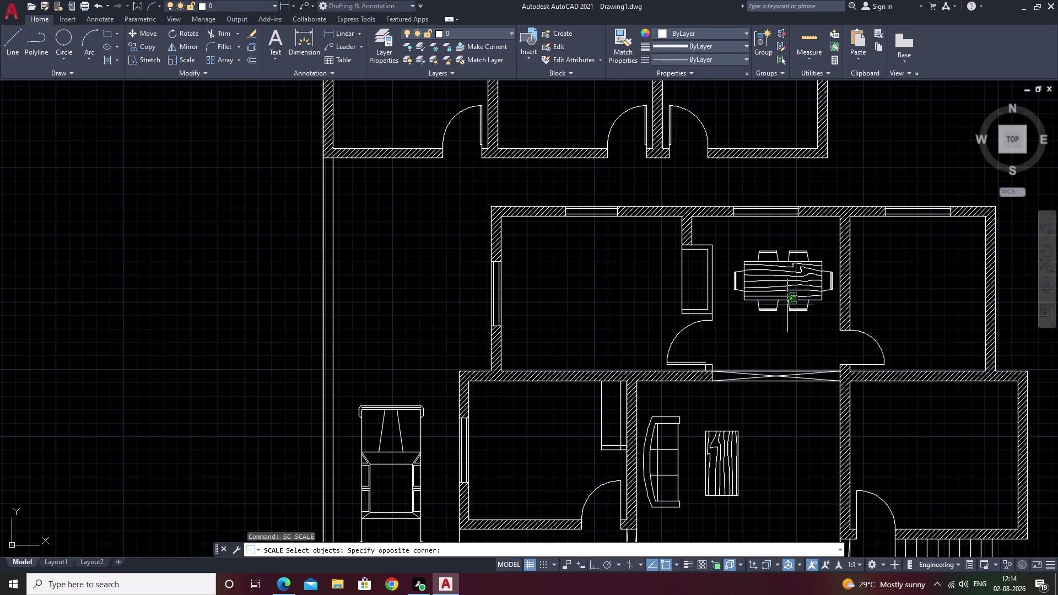
Scale the dining table with its chairs down to a smaller size from a base point.
click(784, 288)
right_click(798, 303)
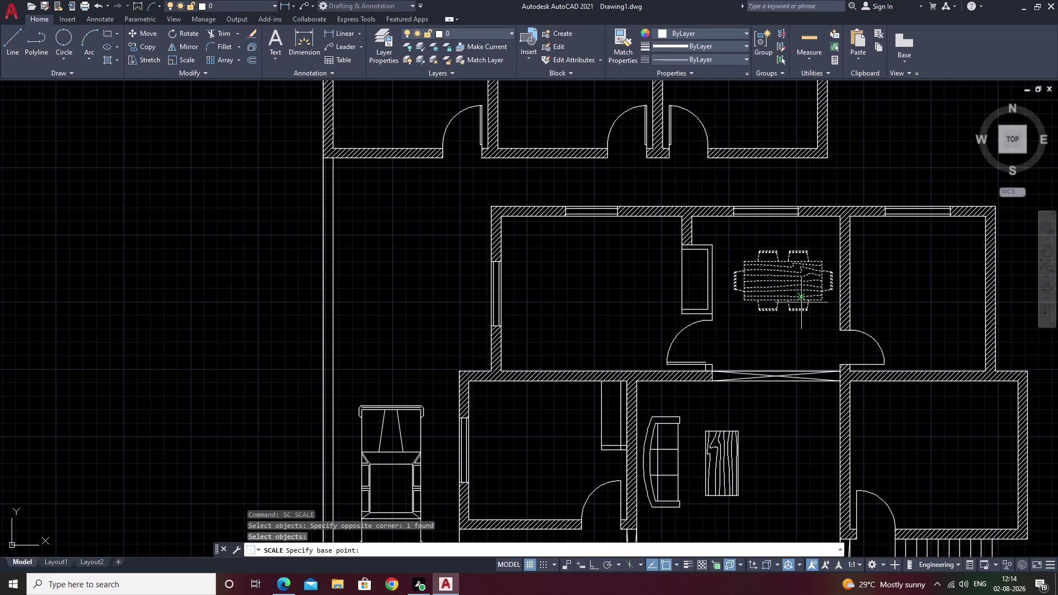
click(810, 310)
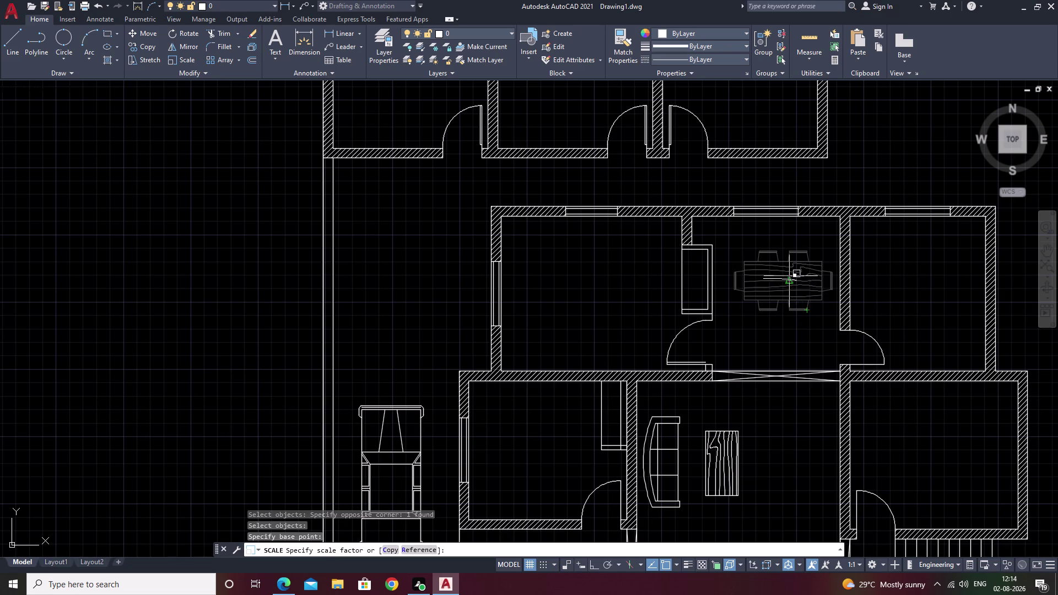
key(Escape)
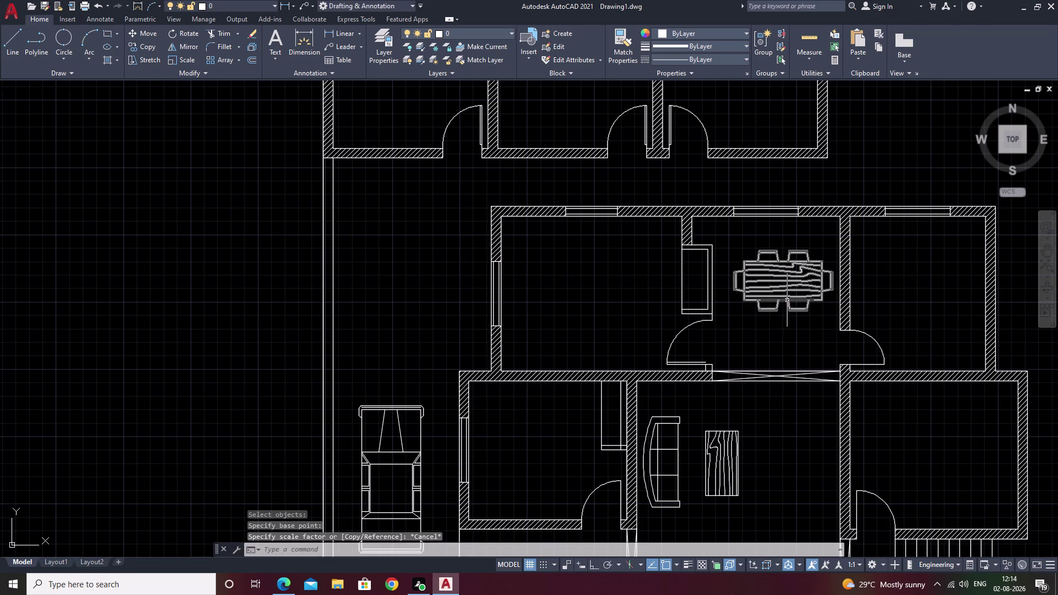
scroll(up, 3)
drag(842, 218, 764, 300)
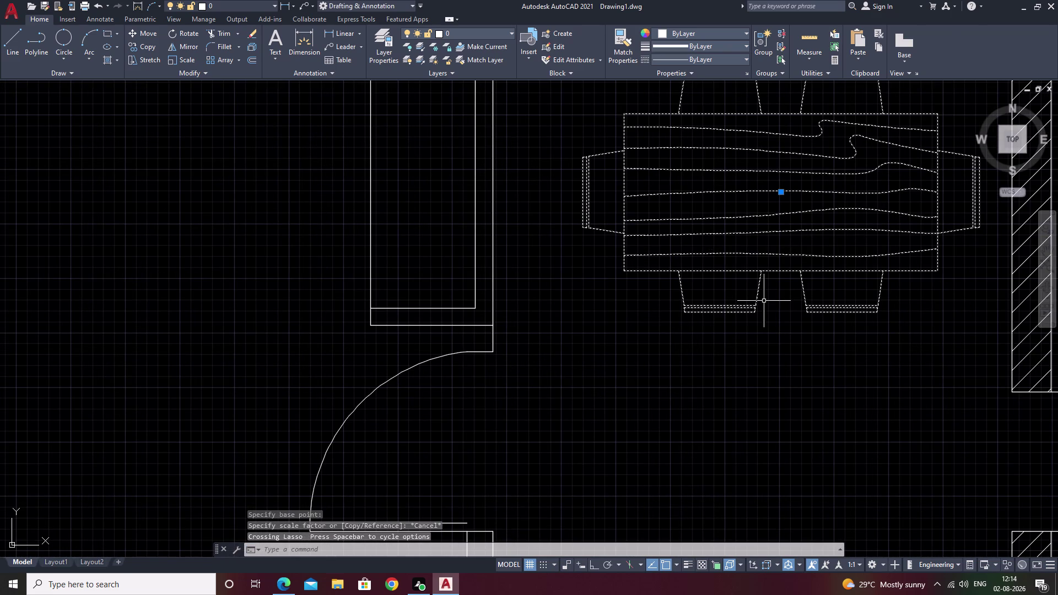
text(sc)
key(space)
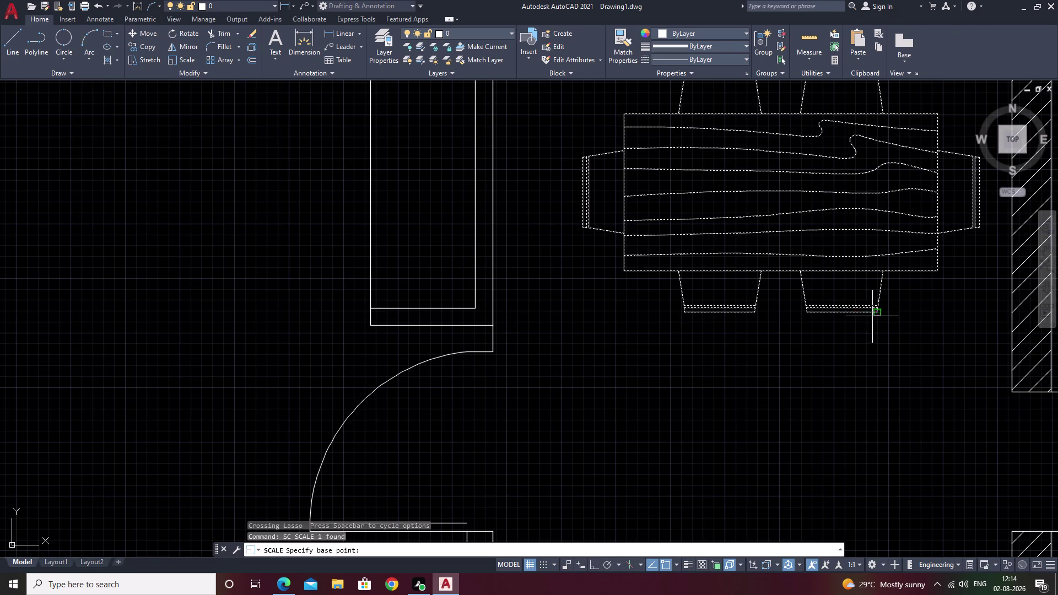
click(877, 314)
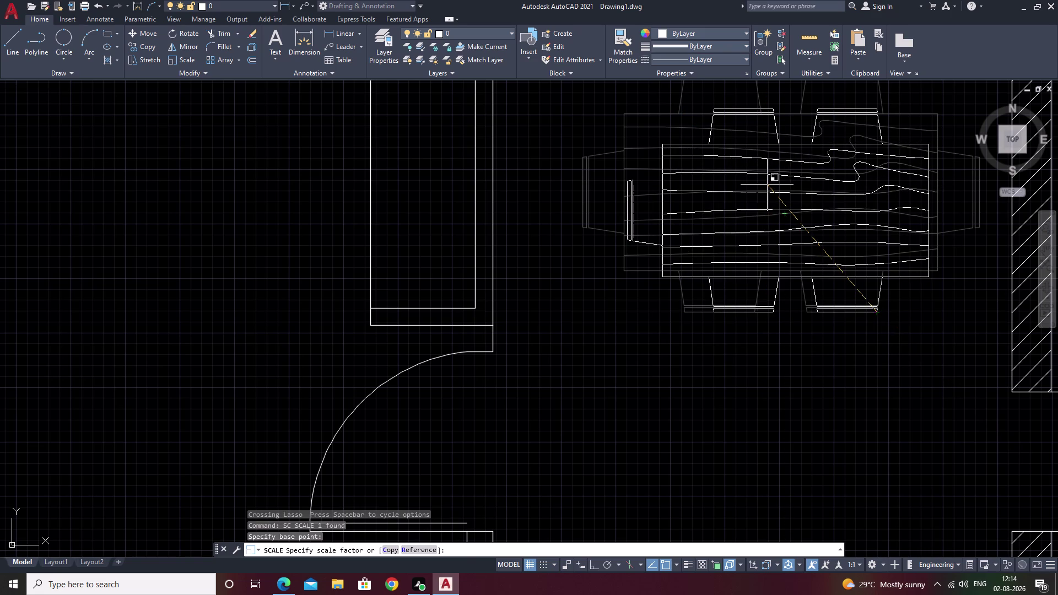
click(767, 185)
Move the resized dining table upward to a new spot in the room.
middle_drag(780, 218, 724, 344)
drag(811, 224, 733, 244)
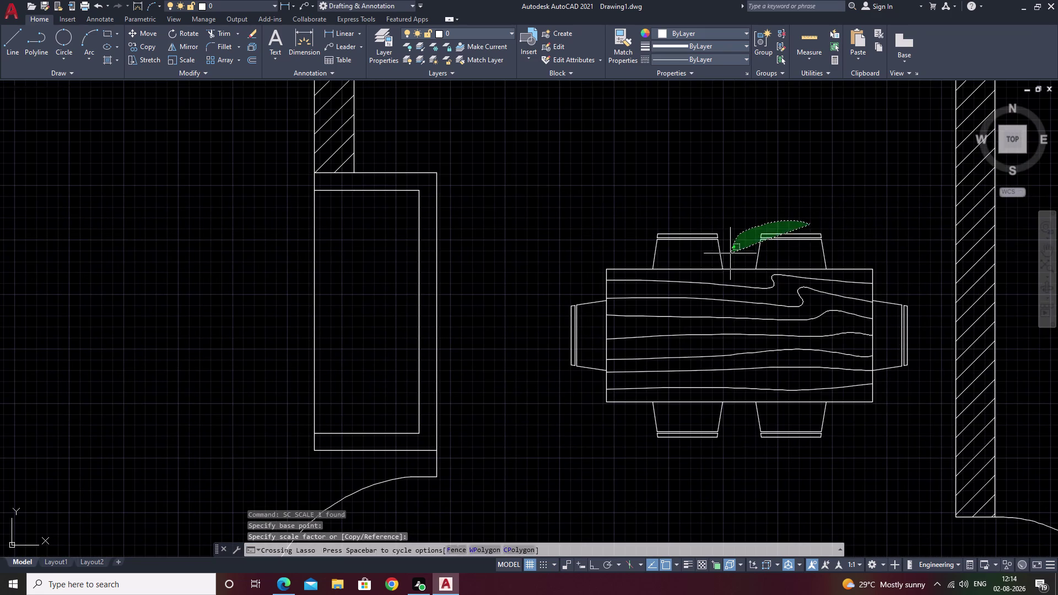
drag(734, 243, 724, 406)
click(726, 408)
text(m)
key(space)
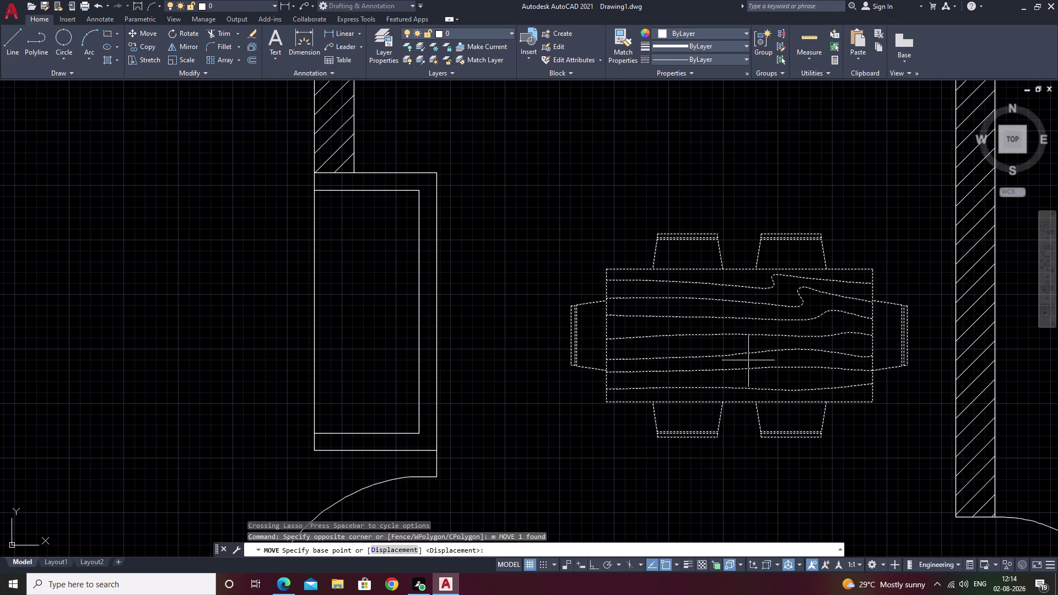
click(739, 344)
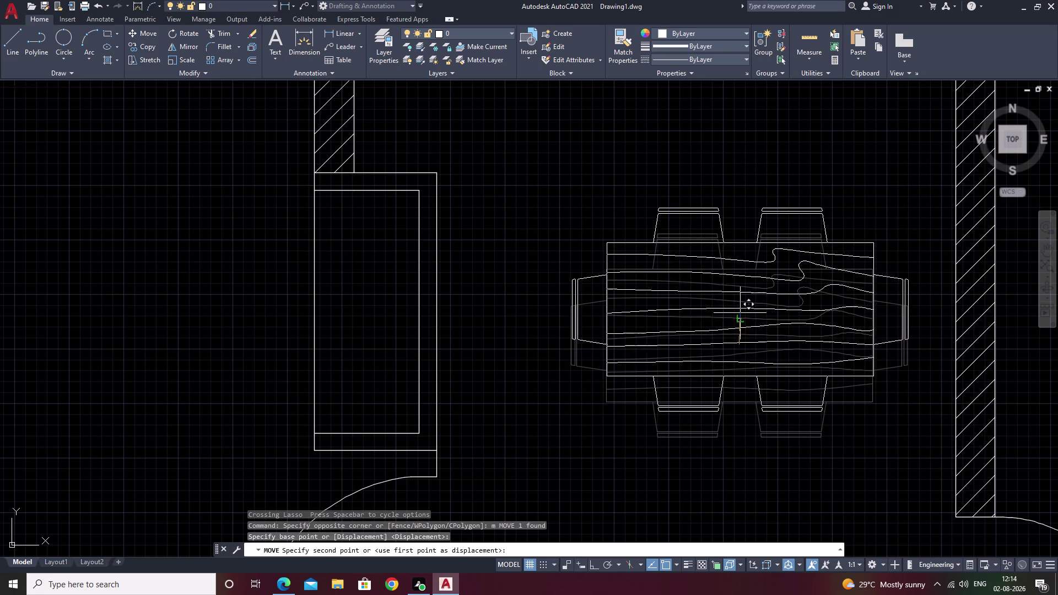
click(741, 305)
Shift the dining table slightly left to its final position in the room.
scroll(down, 3)
middle_drag(794, 427, 794, 425)
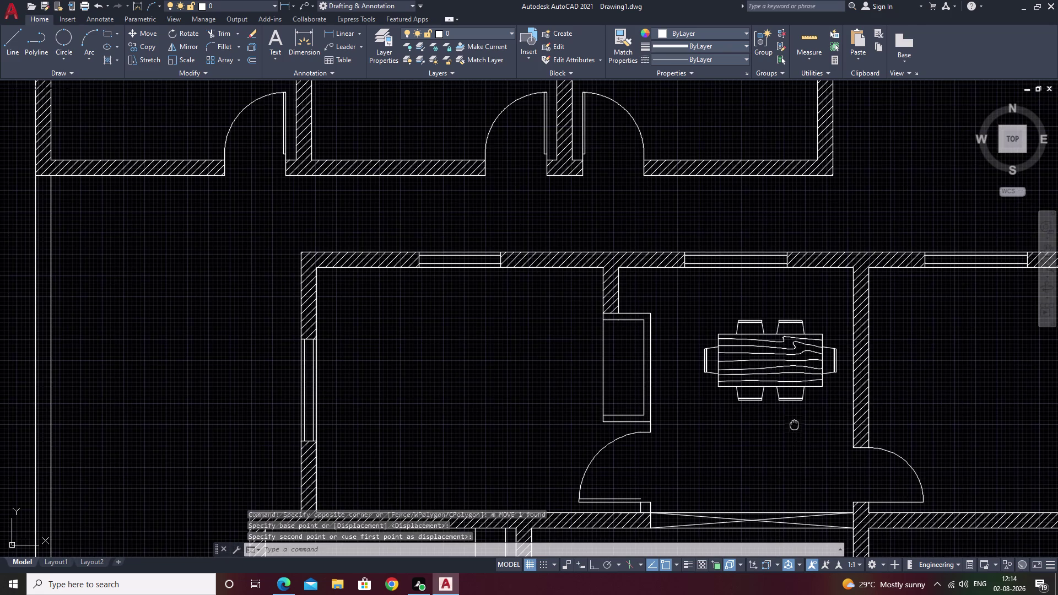
middle_drag(794, 425, 668, 404)
click(675, 336)
key(Escape)
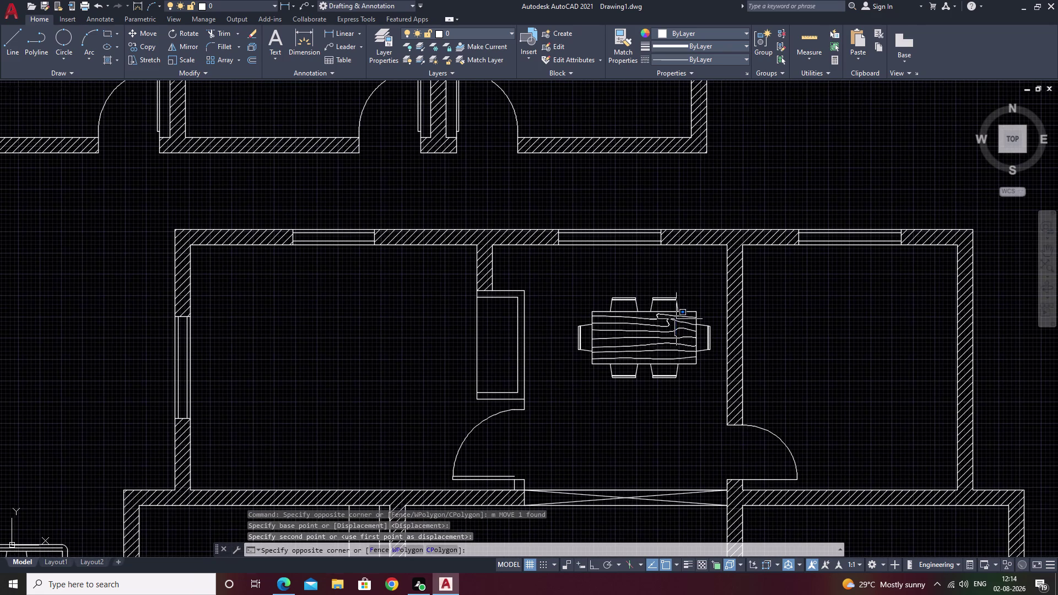
drag(687, 296, 654, 368)
key(m)
key(space)
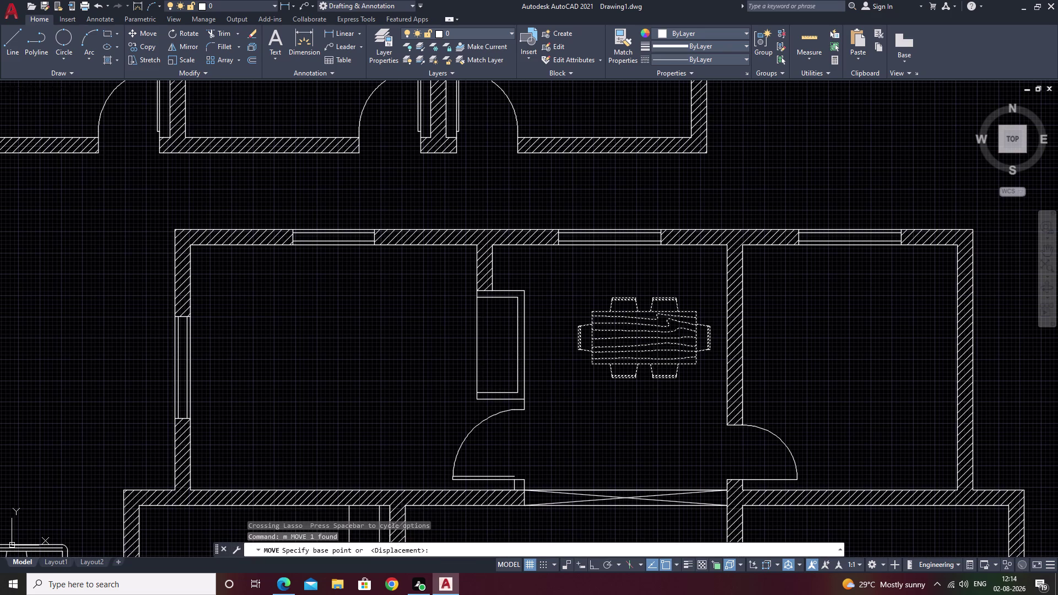
click(660, 337)
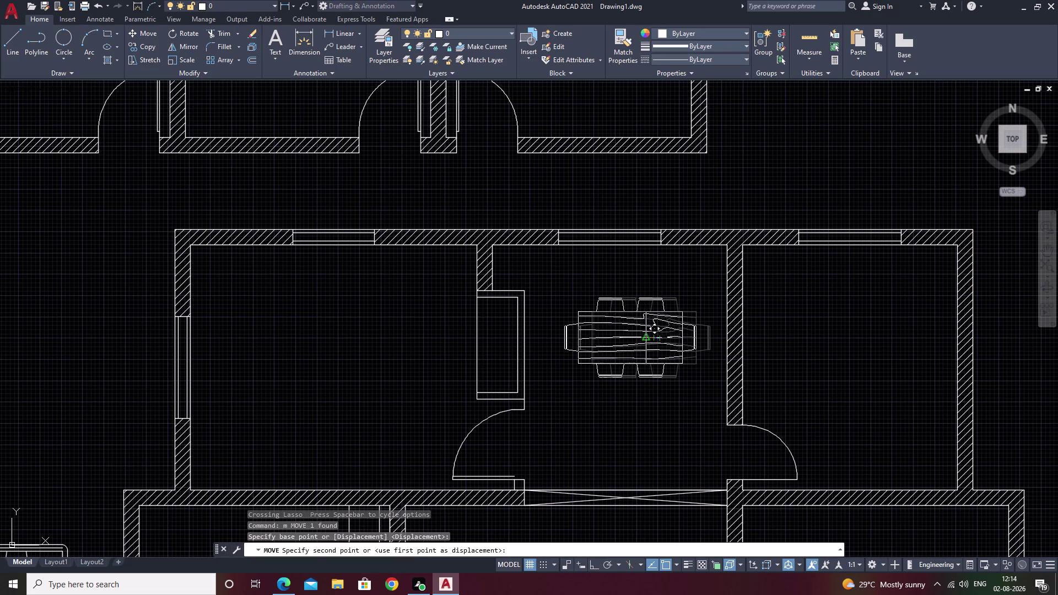
click(653, 336)
middle_drag(685, 427, 690, 416)
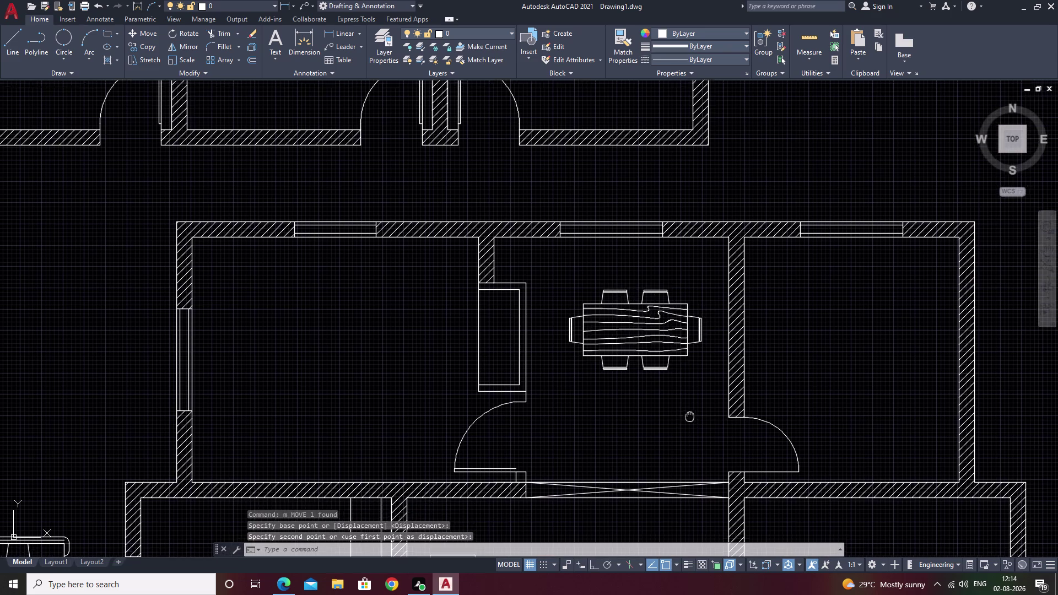
middle_drag(689, 417, 699, 408)
scroll(down, 3)
middle_drag(634, 407, 724, 405)
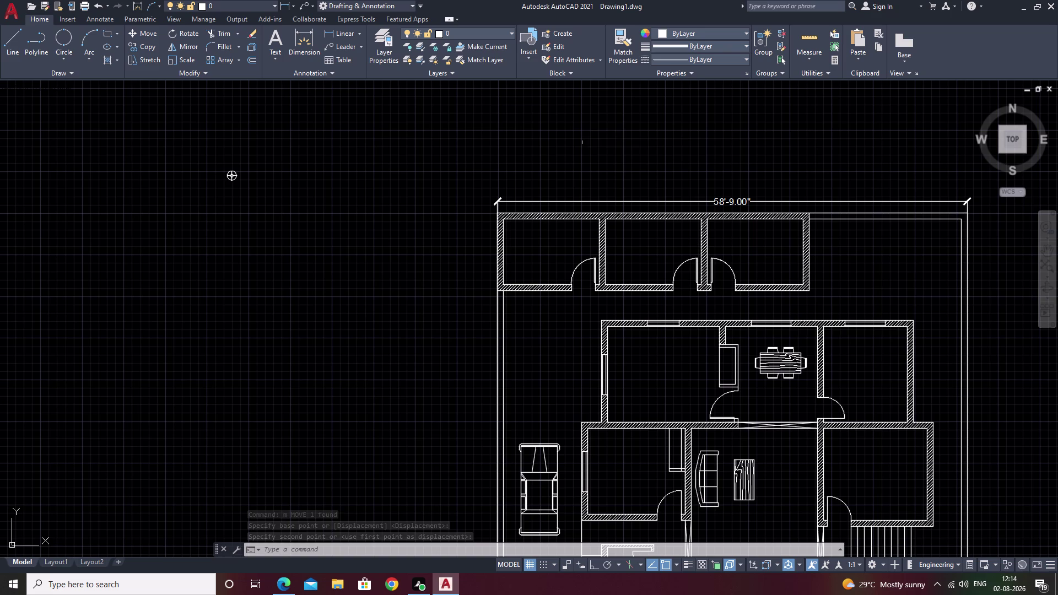
Select the bed drawing beside the plan and begin moving it, then cancel.
middle_drag(839, 295, 619, 169)
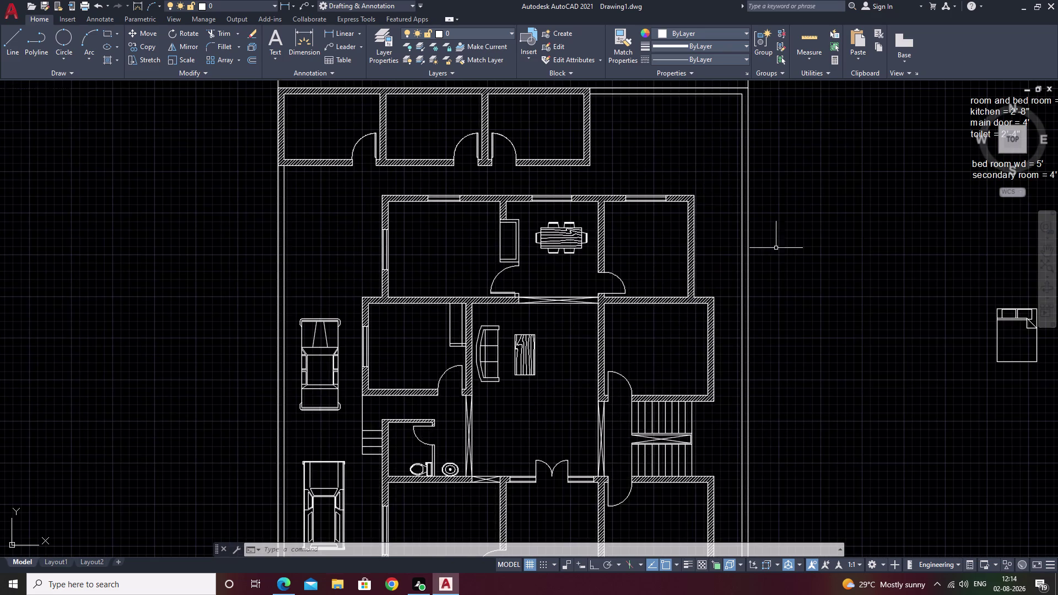
middle_drag(774, 248, 589, 228)
scroll(up, 3)
scroll(down, 3)
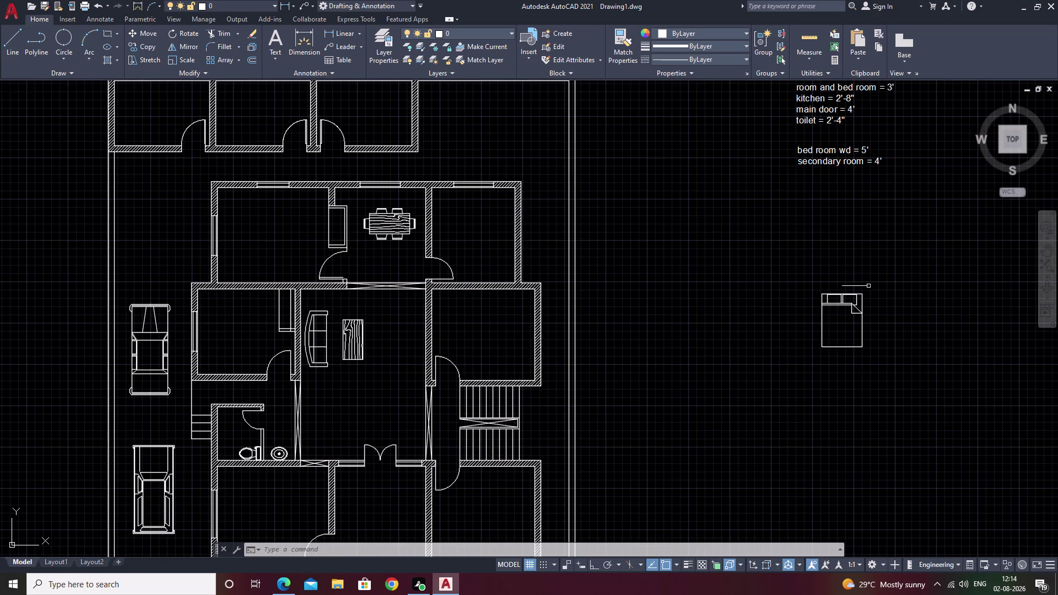
drag(860, 277, 886, 375)
text(m)
key(space)
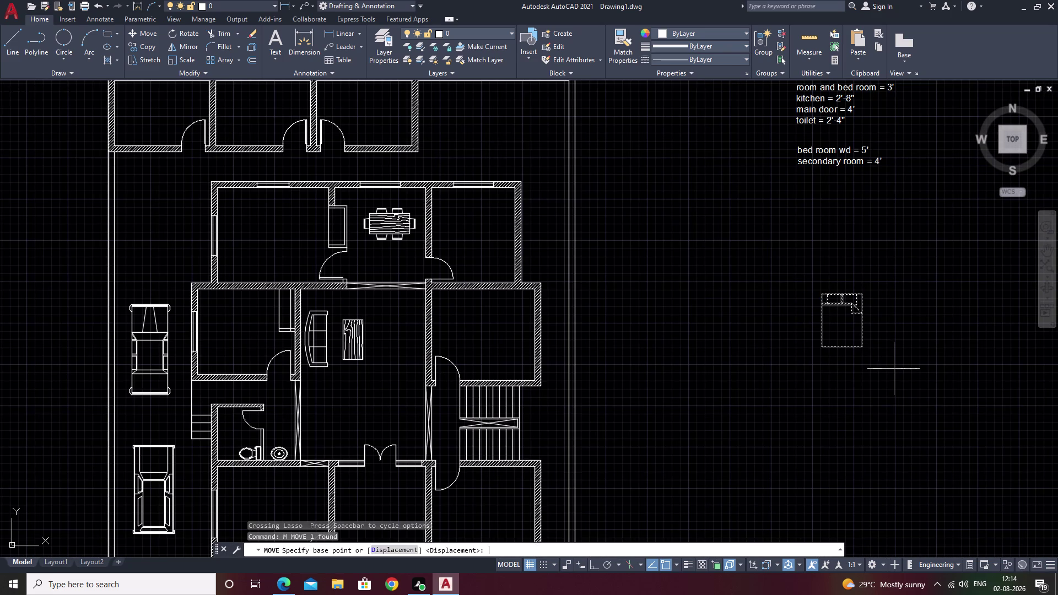
drag(856, 303, 850, 303)
scroll(down, 3)
middle_drag(739, 325, 649, 307)
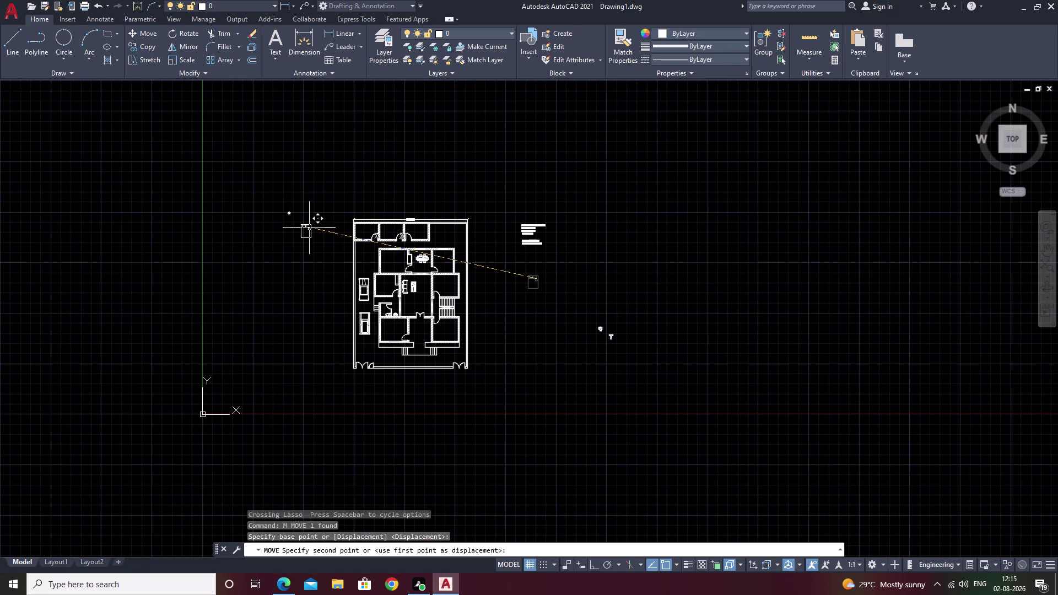
click(301, 214)
key(Escape)
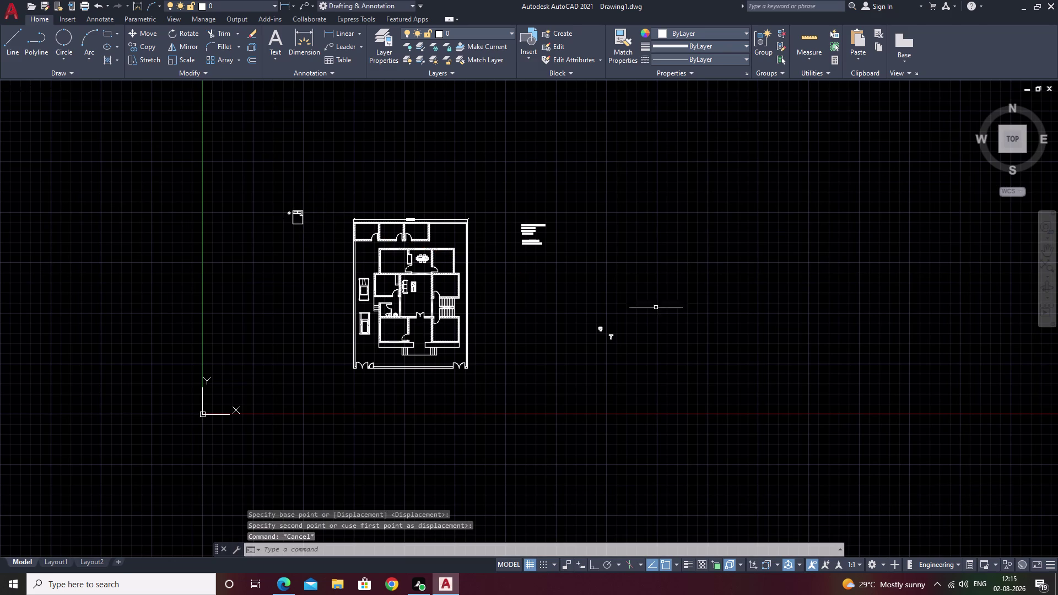
Window-select the two small symbols right of the plan and erase them.
scroll(up, 3)
scroll(up, 3)
scroll(down, 3)
drag(628, 249, 549, 273)
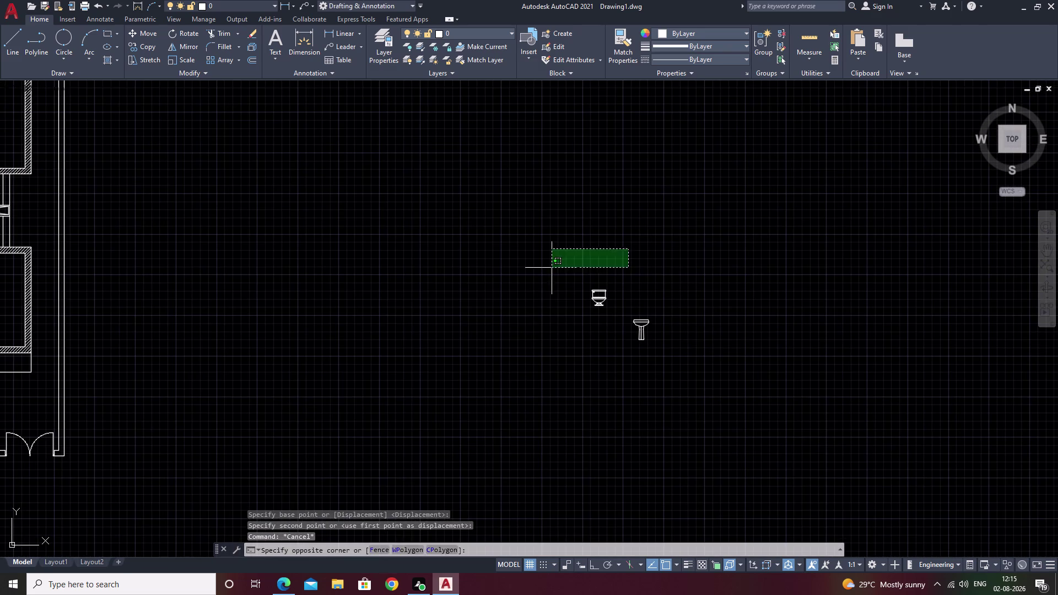
drag(549, 273, 590, 381)
drag(645, 270, 545, 376)
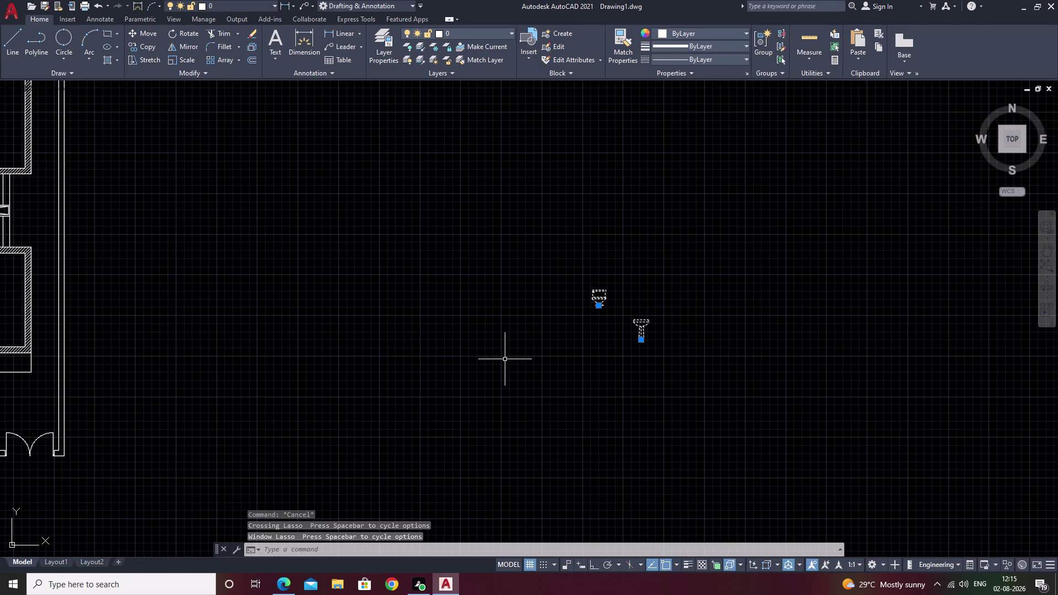
text(e)
key(space)
scroll(down, 3)
middle_drag(414, 350, 762, 350)
scroll(up, 3)
scroll(up, 3)
middle_drag(549, 290, 549, 251)
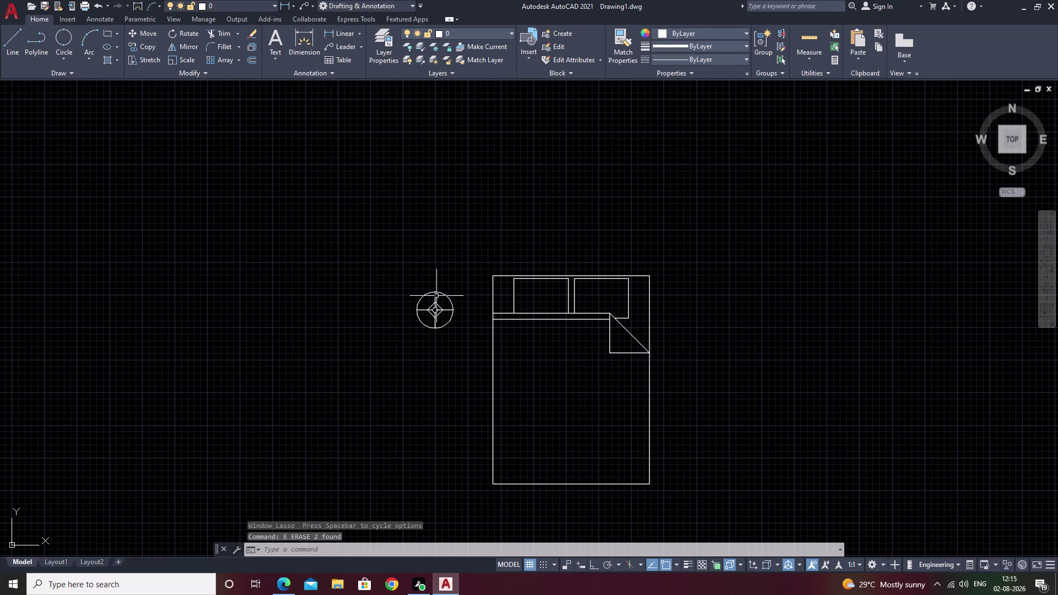
click(435, 309)
key(space)
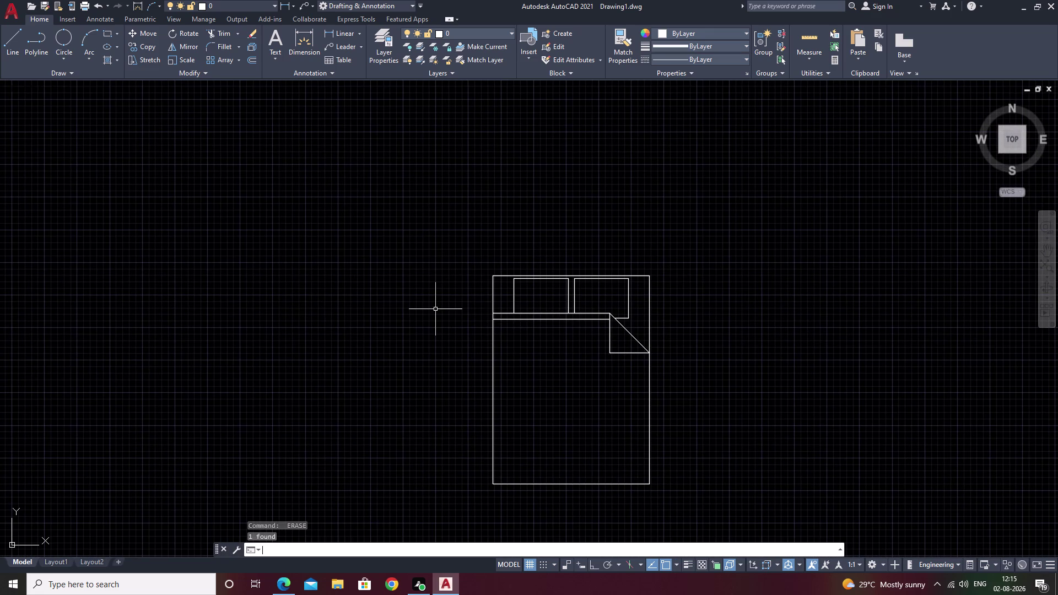
key(ctrl+z)
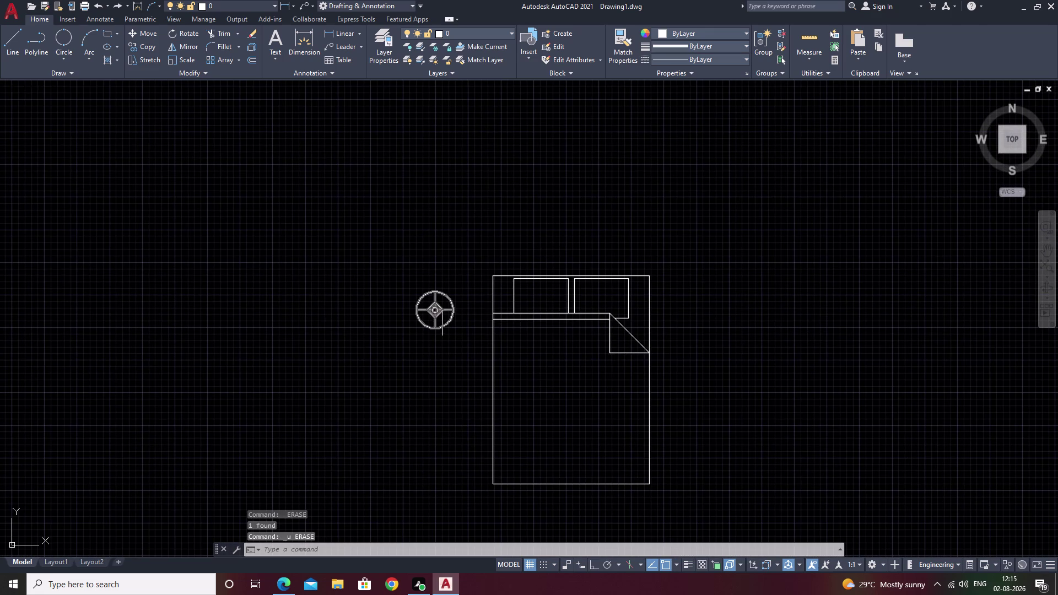
click(438, 310)
key(m)
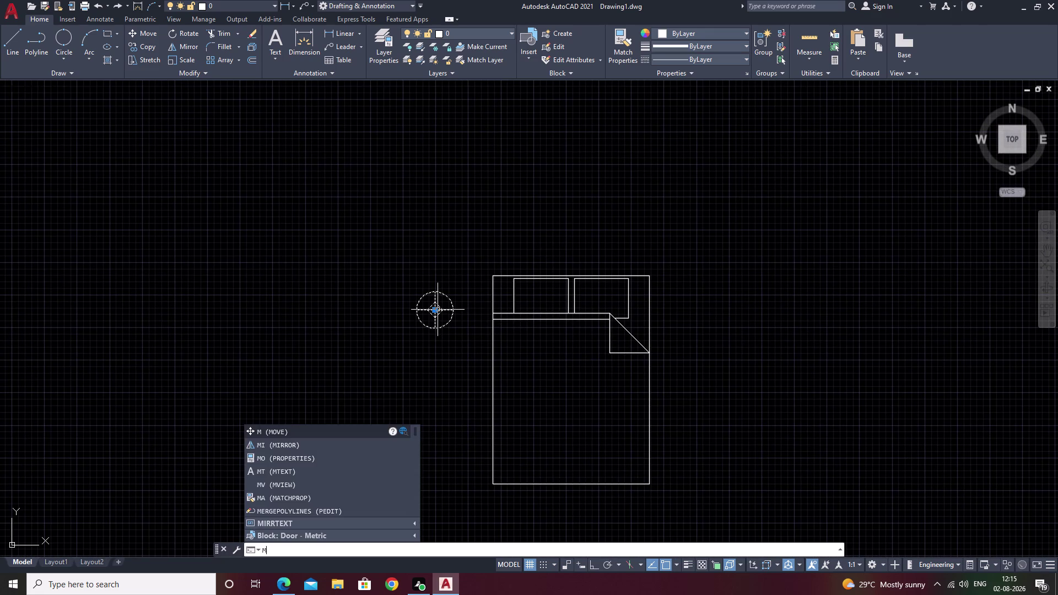
key(space)
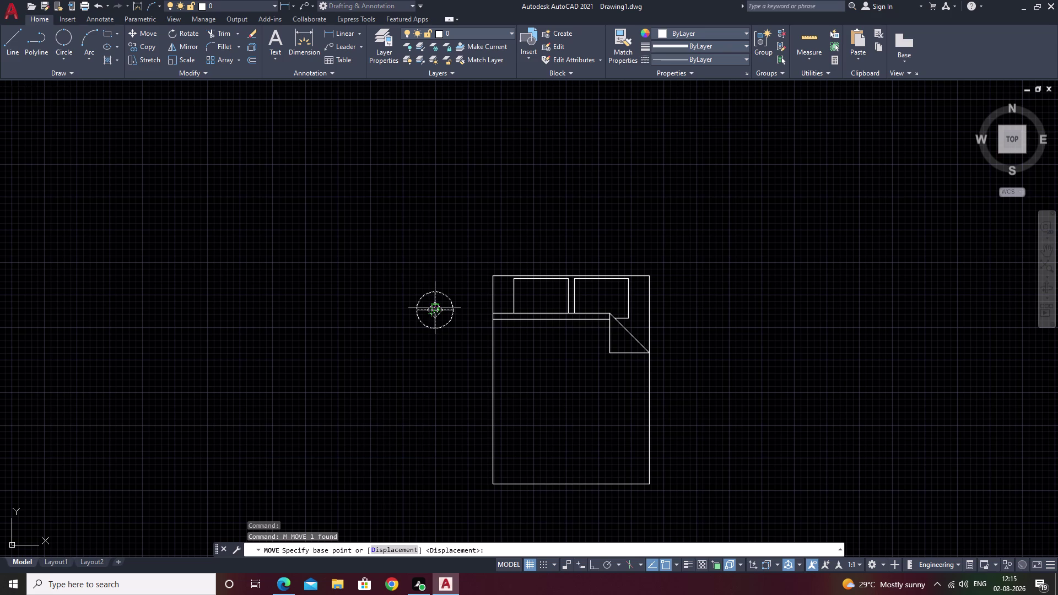
click(435, 307)
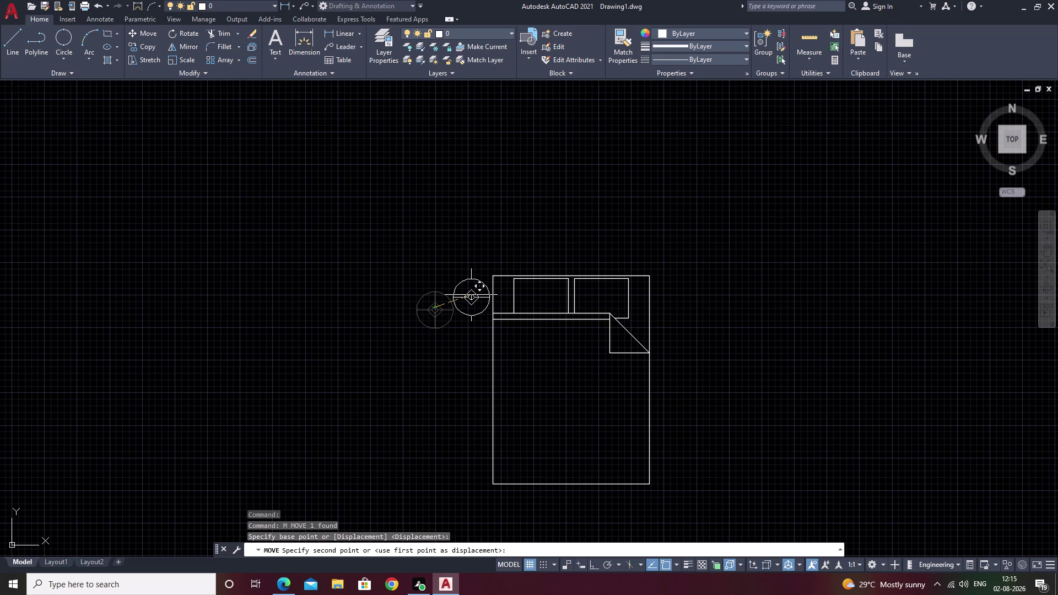
key(grave)
key(Escape)
key(Escape)
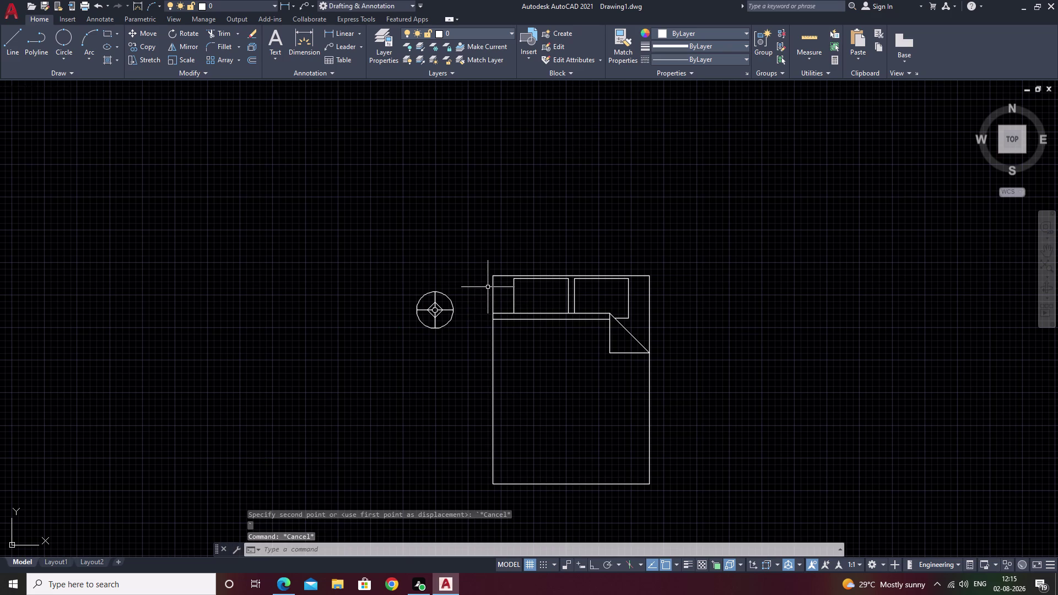
text(l)
Draw horizontal lines extending the house's top and bottom walls left past the circle.
key(space)
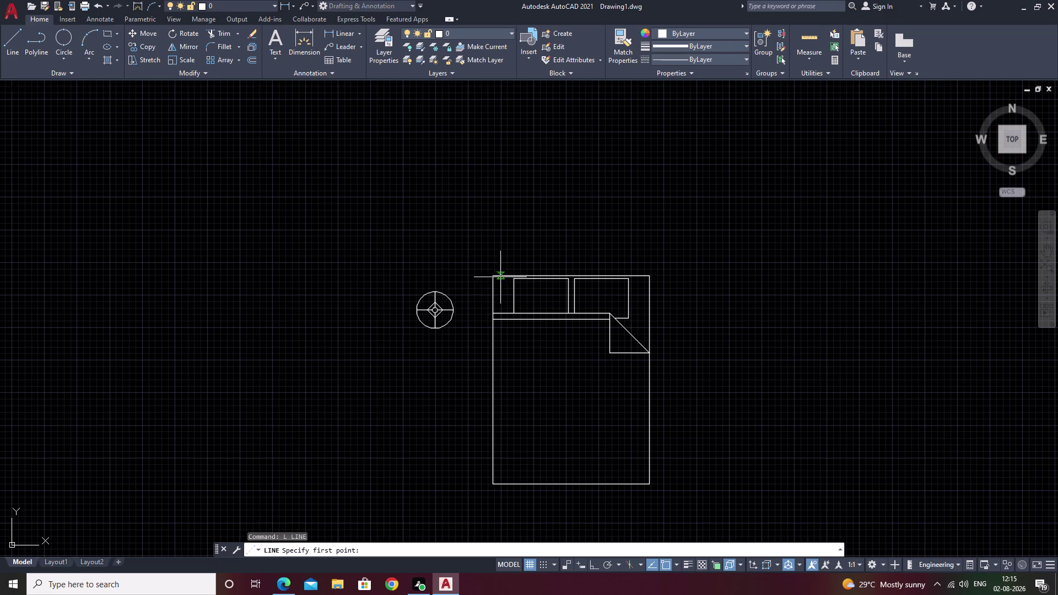
scroll(up, 3)
click(464, 277)
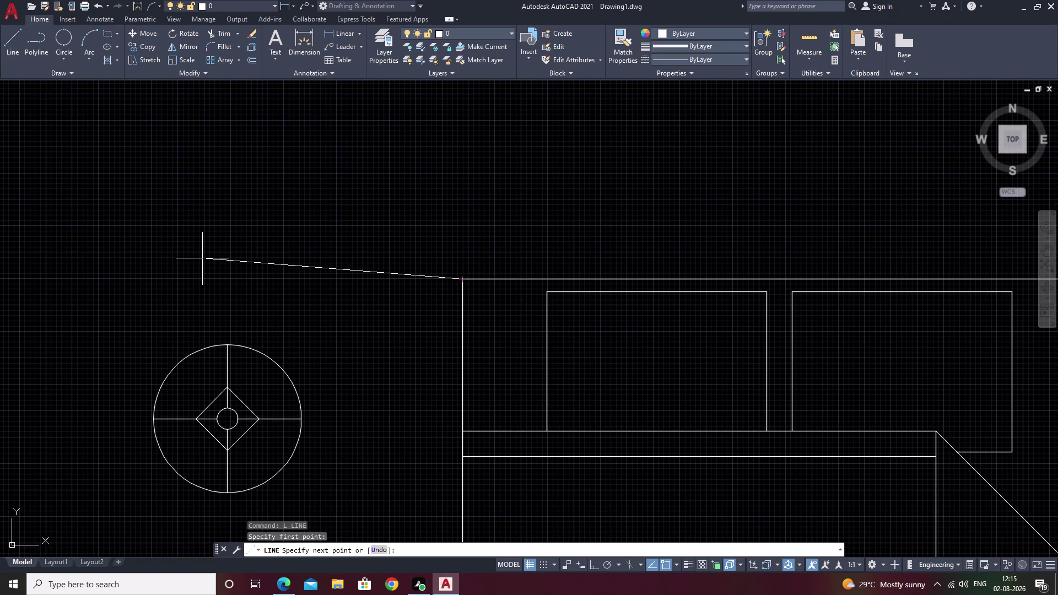
key(F8)
click(114, 241)
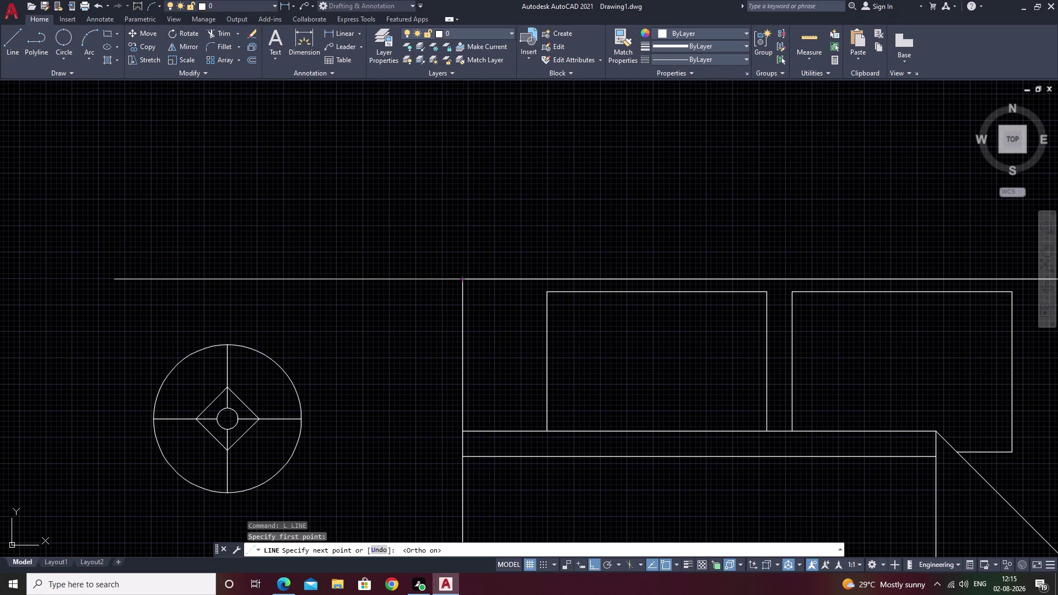
key(Escape)
text(l)
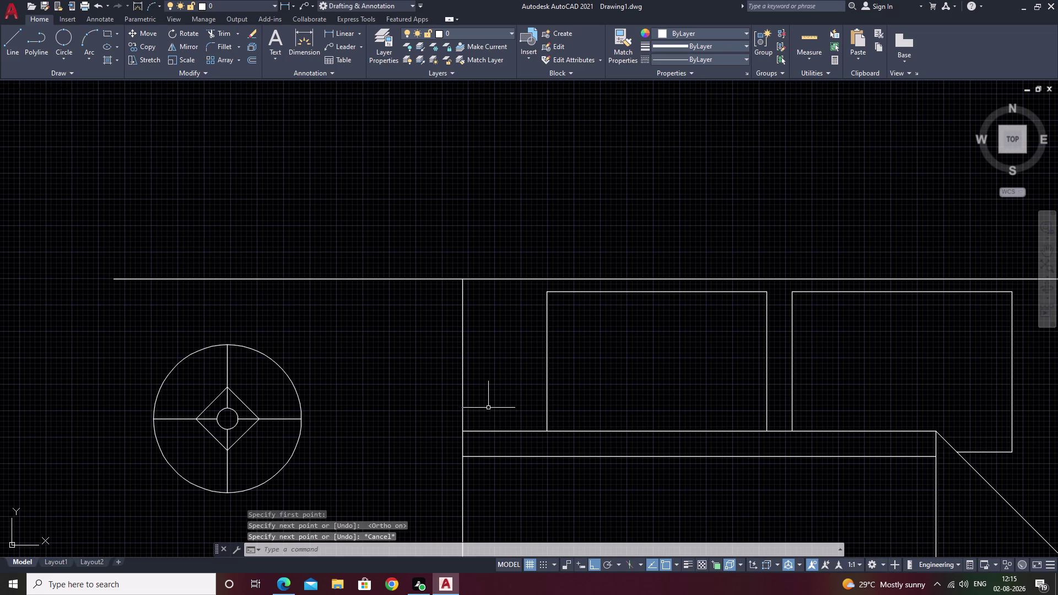
key(space)
click(464, 436)
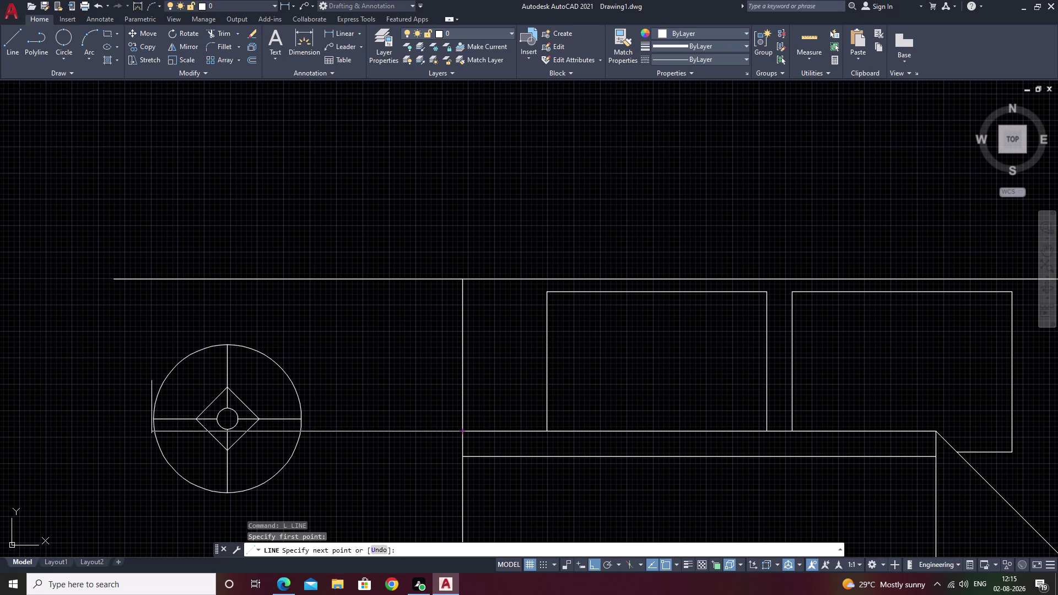
click(48, 406)
key(Escape)
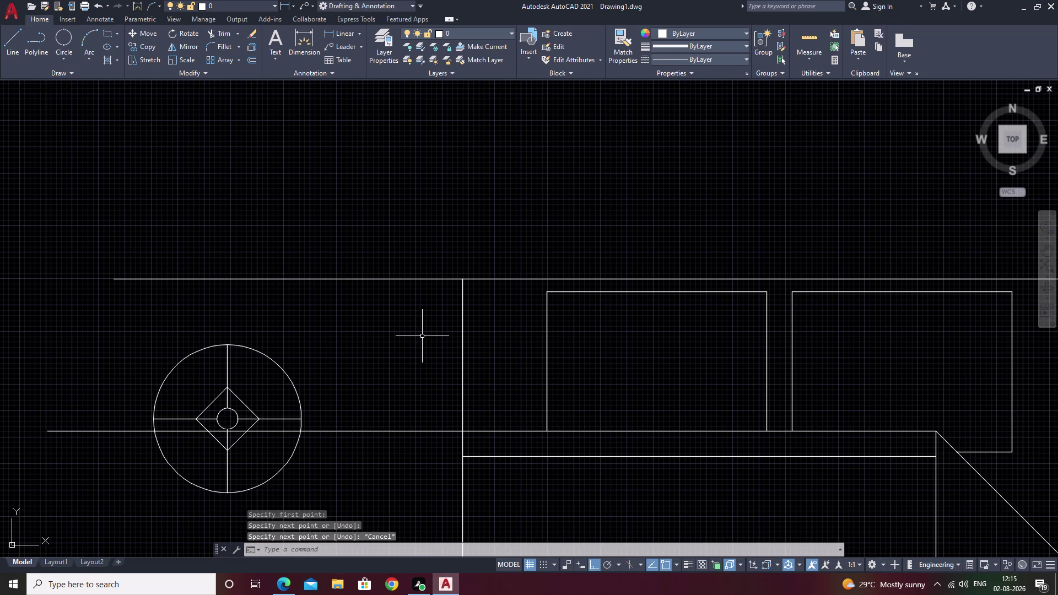
Attempt a 2' offset of a wall line, then cancel it.
text(o)
key(space)
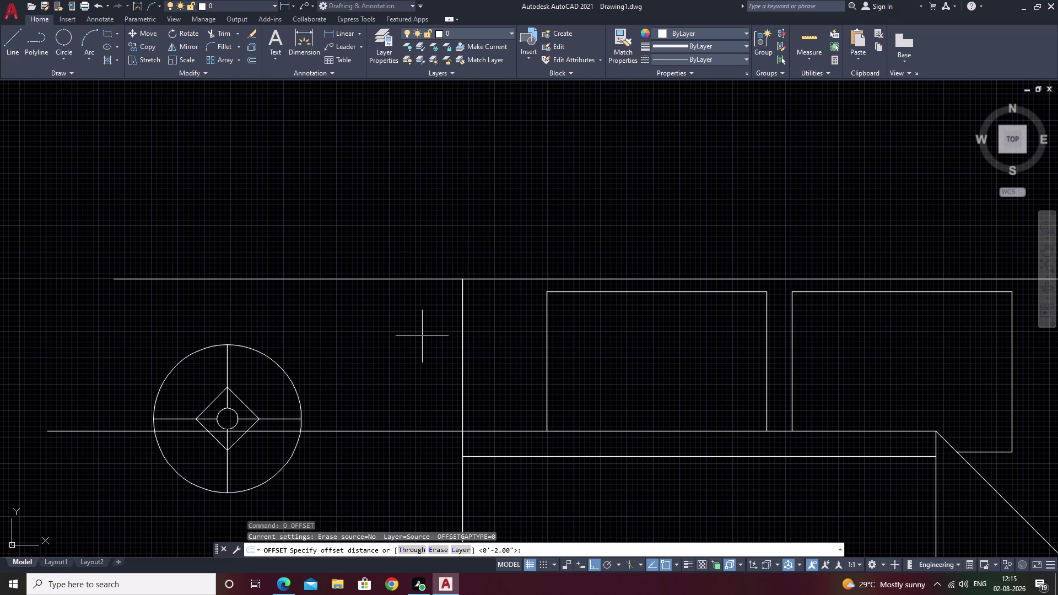
key(2)
text(')
key(space)
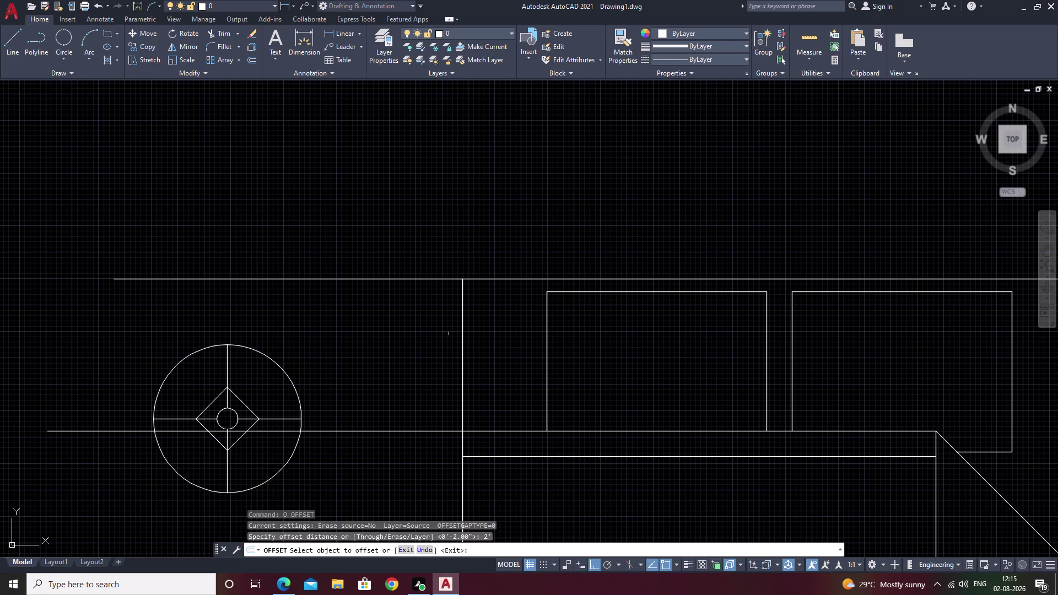
click(462, 330)
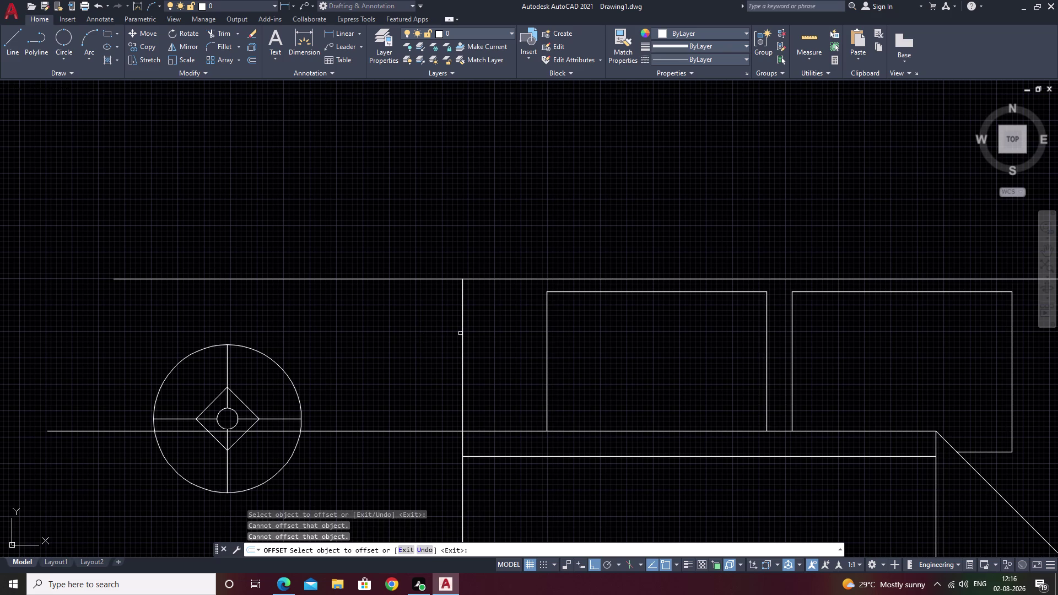
click(461, 333)
key(Escape)
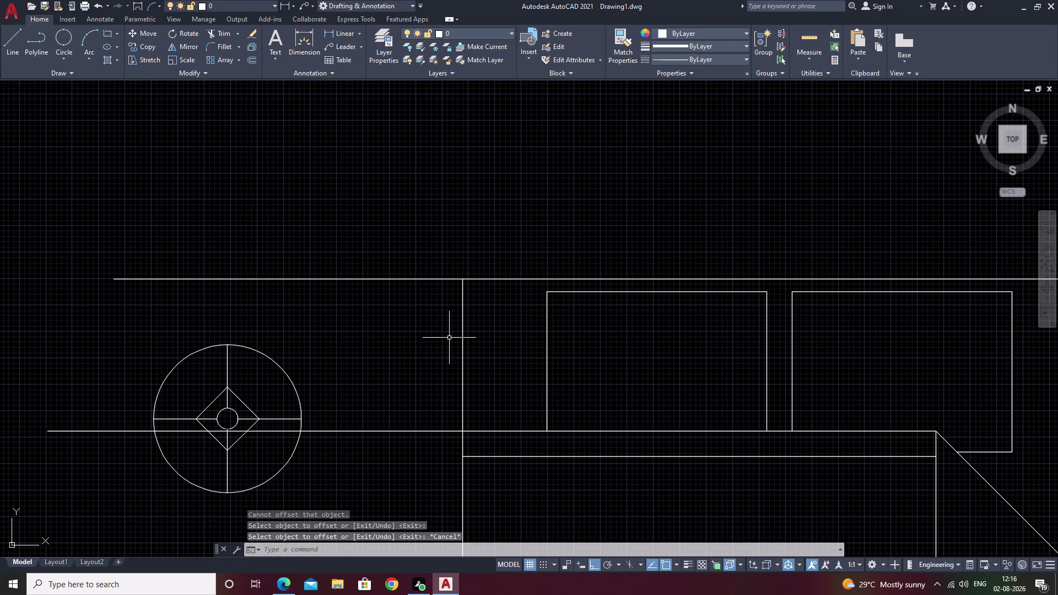
Draw a vertical line along the house's left wall.
text(l)
key(space)
click(462, 428)
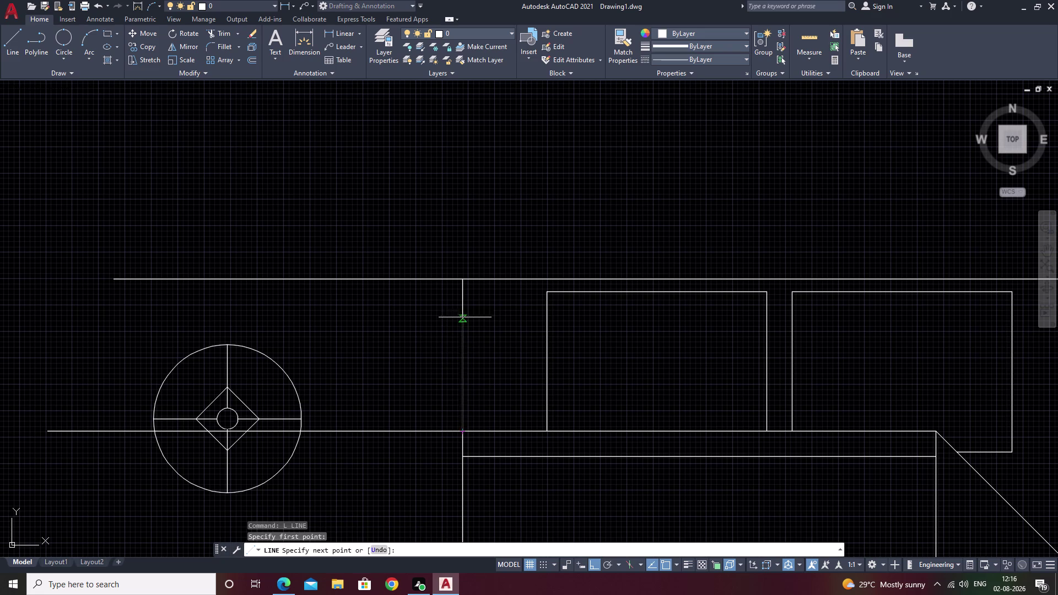
click(462, 280)
key(Escape)
Offset the left wall 2', undo it, and retry with a 1' distance.
key(p)
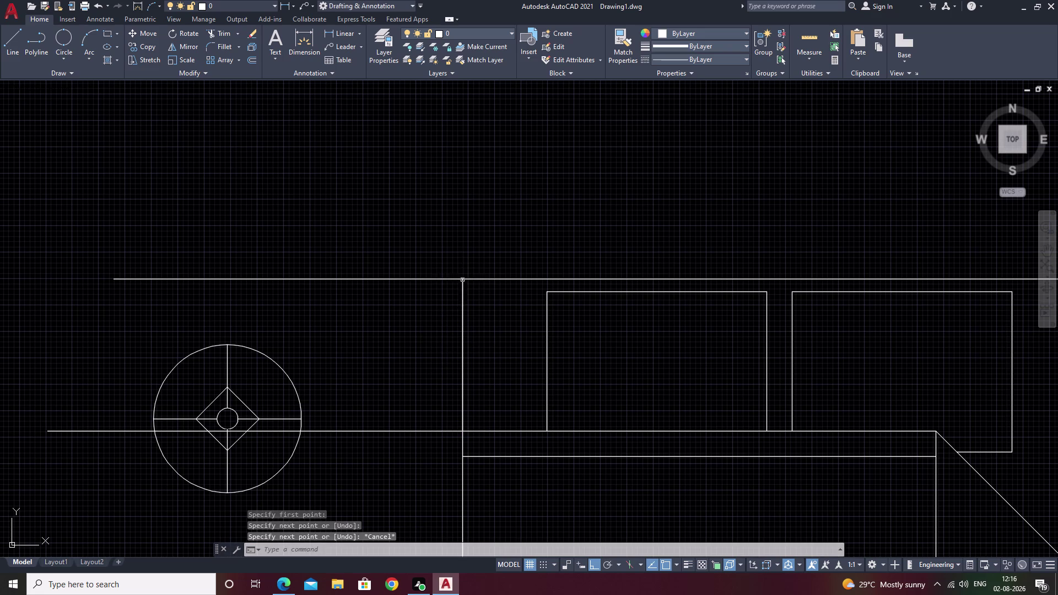
key(BackSpace)
text(o)
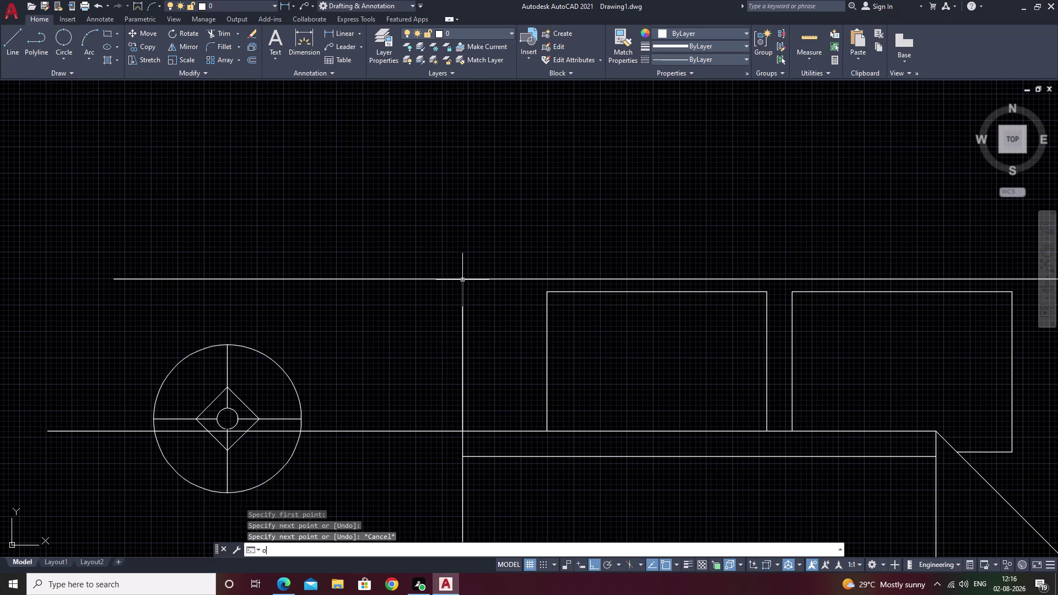
key(space)
text(2)
text(')
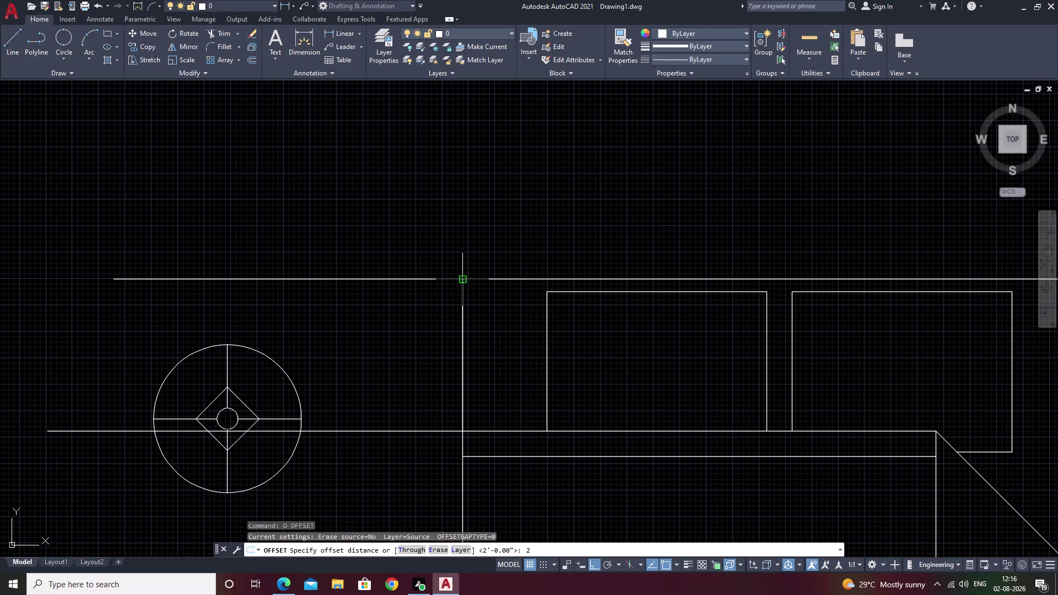
key(space)
click(461, 307)
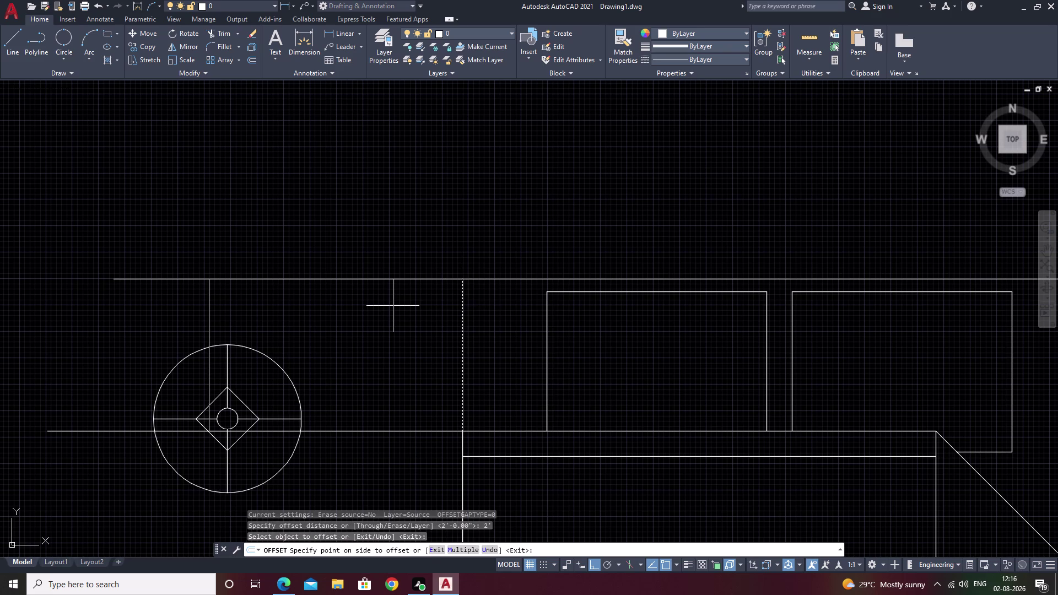
key(ctrl+z)
text(1')
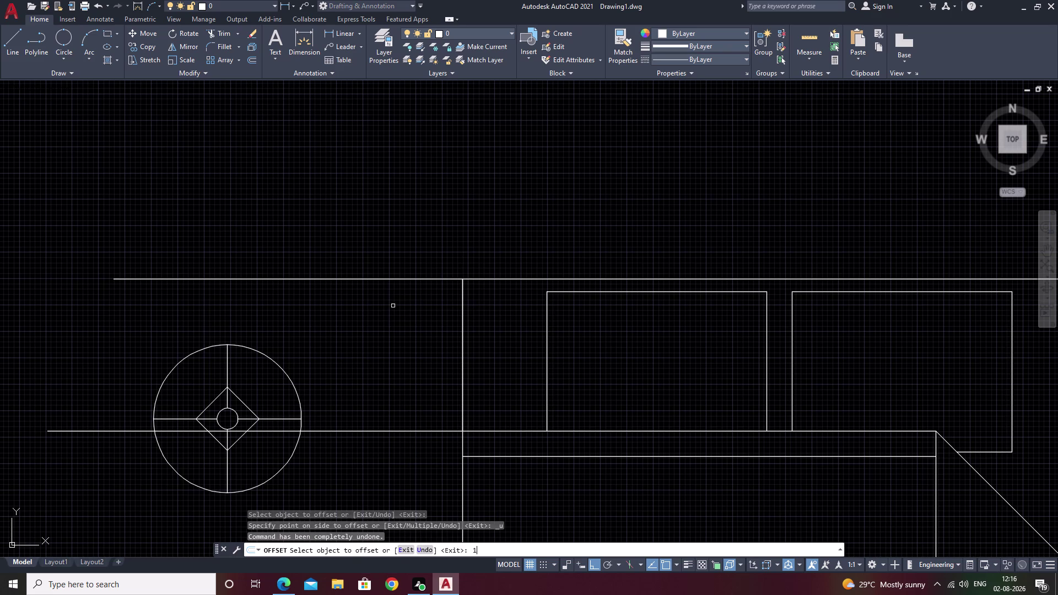
key(space)
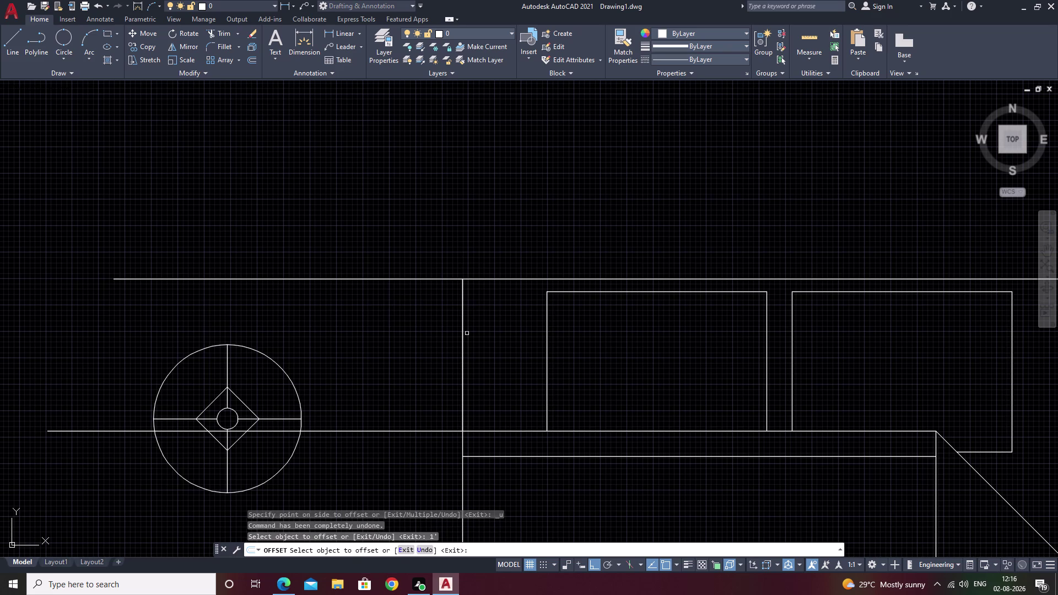
click(462, 334)
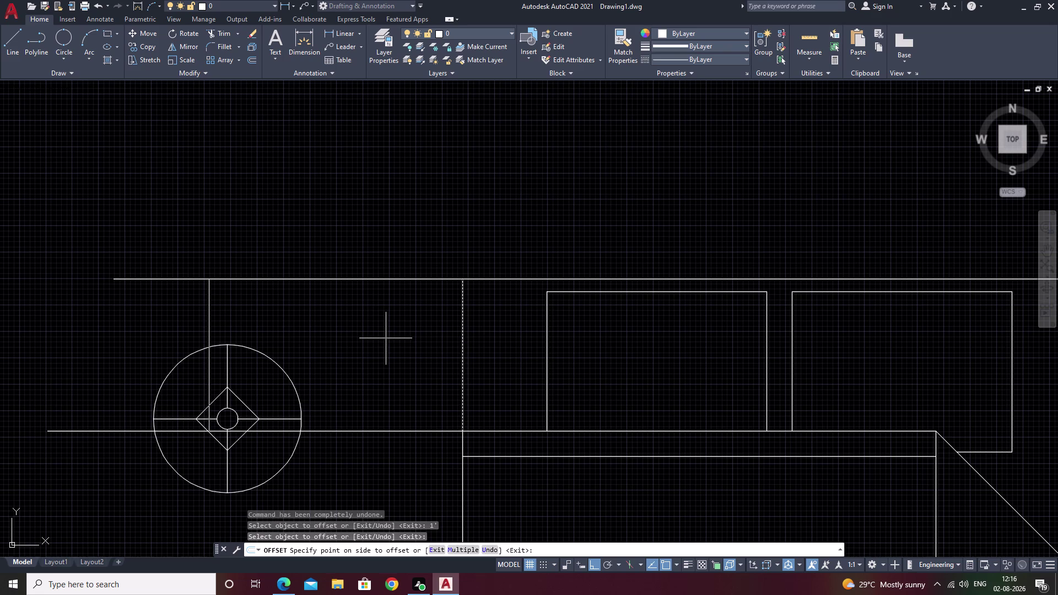
key(Escape)
Offset the left wall by 1', placing the copy to its left.
key(space)
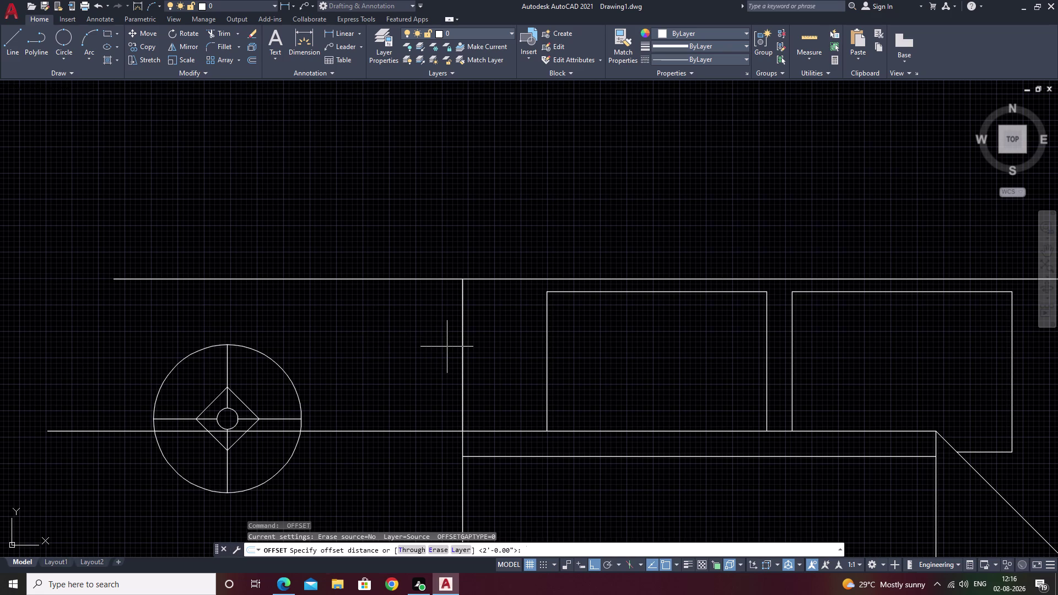
text(1')
key(space)
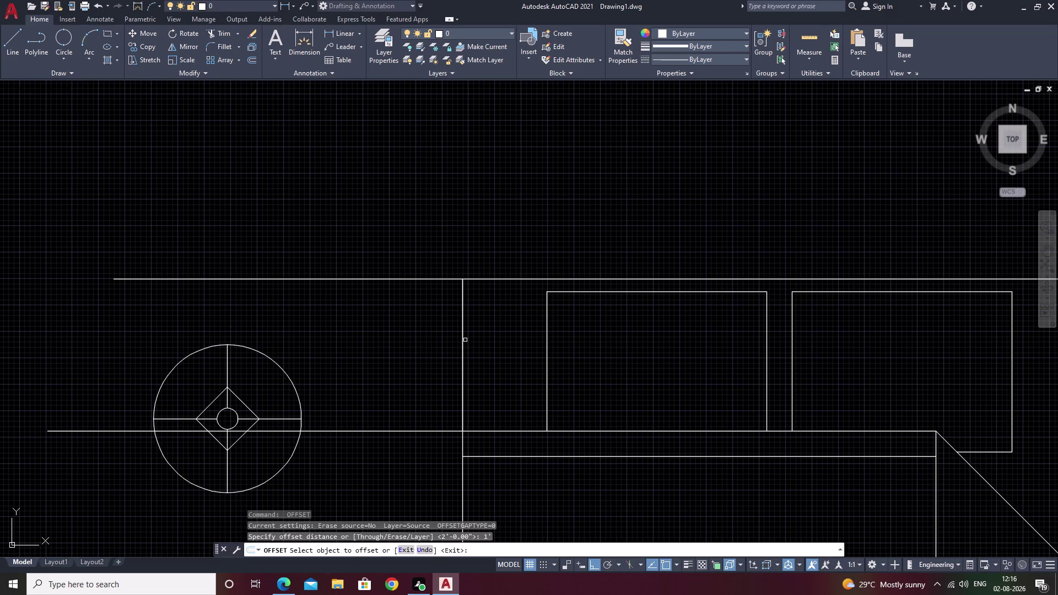
click(464, 331)
right_click(464, 331)
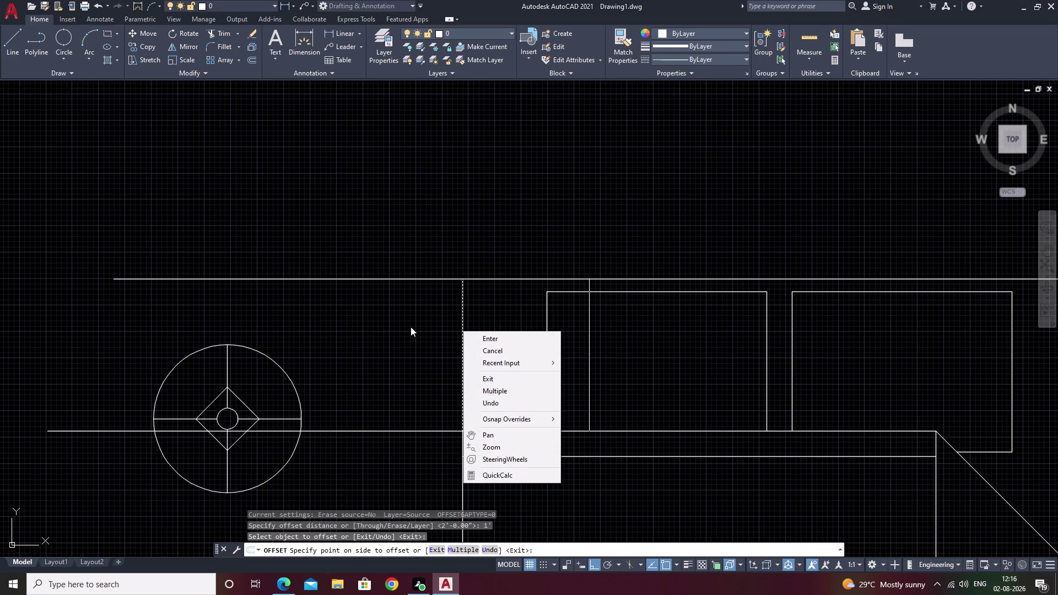
click(469, 313)
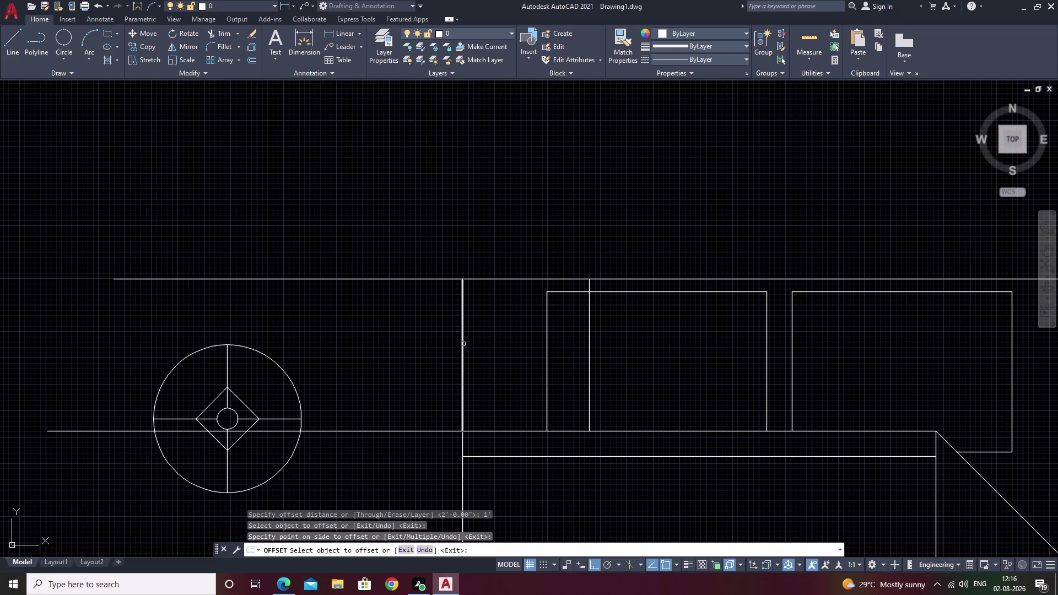
click(462, 345)
click(403, 345)
click(403, 346)
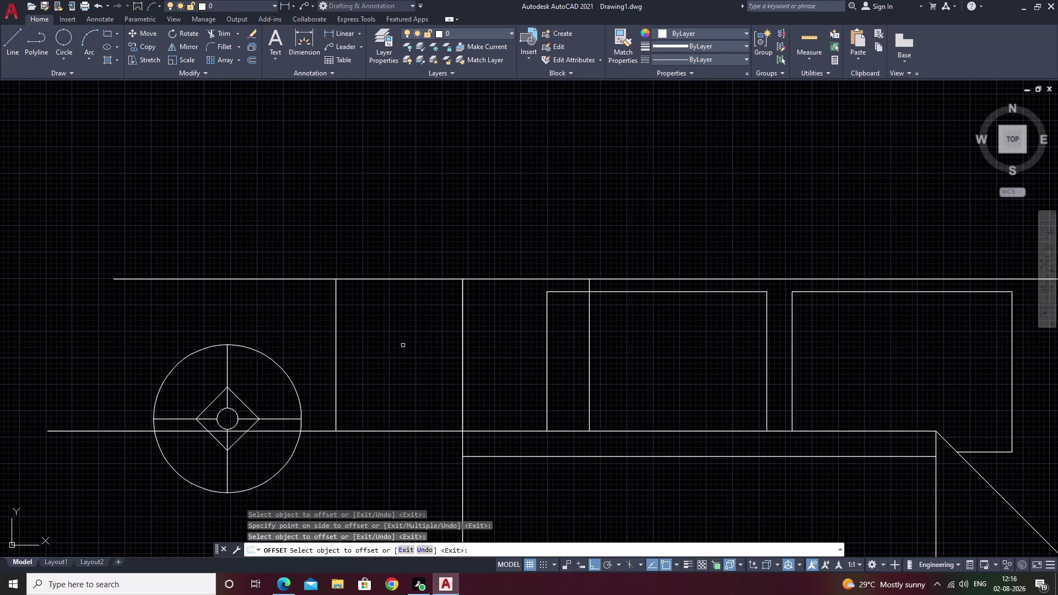
key(Escape)
Erase the stray vertical line inside the room.
click(587, 351)
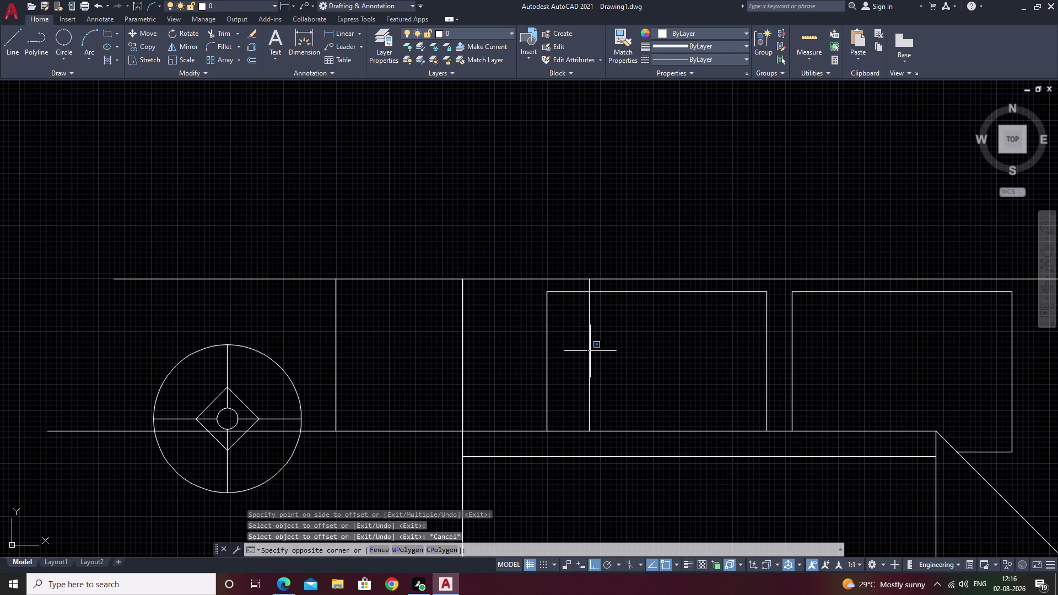
click(590, 351)
click(591, 344)
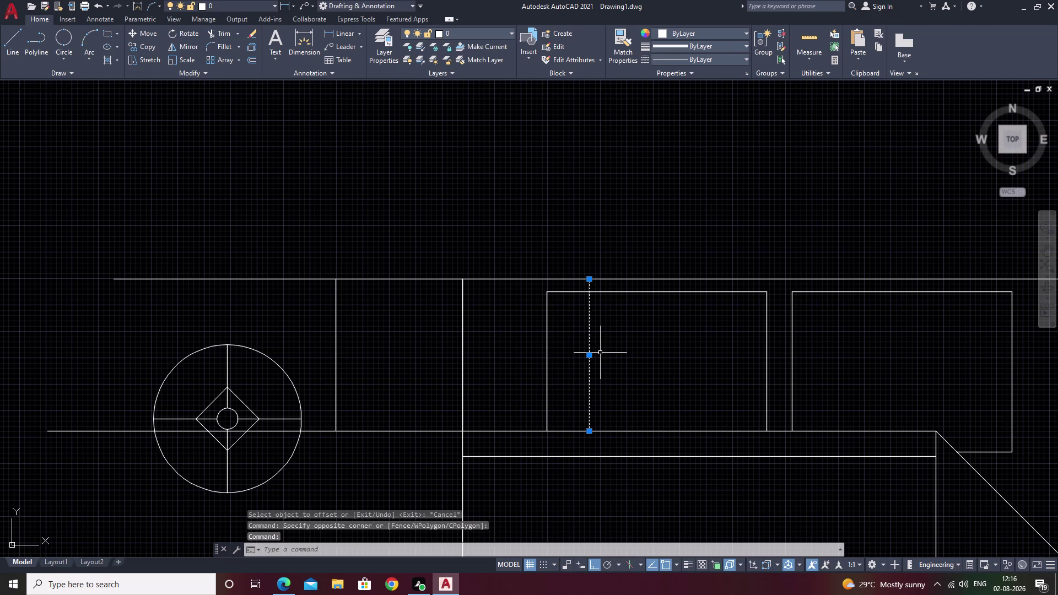
text(ee)
key(space)
text(e)
key(space)
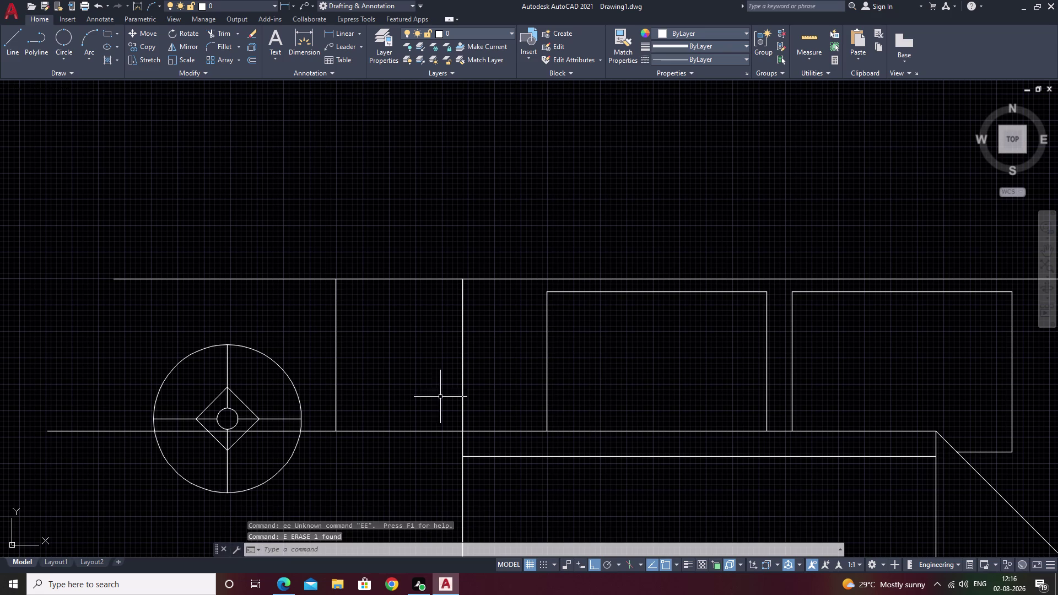
Trim the overshooting top and bottom wall lines near the circle with fence drags.
text(tr)
key(space)
drag(345, 475, 297, 466)
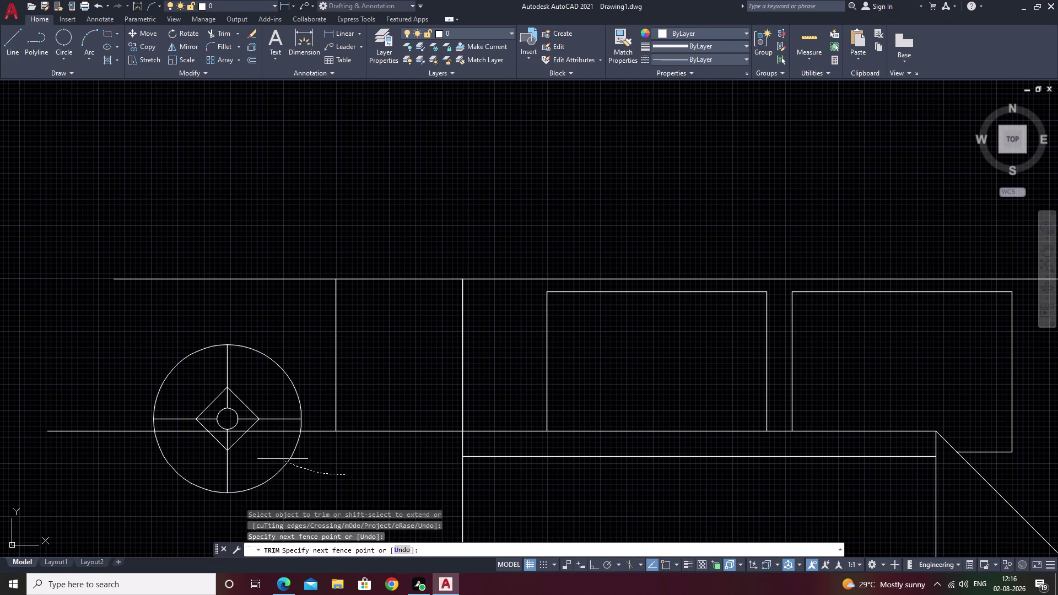
drag(297, 467, 283, 391)
drag(318, 247, 251, 348)
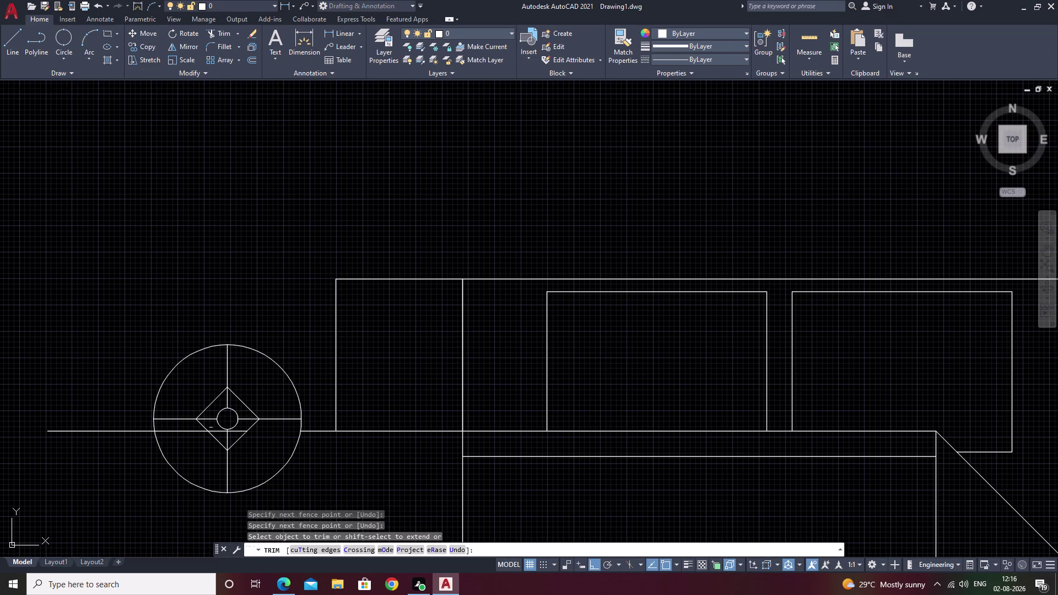
drag(316, 459, 322, 381)
scroll(up, 3)
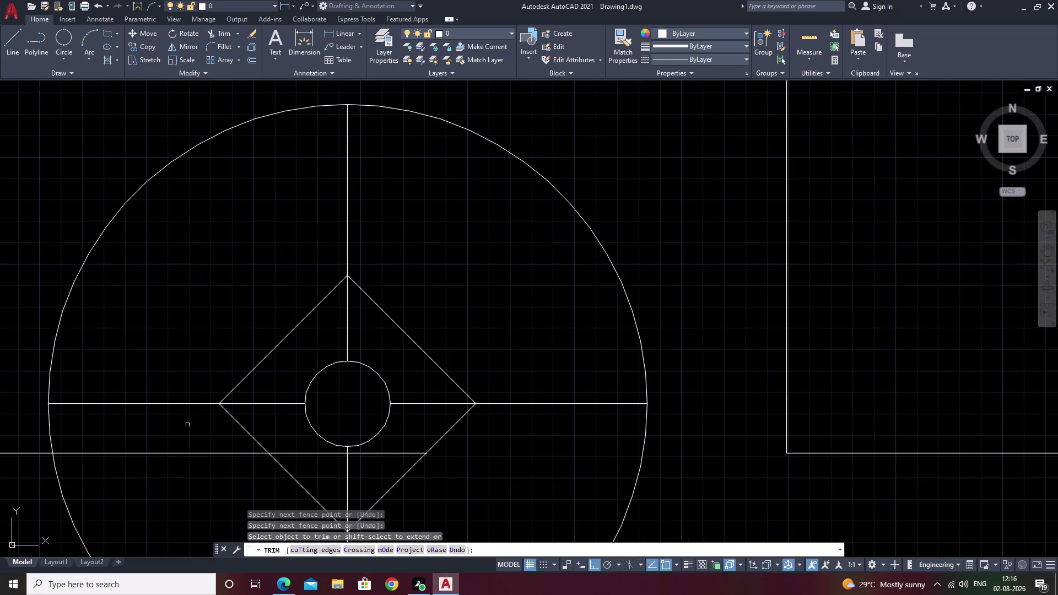
key(Escape)
Erase the leftover line crossing the circle and recenter the house in view.
click(336, 454)
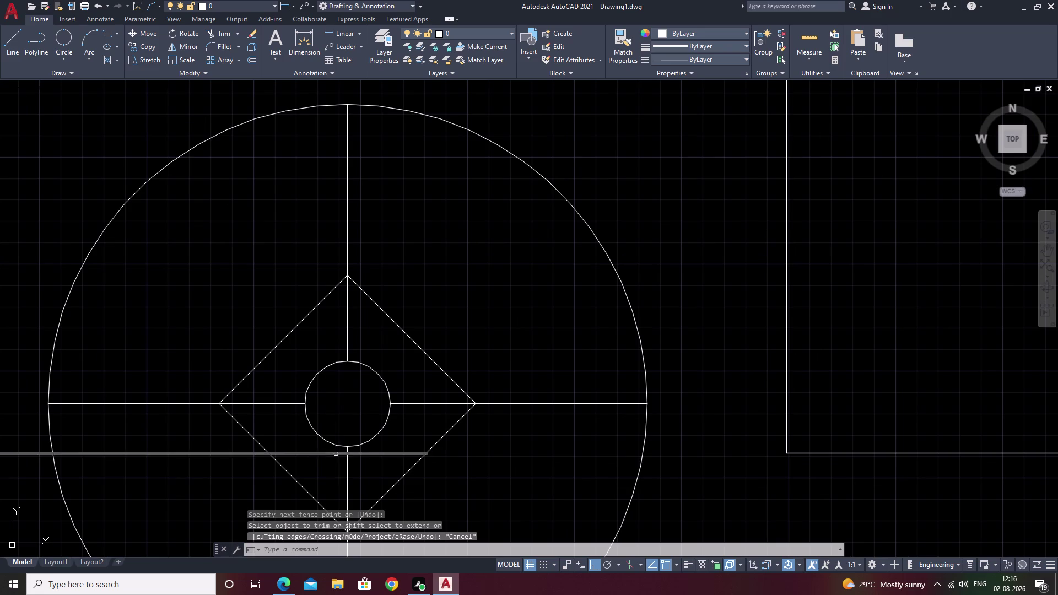
text(e)
key(space)
scroll(down, 3)
middle_drag(411, 480, 312, 481)
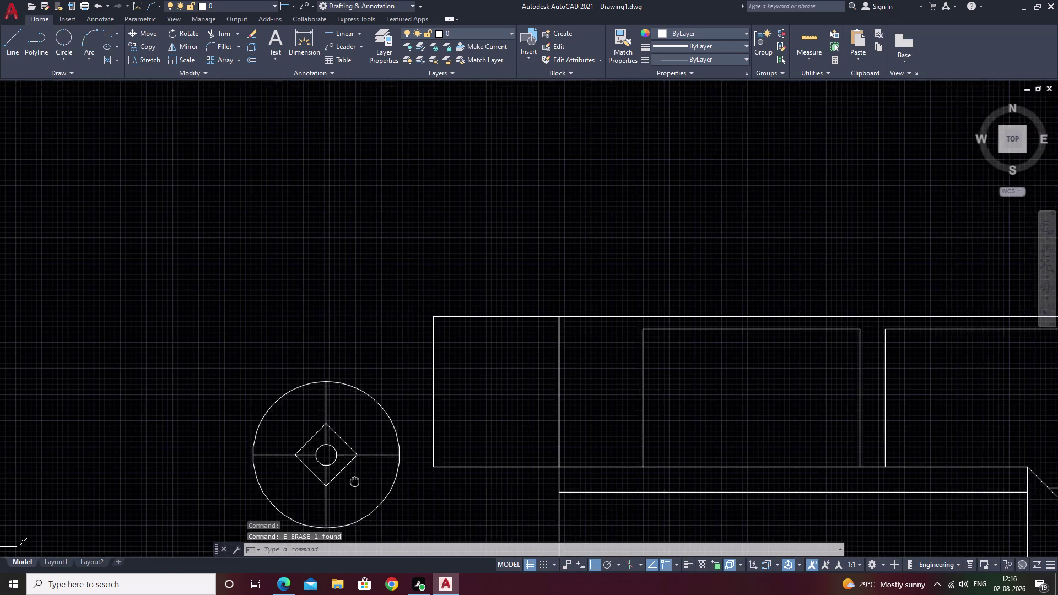
middle_drag(312, 482, 256, 475)
Move the lamp symbol, with Ortho off, into the left side-table square.
click(192, 450)
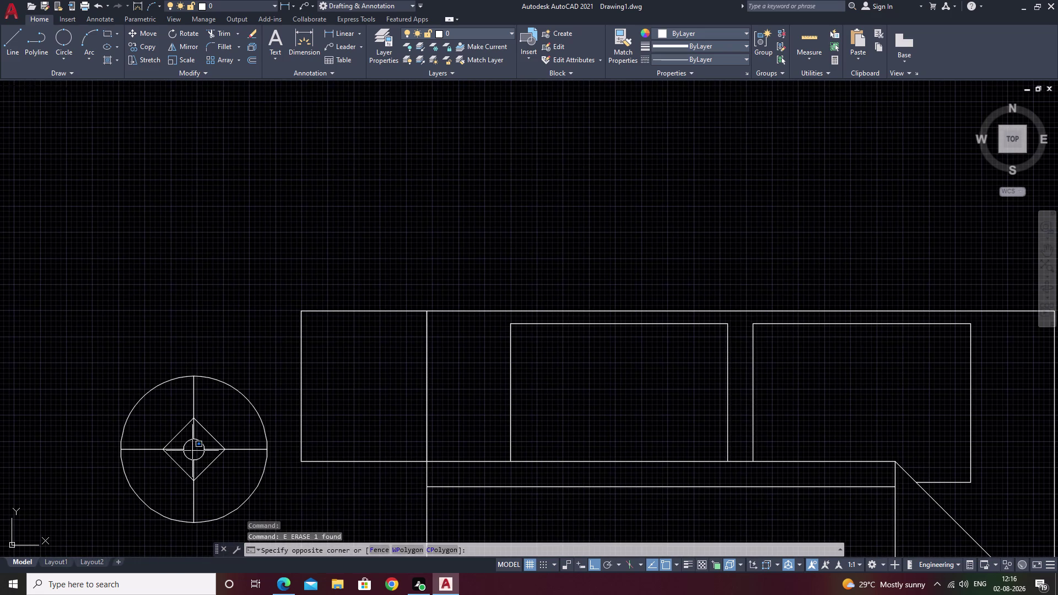
key(Escape)
drag(258, 344, 140, 500)
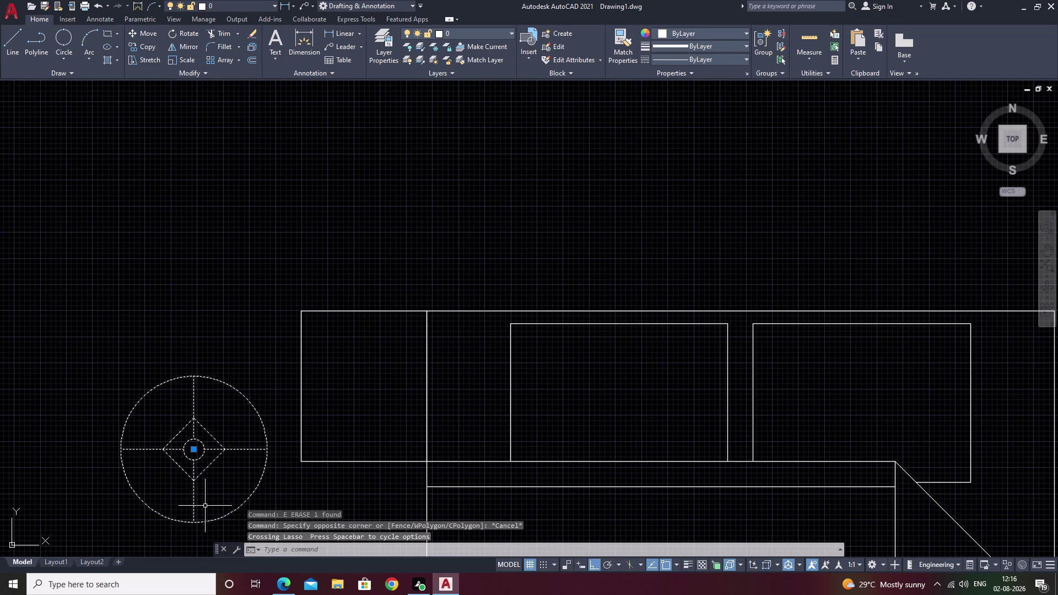
text(m)
key(space)
click(194, 453)
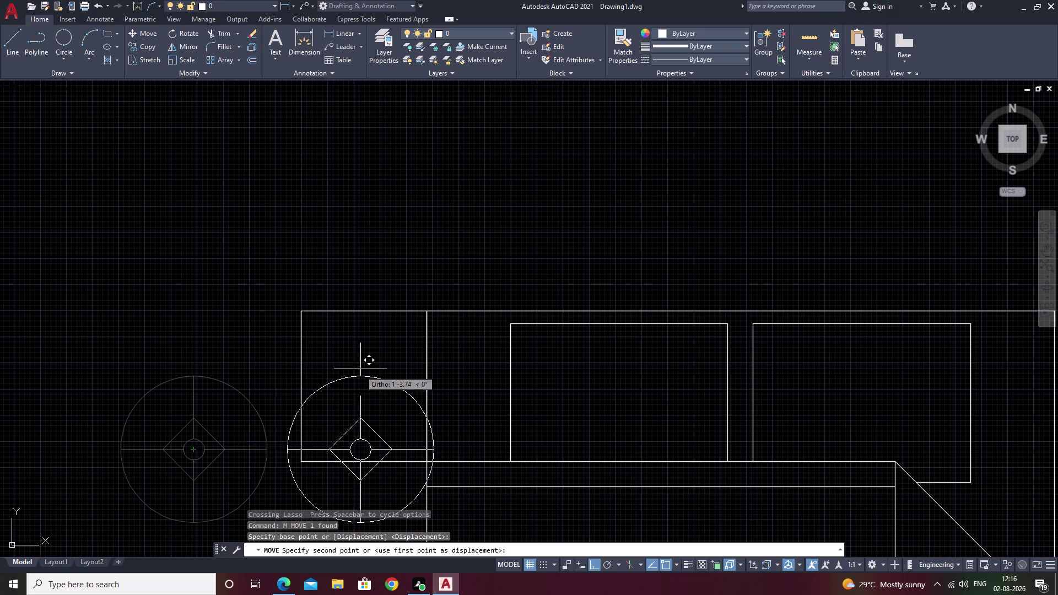
key(F8)
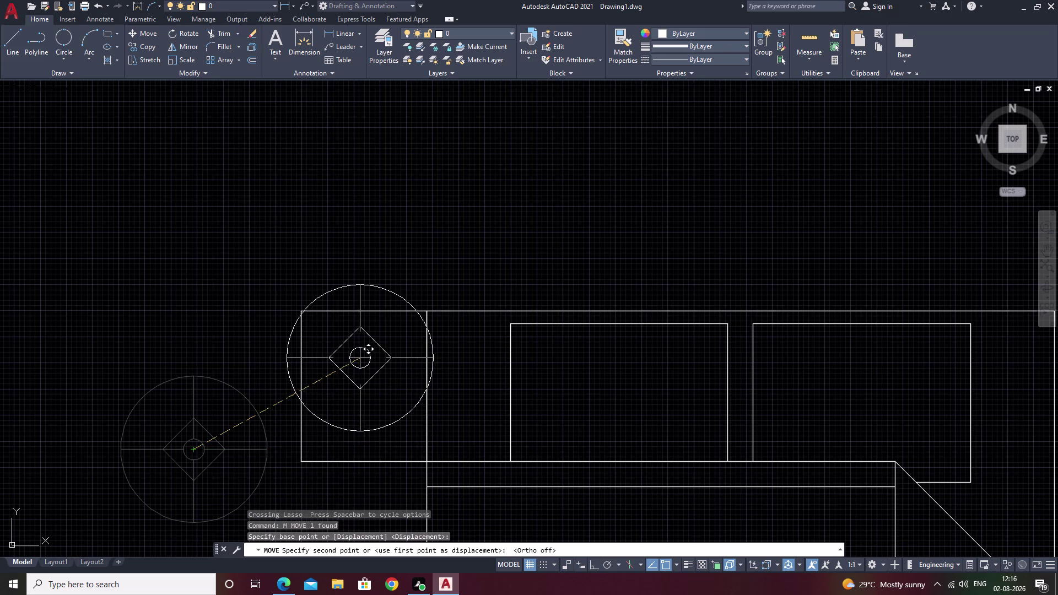
click(364, 384)
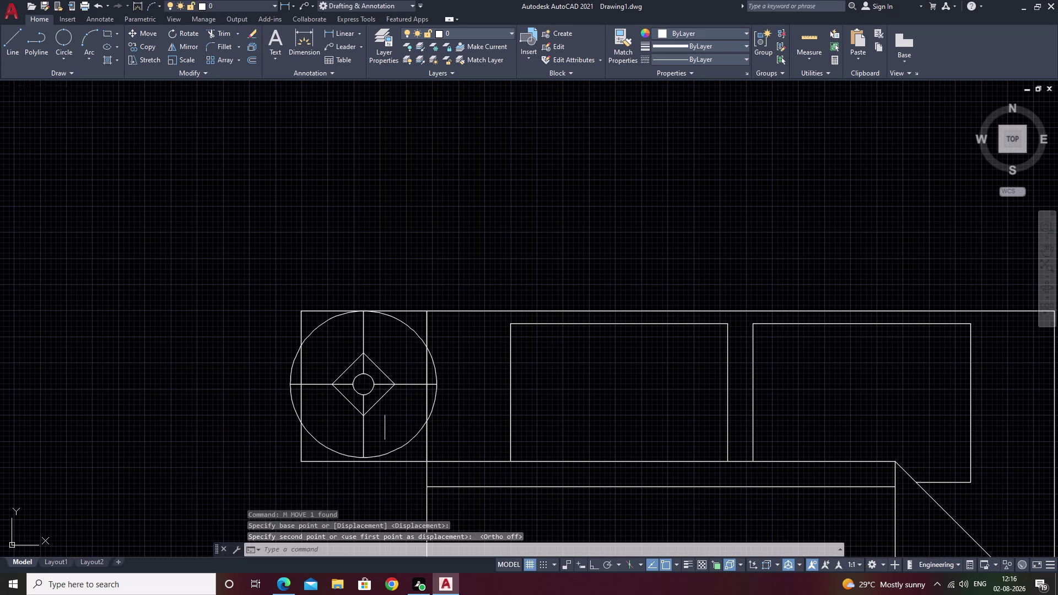
Scale the lamp down about its centre so it fits inside the square.
click(331, 451)
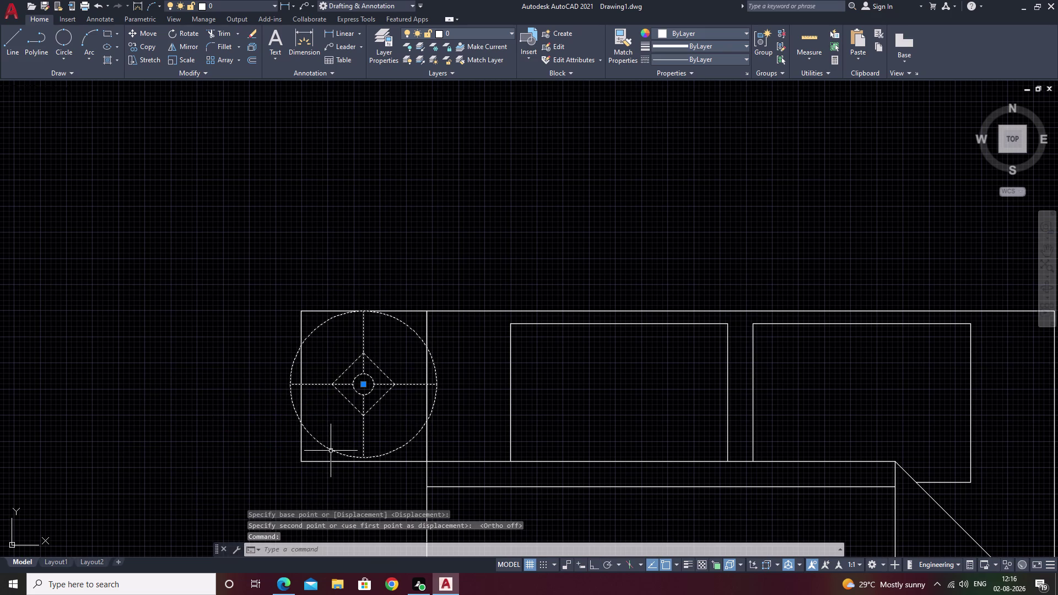
text(sc)
key(space)
click(365, 384)
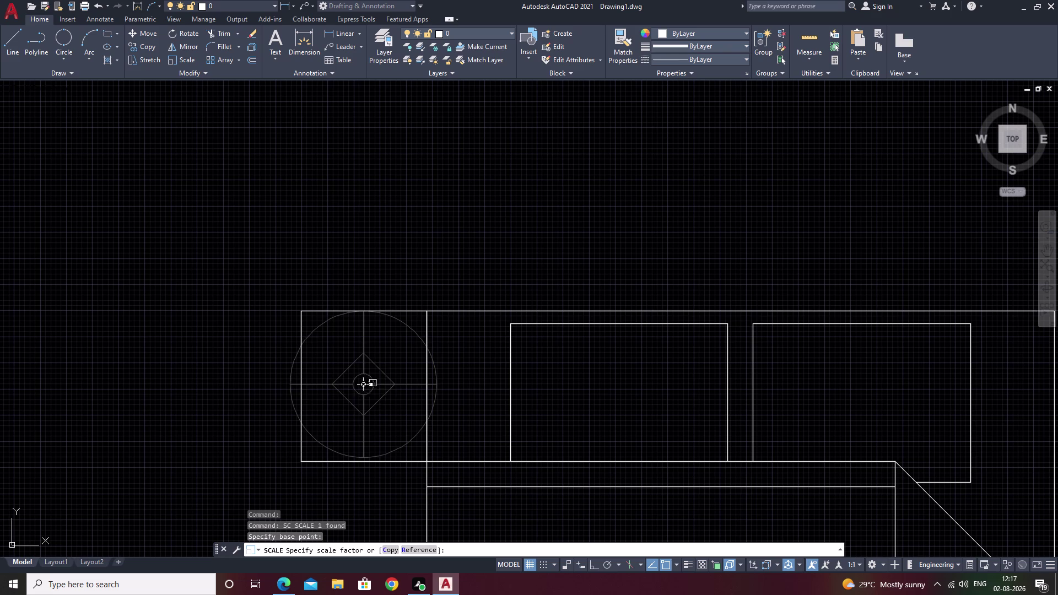
click(380, 427)
Frame the whole bed and select the left side table with its lamp.
middle_drag(569, 505, 449, 490)
scroll(down, 3)
scroll(down, 3)
middle_drag(644, 494, 529, 440)
key(Escape)
drag(371, 334, 353, 451)
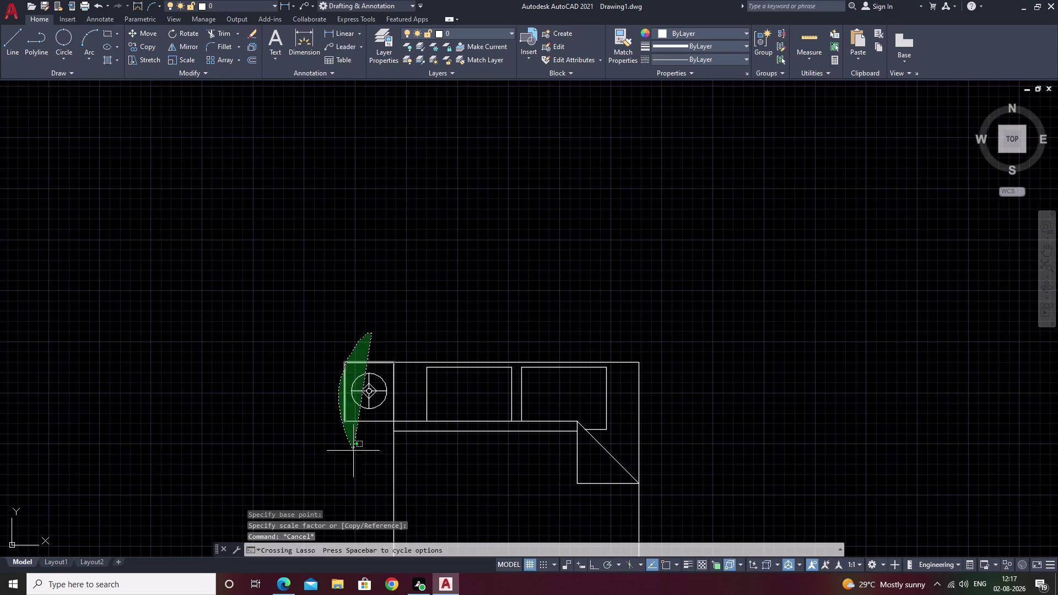
drag(353, 451, 354, 453)
Start a trial mirror of the left side table, then cancel it.
text(mi)
key(space)
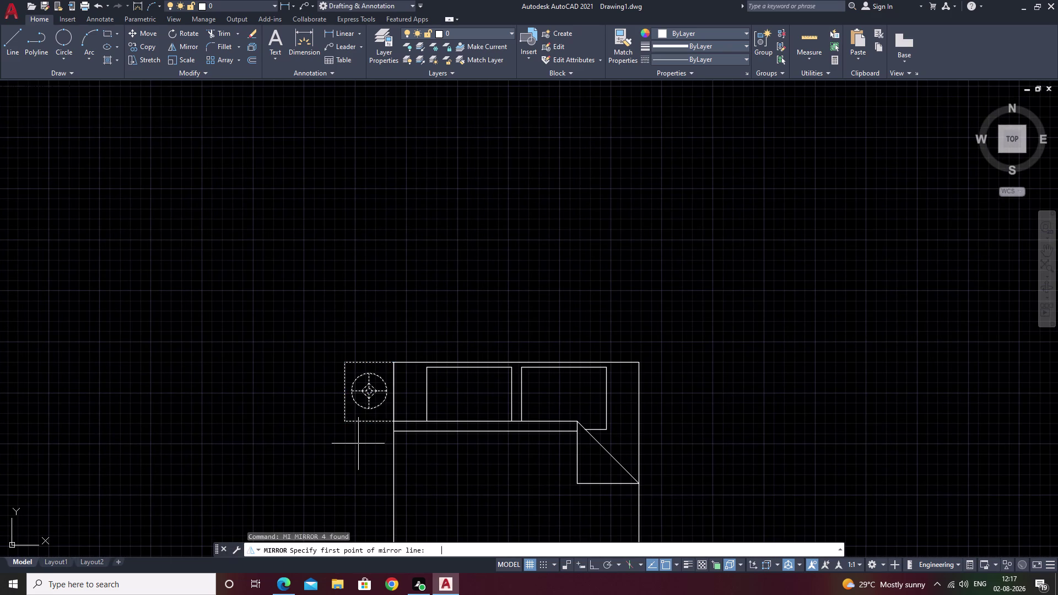
click(513, 397)
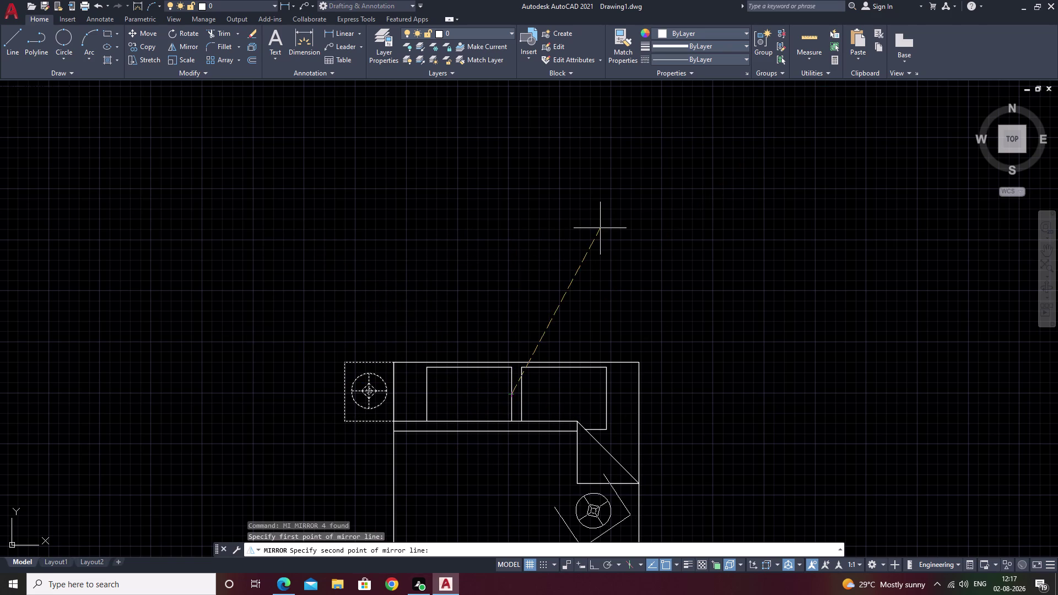
key(Escape)
scroll(up, 3)
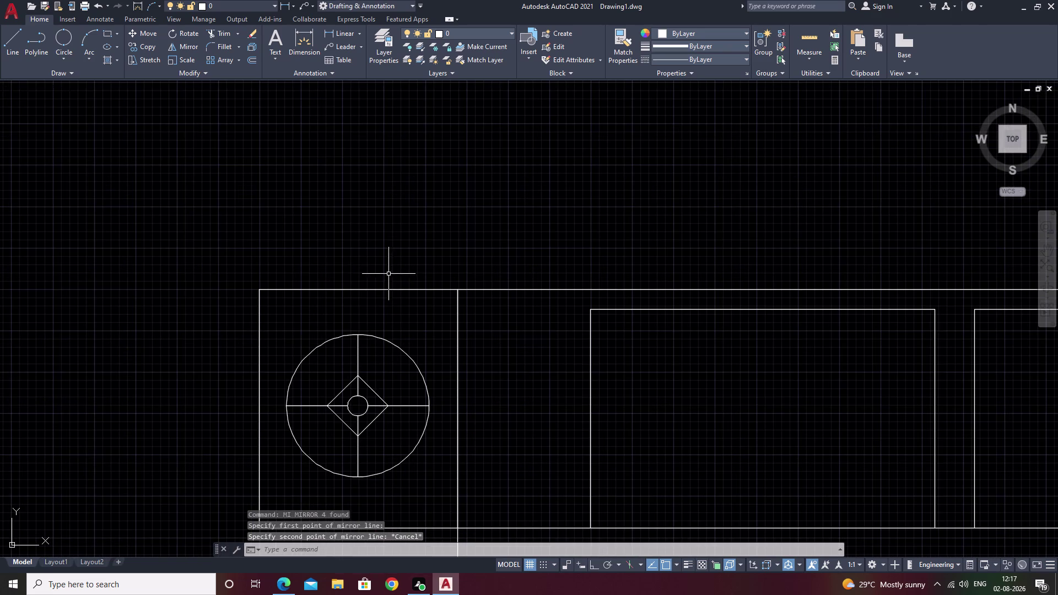
Copy the left side table and lamp to the headboard's right end.
drag(386, 273, 317, 495)
middle_drag(323, 483, 329, 392)
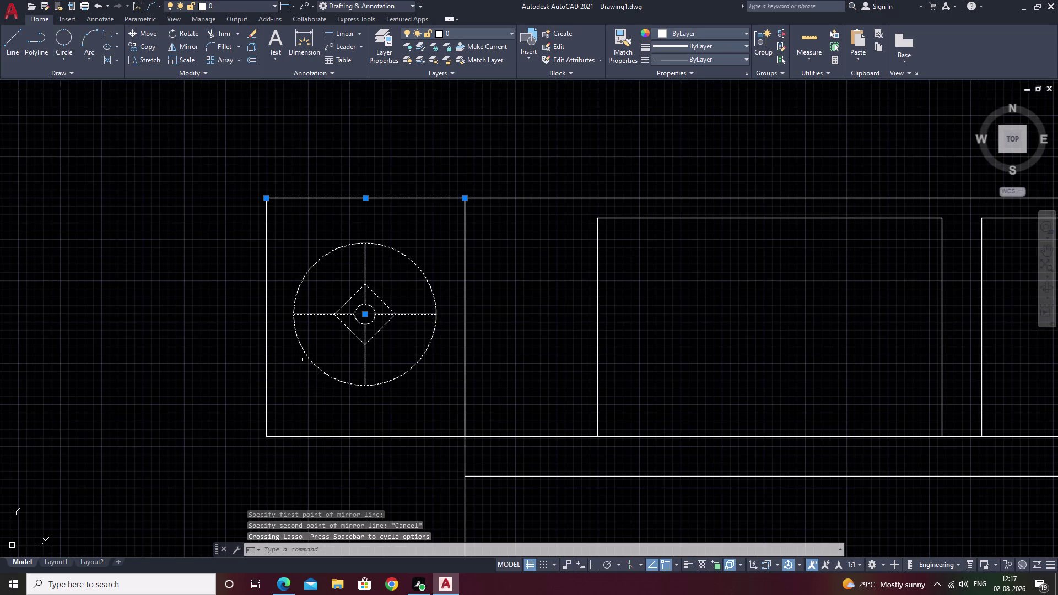
drag(302, 318, 224, 369)
drag(428, 409, 361, 460)
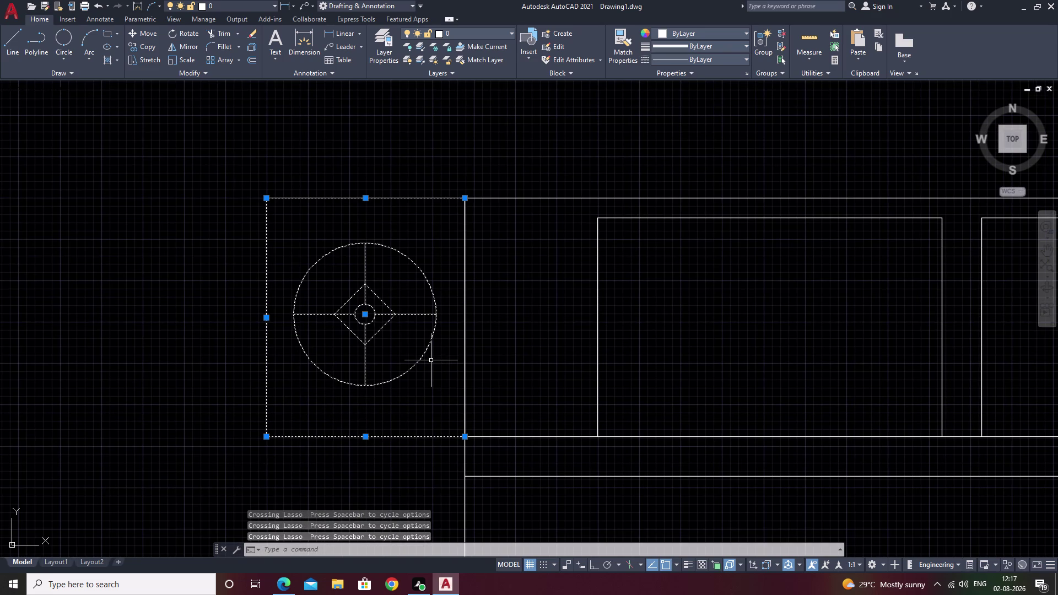
text(co)
key(space)
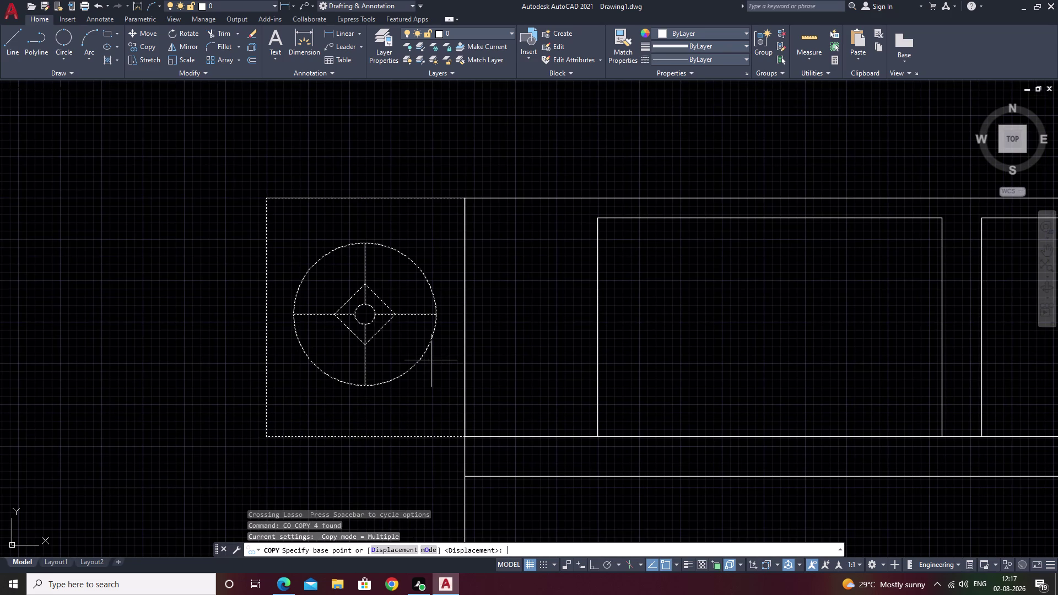
click(464, 437)
scroll(down, 3)
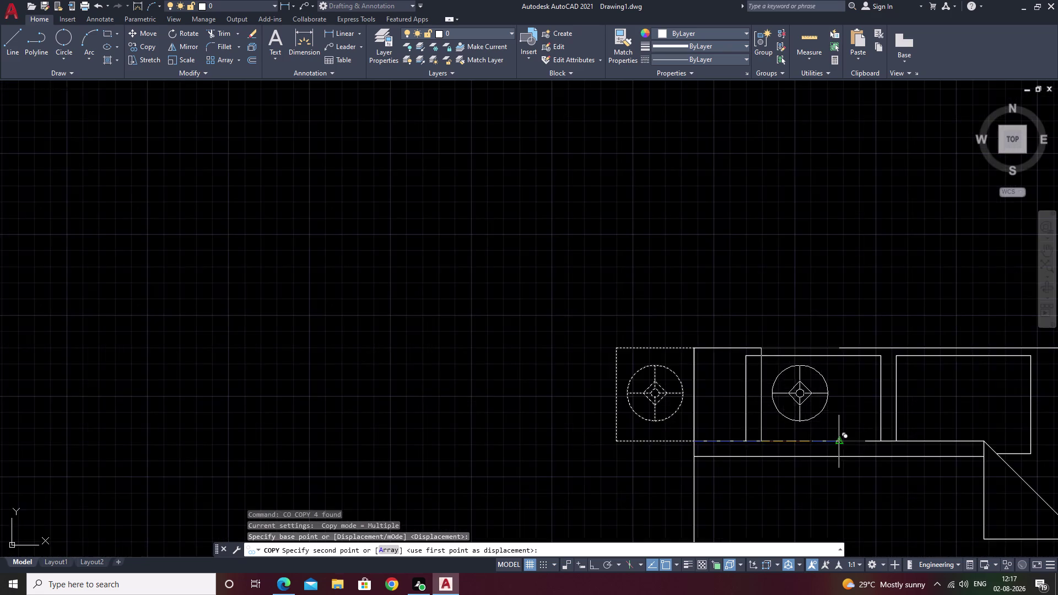
middle_drag(841, 444, 266, 396)
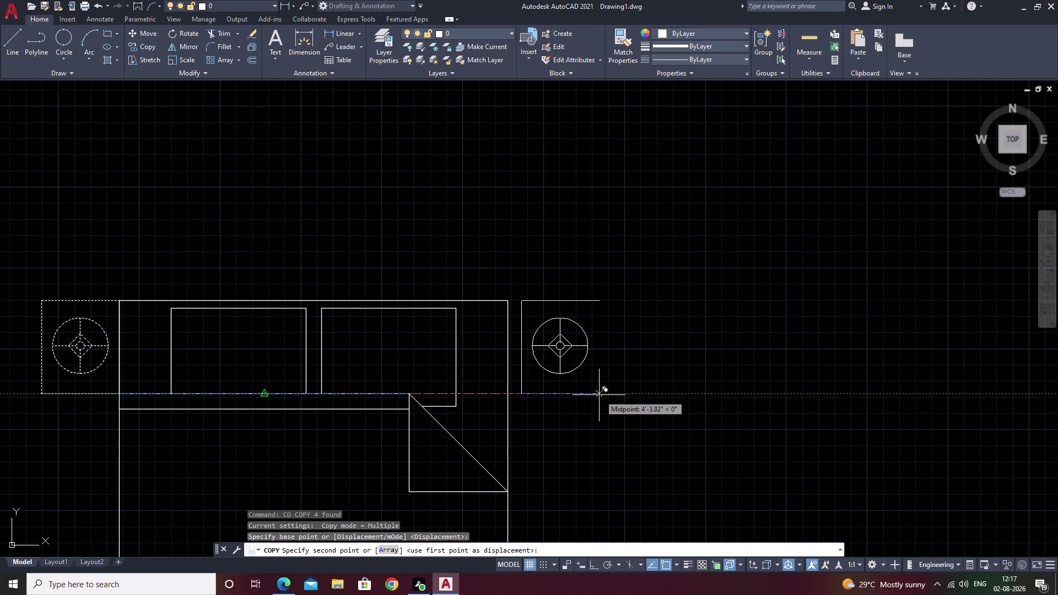
click(586, 395)
key(Escape)
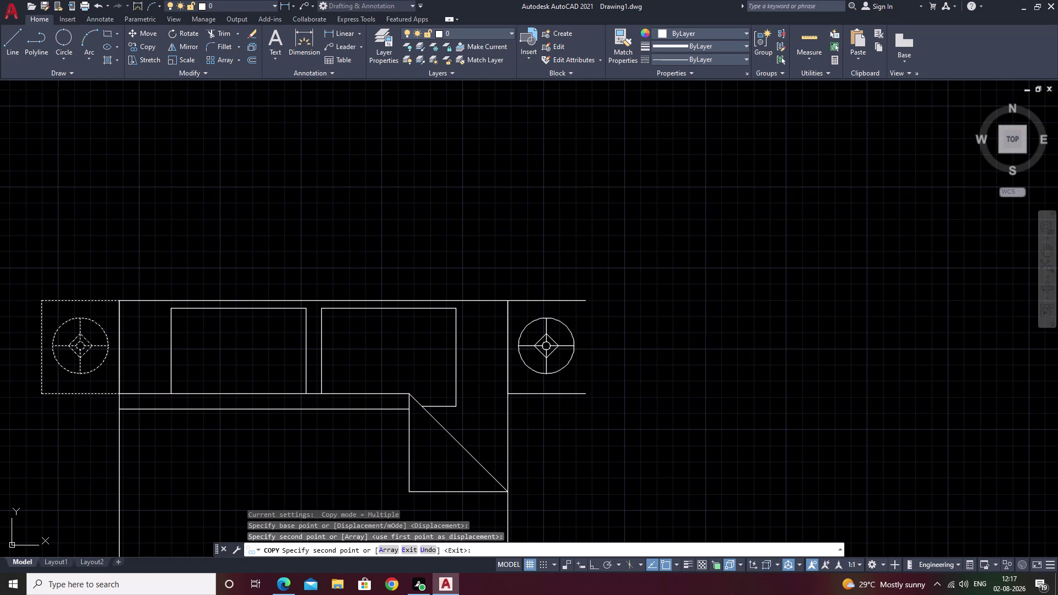
Select the copied table pieces, try mirroring them, then abandon the mirror.
drag(549, 266, 572, 434)
drag(589, 288, 563, 328)
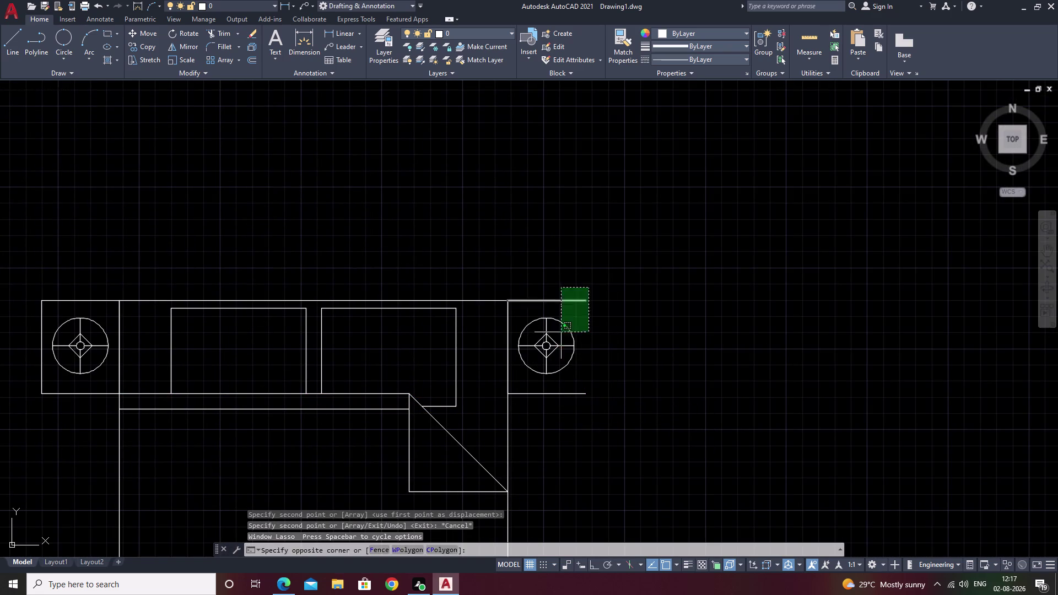
drag(564, 328, 558, 445)
text(mi)
key(space)
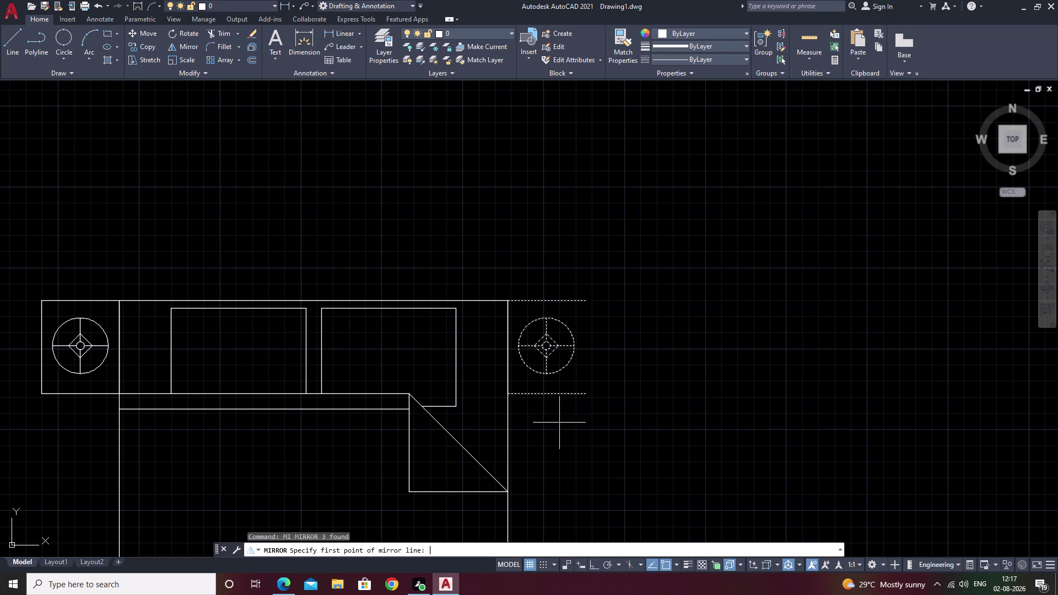
click(509, 393)
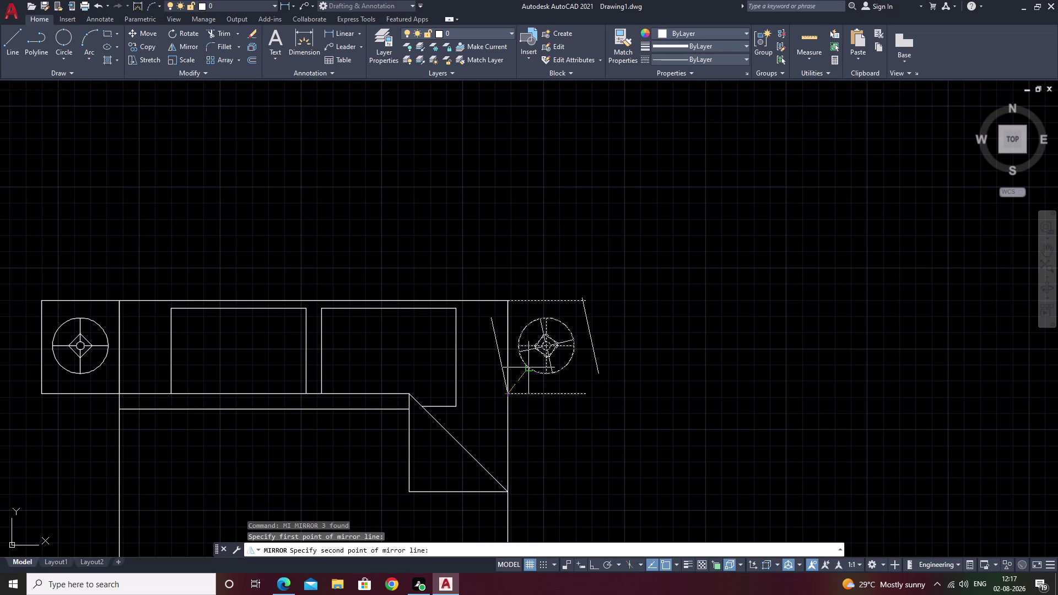
click(598, 397)
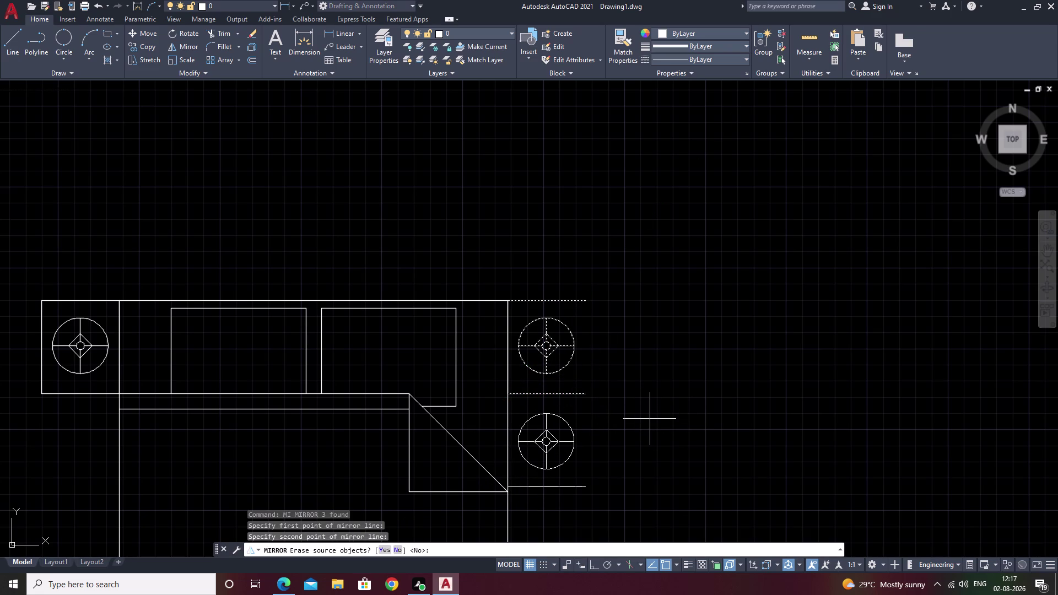
key(Escape)
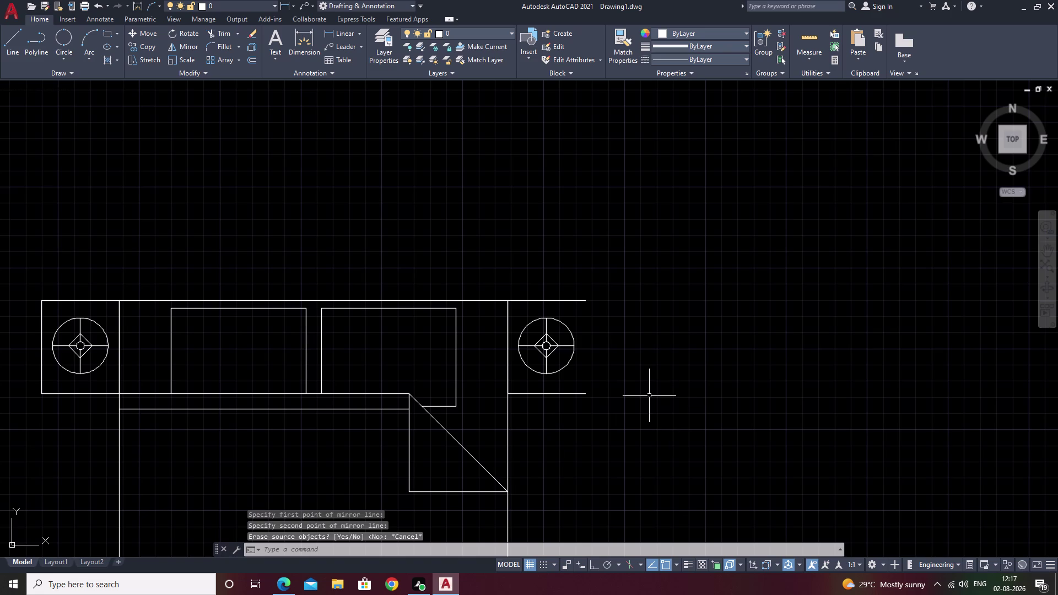
drag(609, 258, 563, 441)
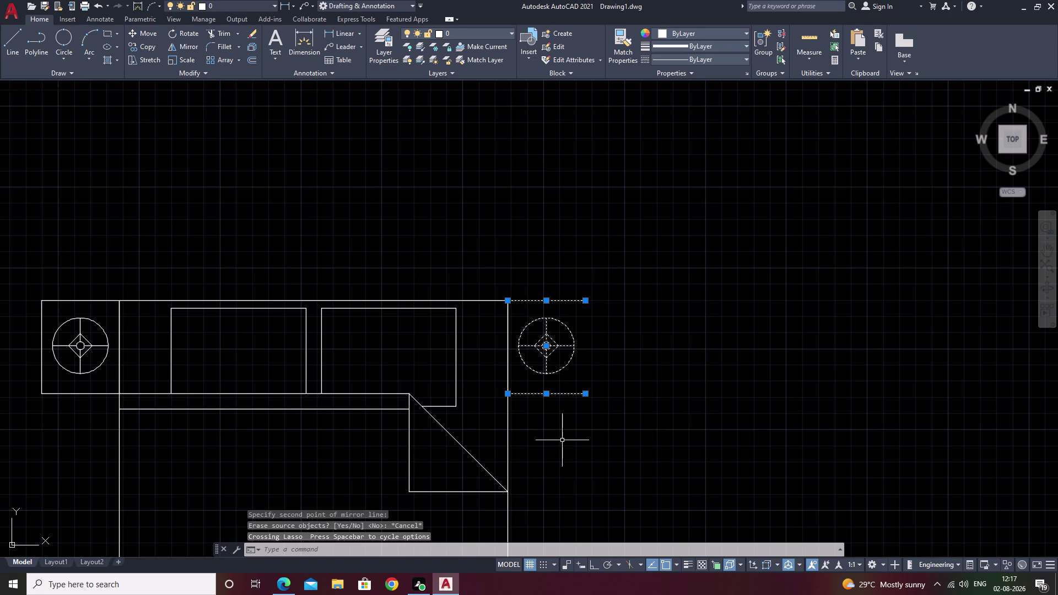
key(Escape)
Draw a vertical line closing the copied side table's right edge.
text(l)
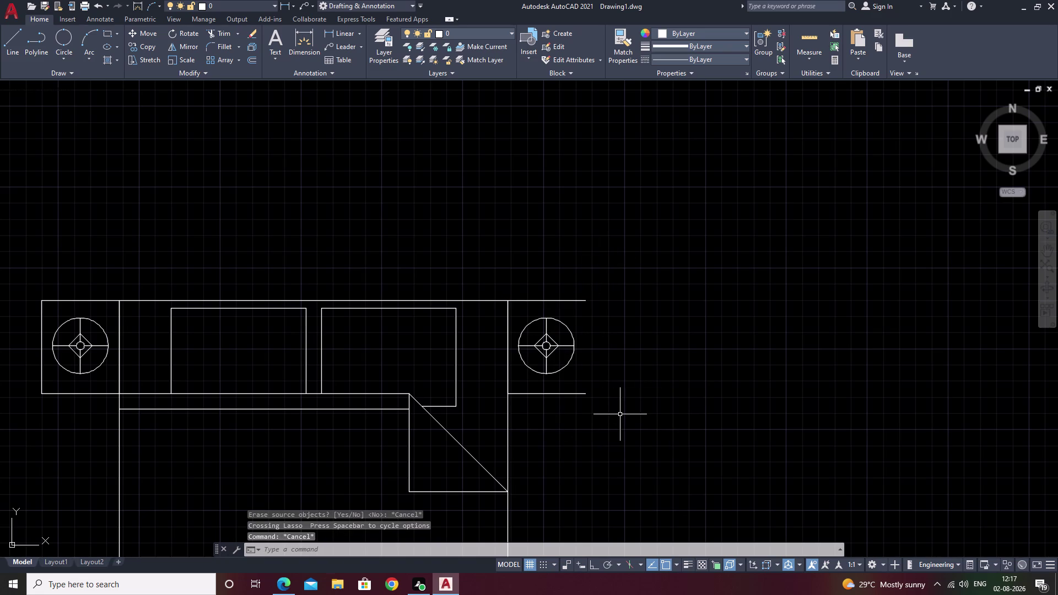
key(space)
click(587, 397)
click(586, 304)
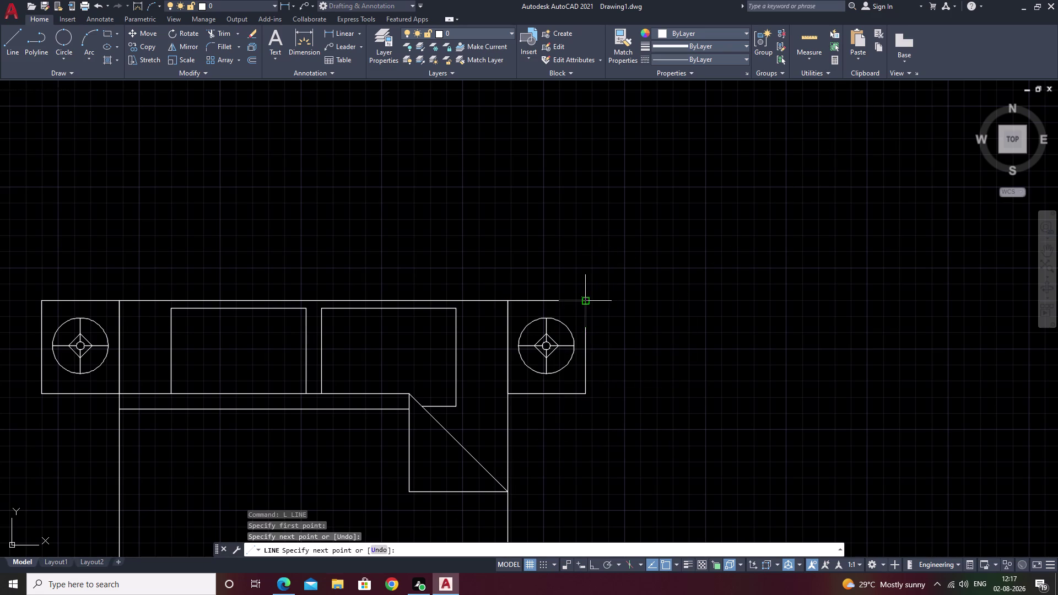
key(Escape)
Frame the bed and select it with both side tables.
scroll(down, 3)
middle_drag(647, 464, 665, 370)
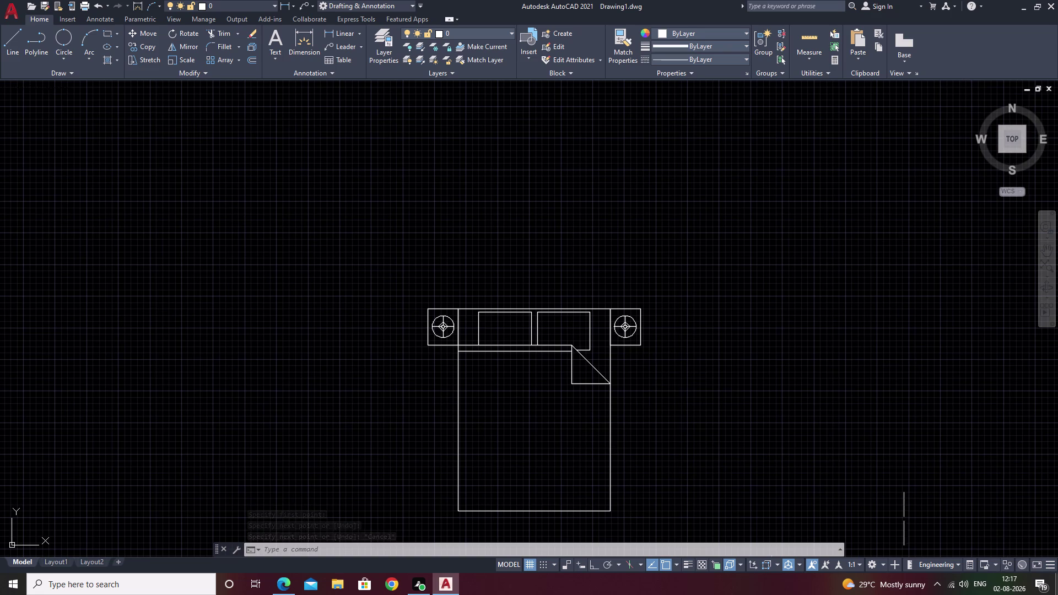
drag(694, 164, 589, 500)
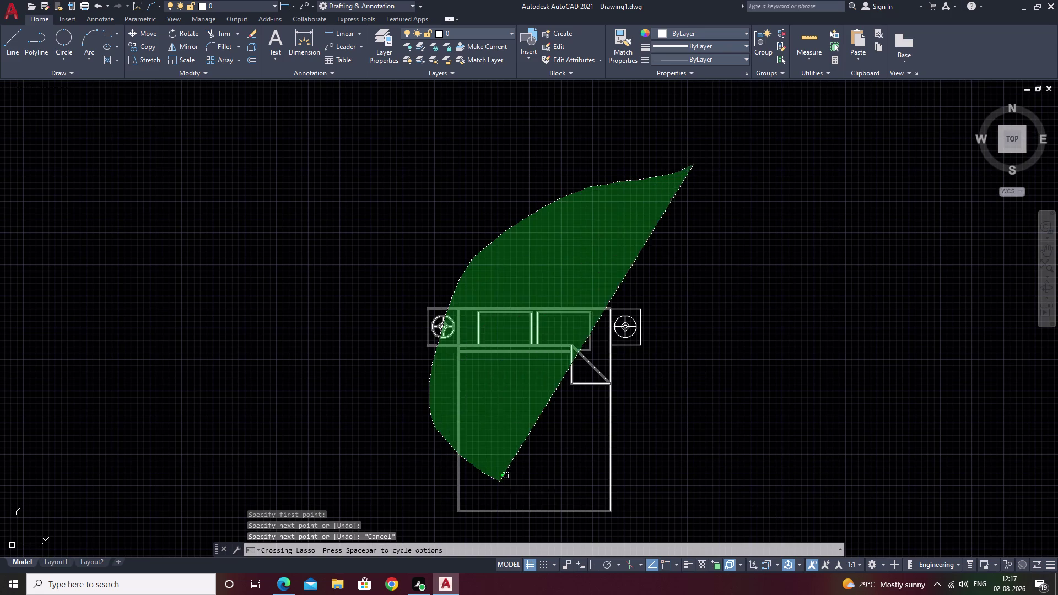
drag(589, 500, 702, 508)
Add the rest of the bed outline and group the bed with both side tables.
middle_drag(653, 478, 657, 425)
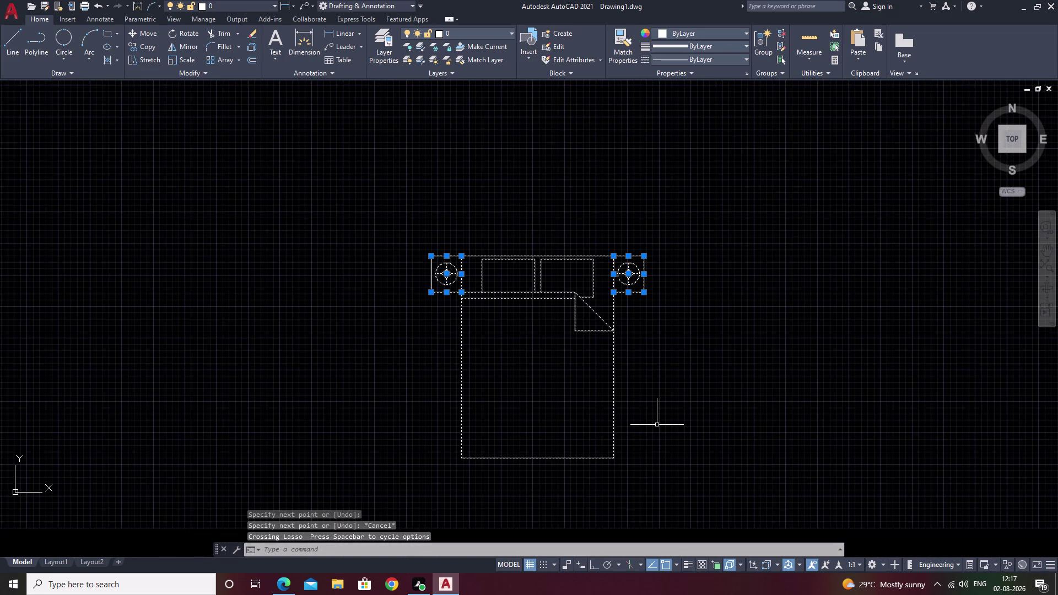
scroll(up, 3)
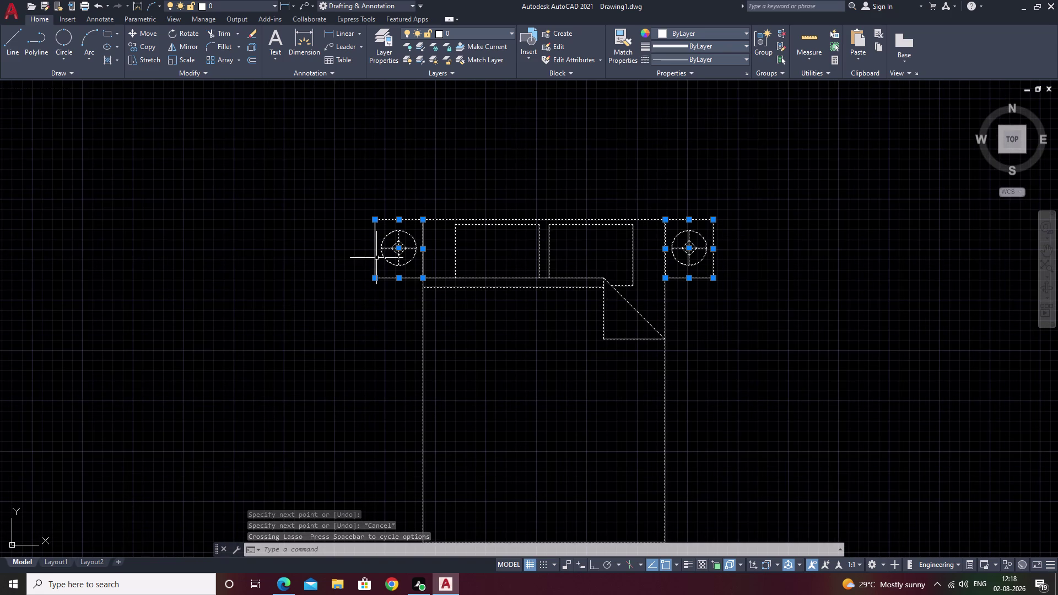
drag(412, 168, 369, 341)
middle_drag(739, 424, 738, 387)
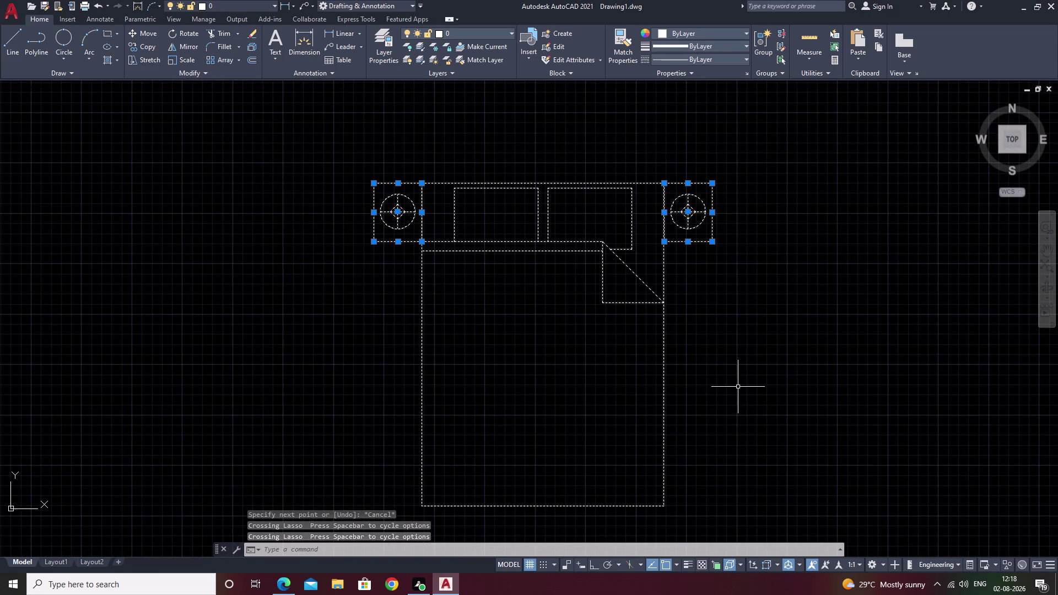
text(g)
key(space)
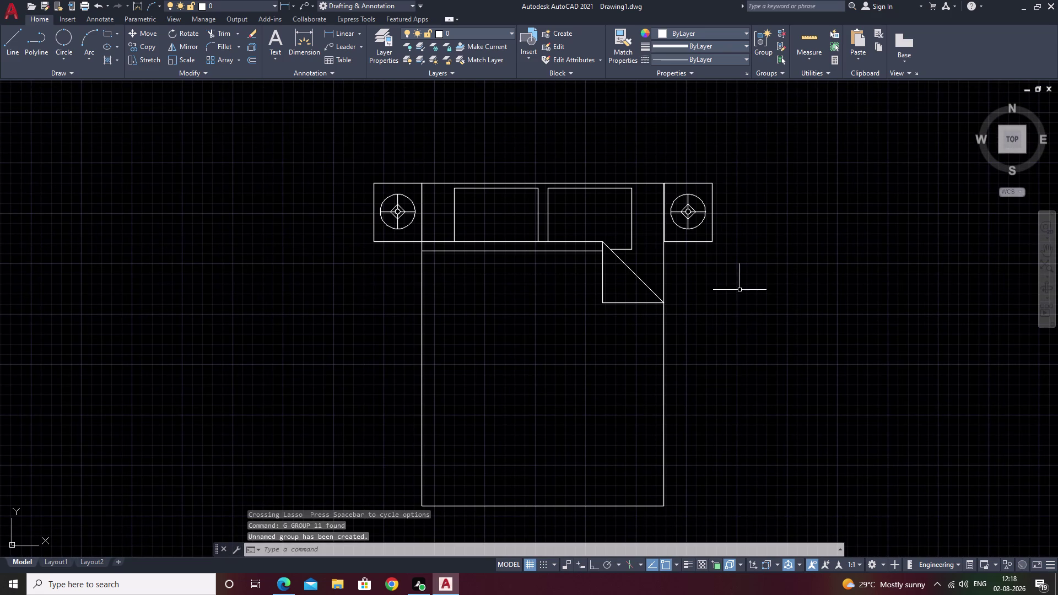
key(Escape)
Scale the grouped bed set down about its lower corner.
drag(766, 134, 677, 519)
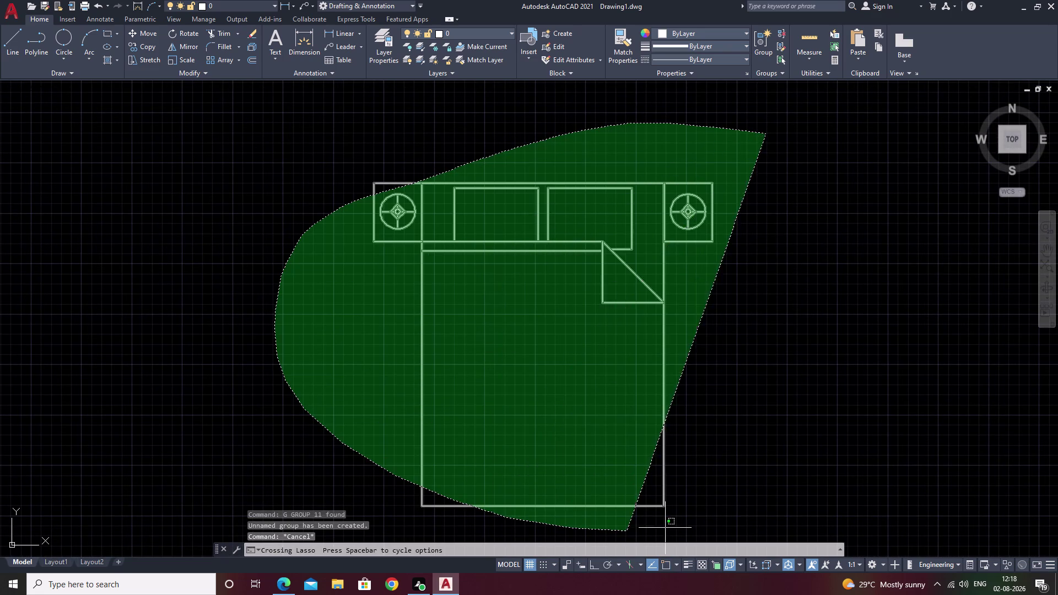
drag(678, 519, 758, 463)
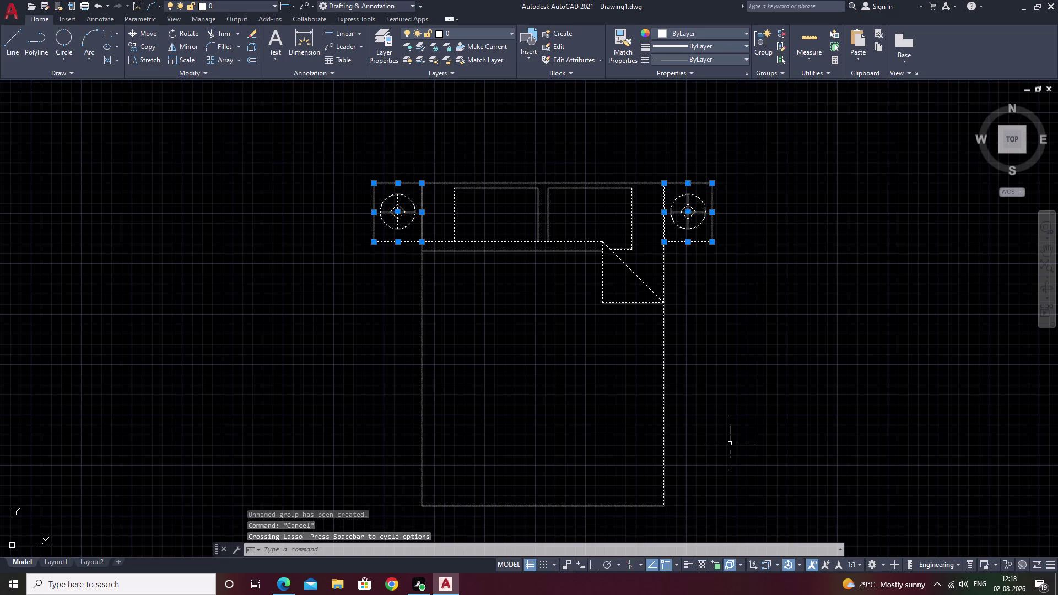
key(s)
text(c)
key(space)
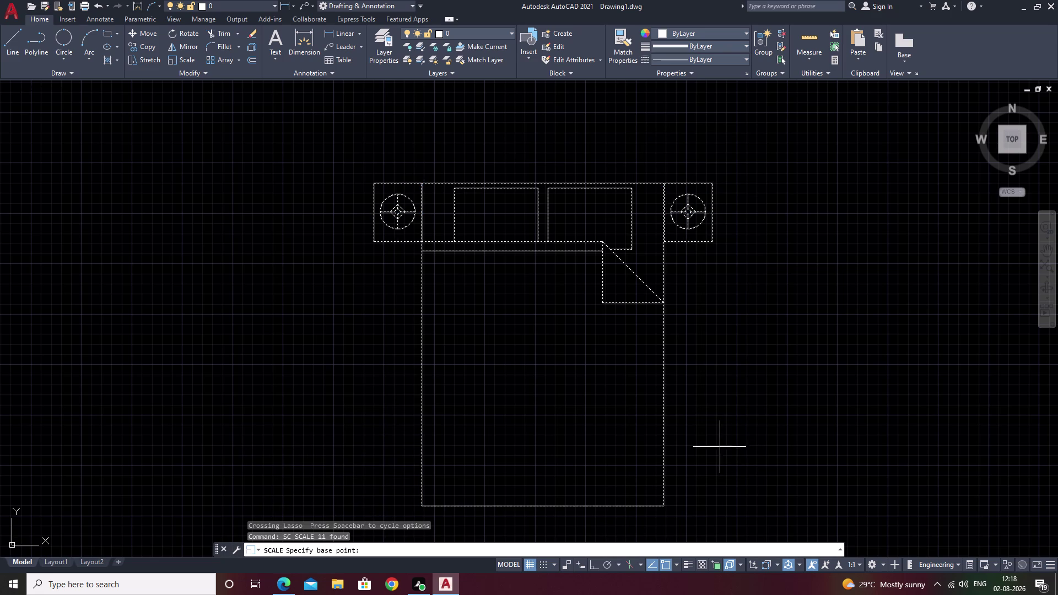
click(666, 504)
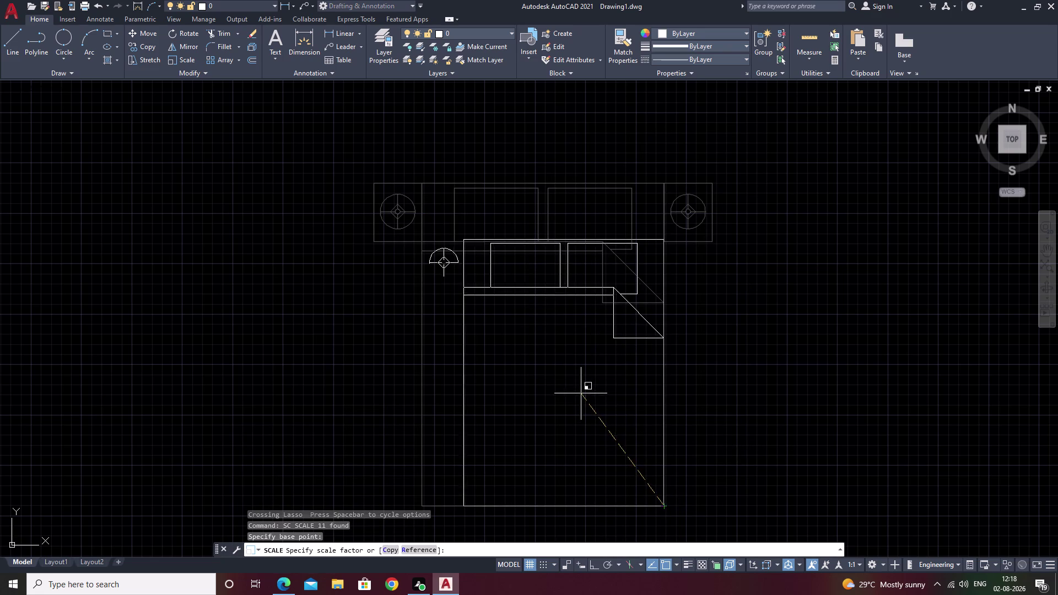
click(587, 399)
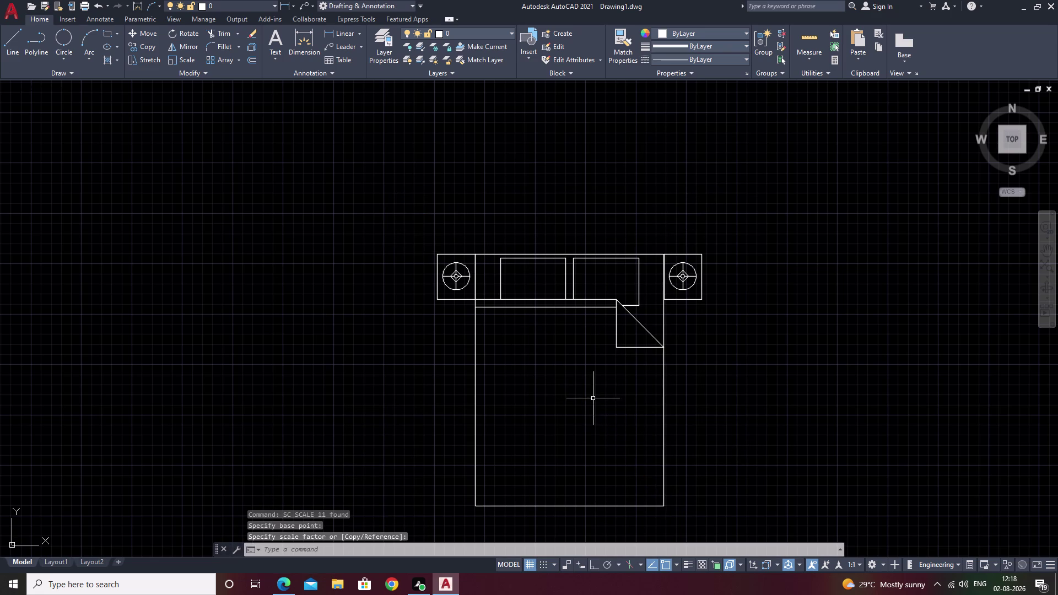
Reselect the resized bed set and start a copy with CO.
drag(749, 188, 714, 521)
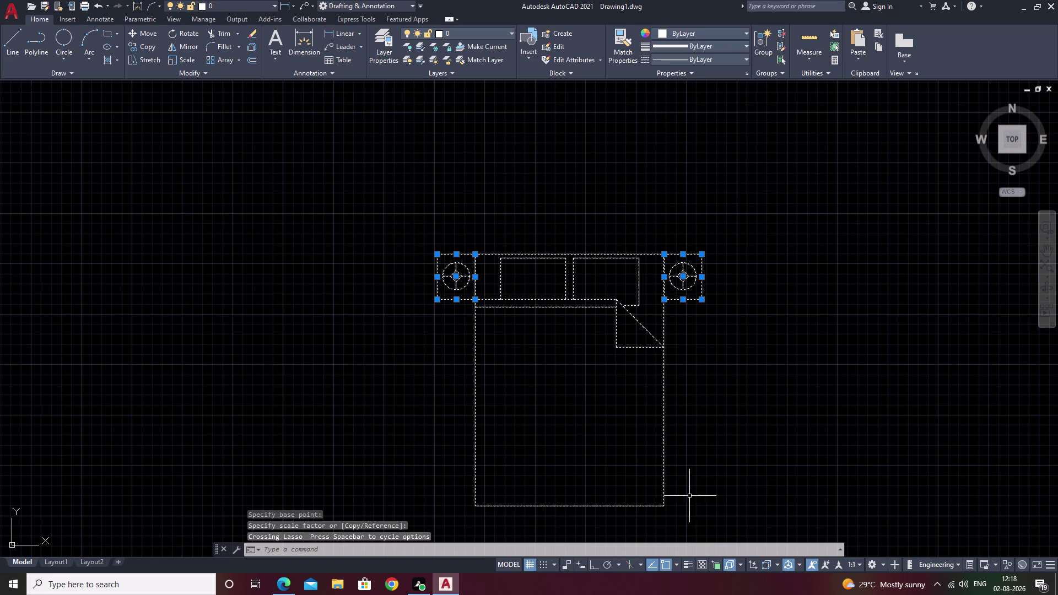
text(co)
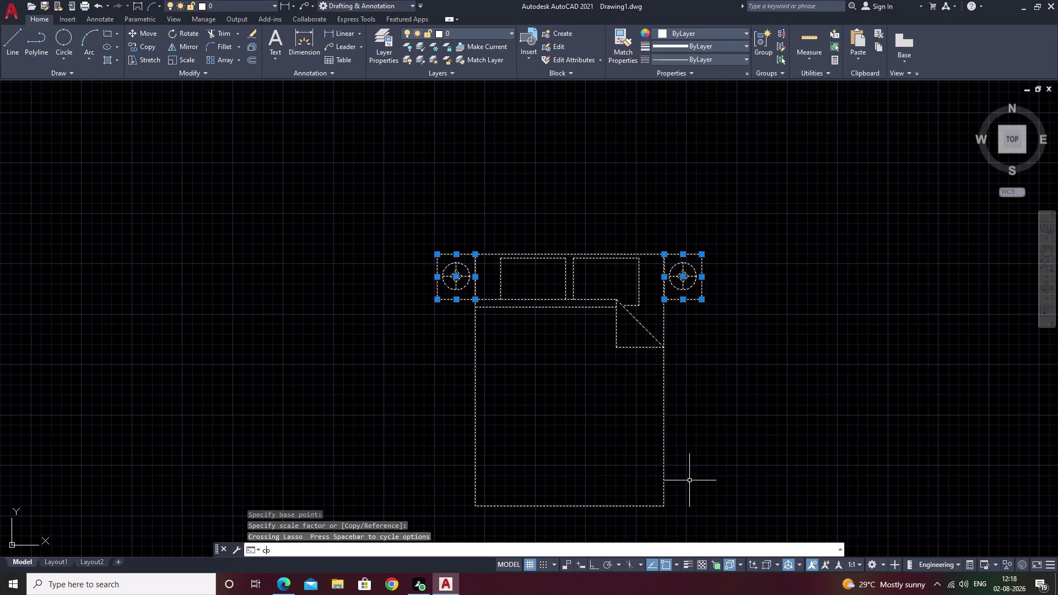
key(space)
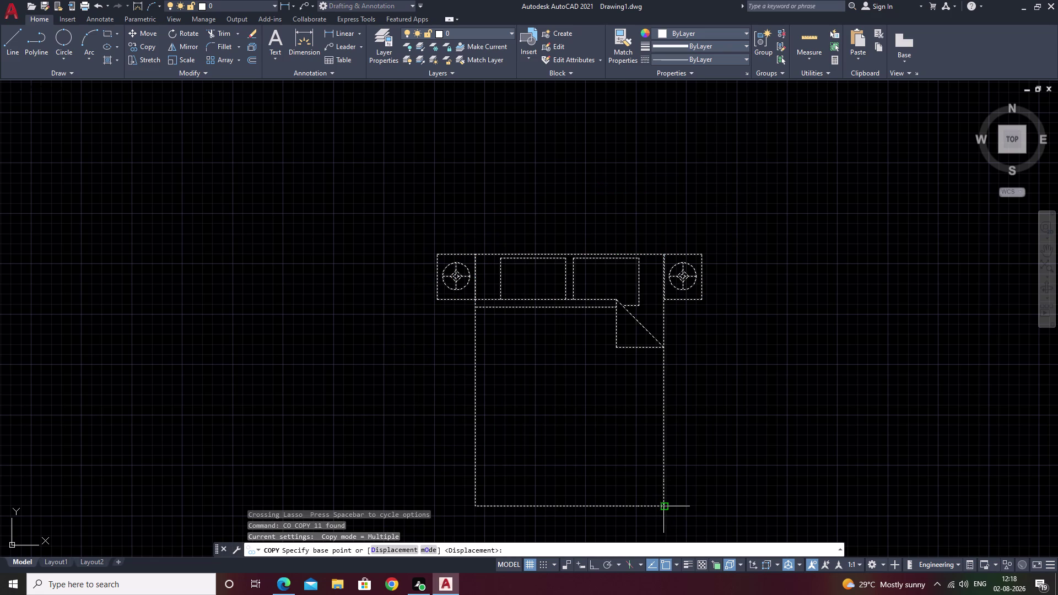
Copy the bed set from its lower corner into the upper bedroom.
click(665, 505)
scroll(down, 3)
middle_drag(889, 482, 414, 443)
scroll(down, 3)
middle_drag(606, 439, 588, 367)
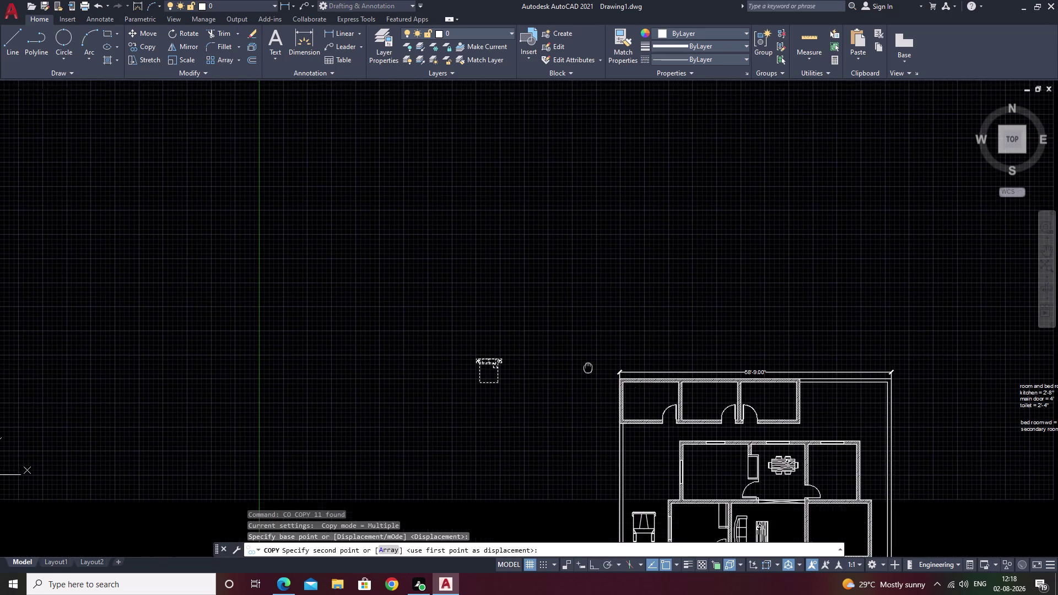
scroll(up, 3)
scroll(up, 3)
middle_drag(645, 441, 620, 333)
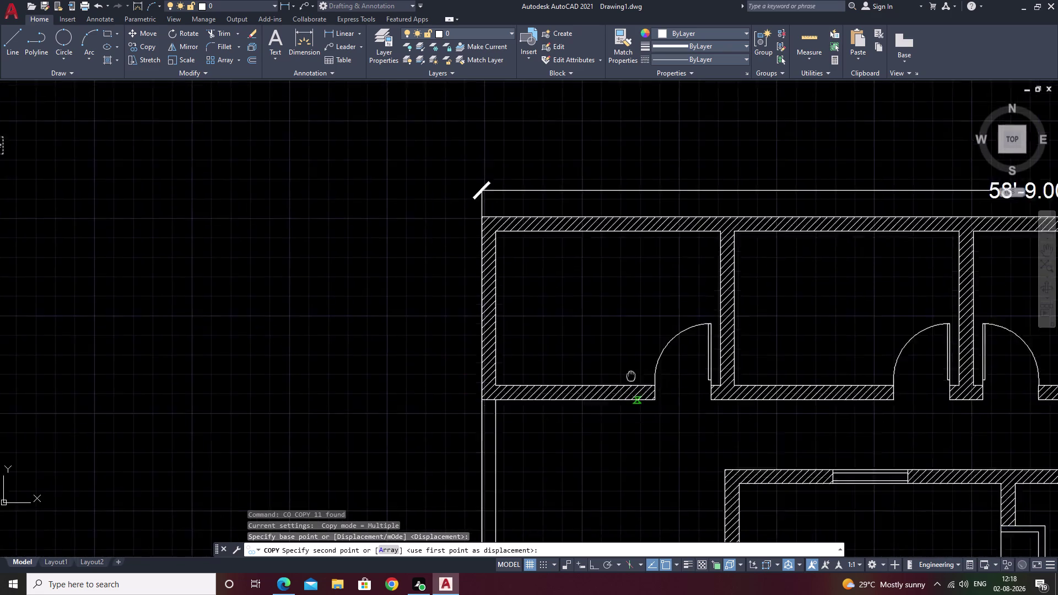
middle_drag(620, 333, 605, 264)
scroll(up, 3)
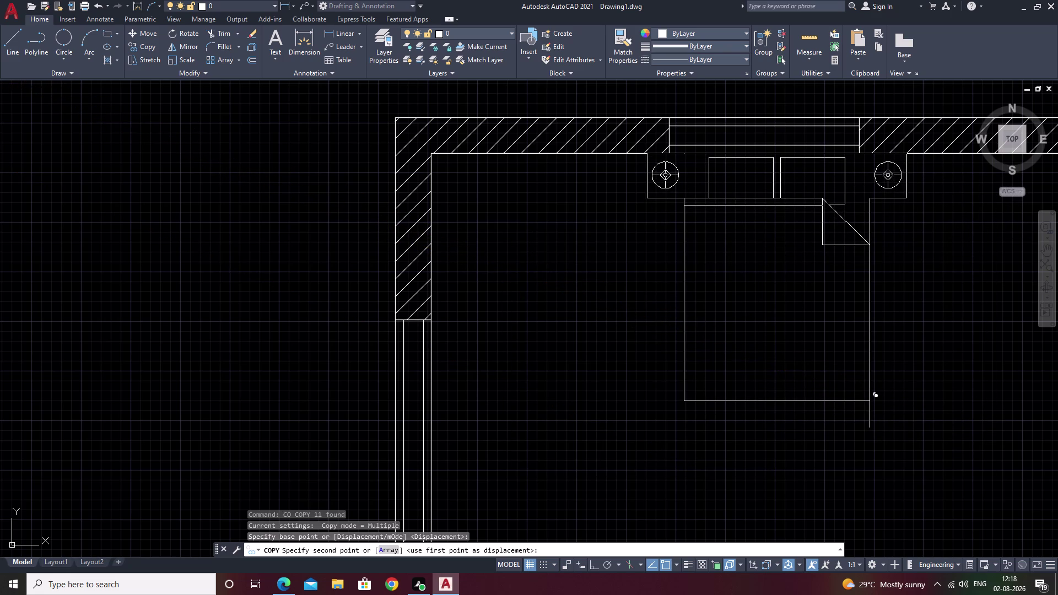
click(869, 402)
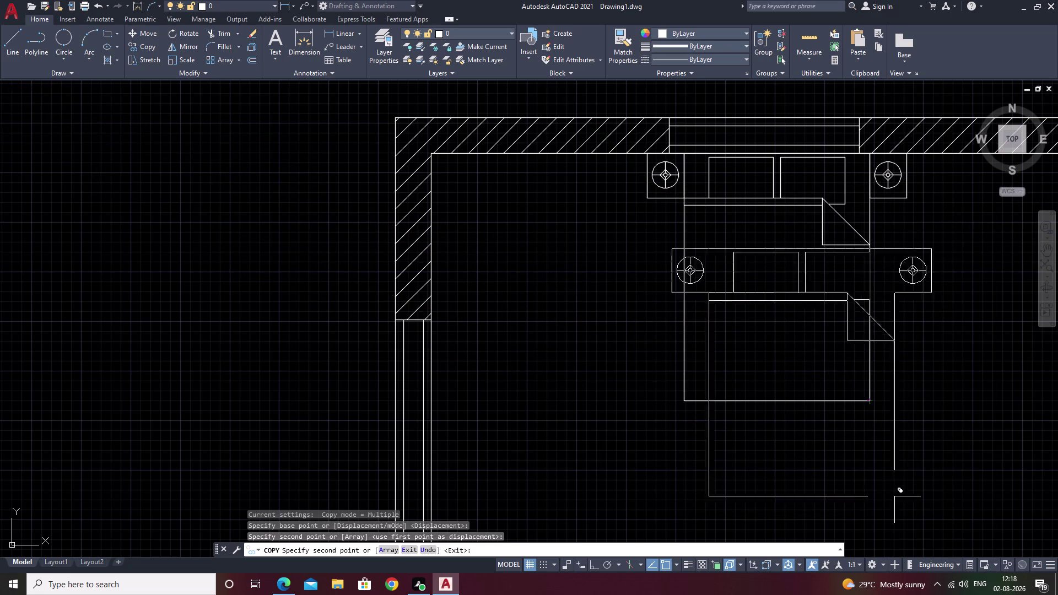
Place a second bed copy in the lower bedroom and end the copy.
middle_drag(963, 470, 473, 515)
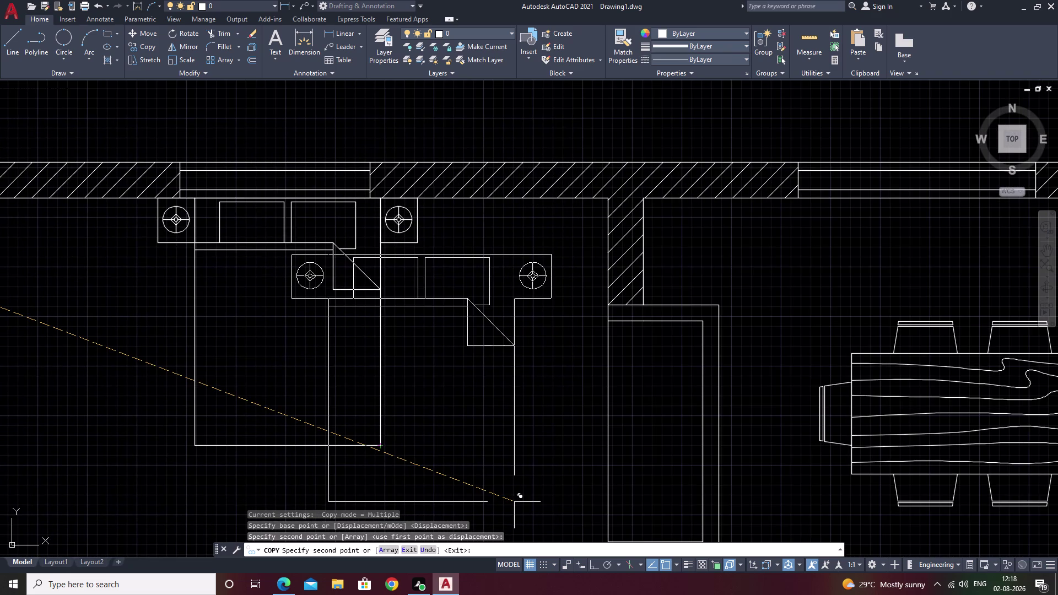
middle_drag(343, 523, 501, 416)
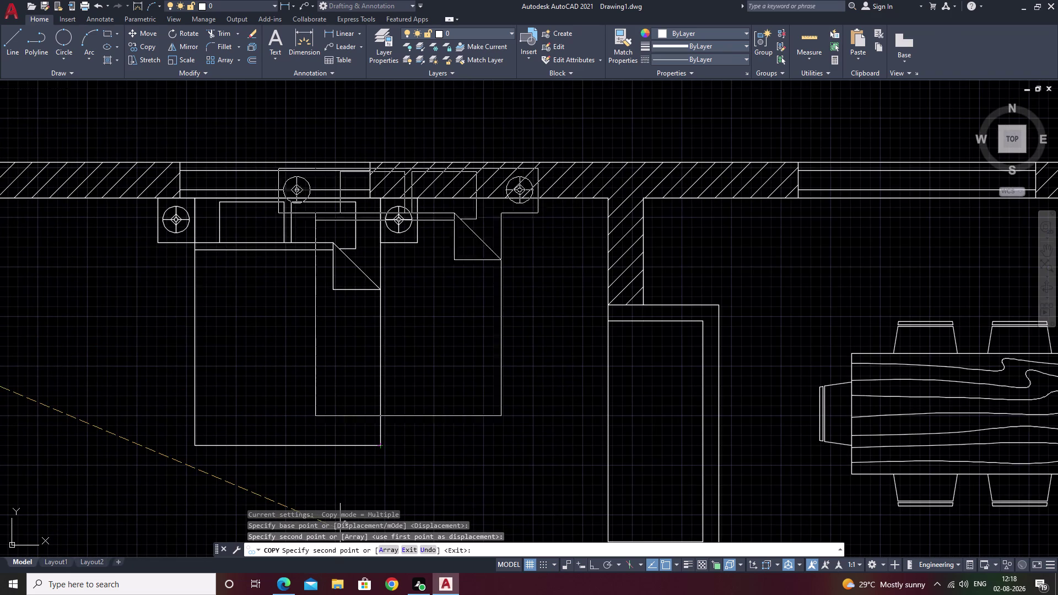
middle_drag(501, 416, 564, 394)
scroll(down, 3)
middle_drag(444, 456, 670, 338)
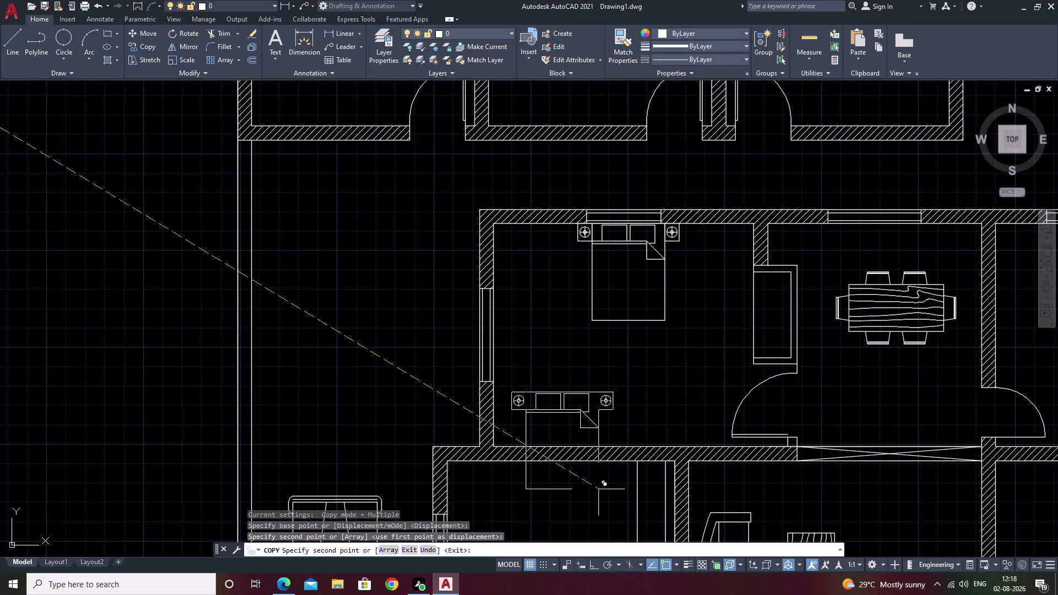
middle_drag(598, 489, 619, 401)
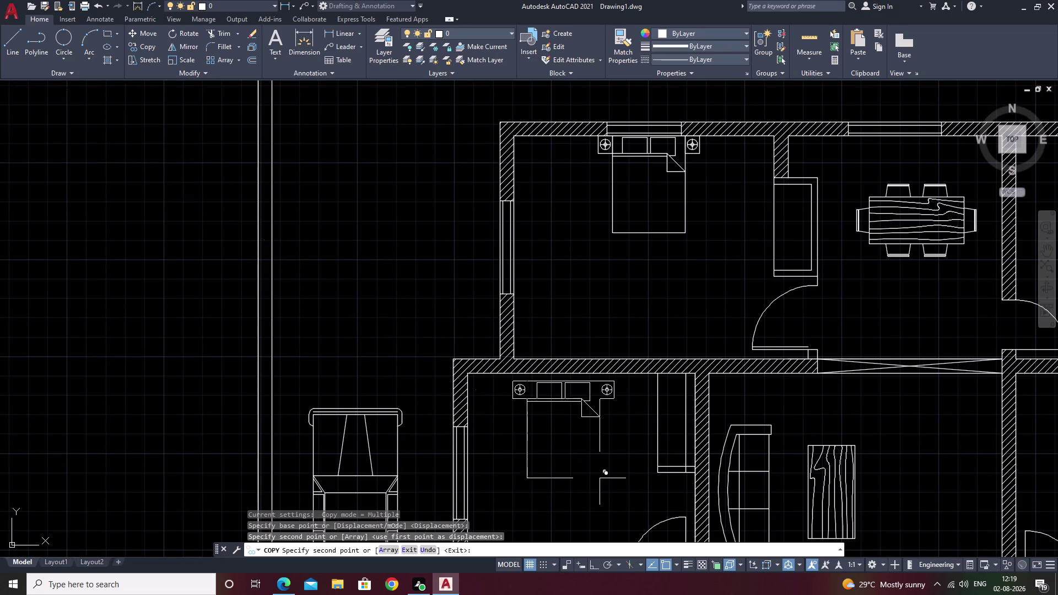
scroll(up, 3)
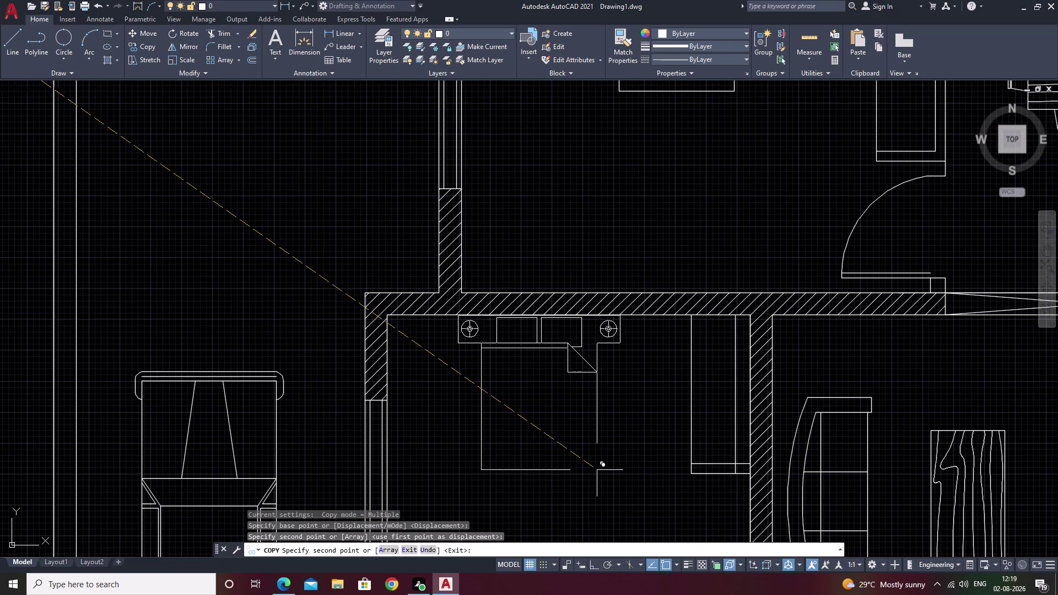
click(597, 470)
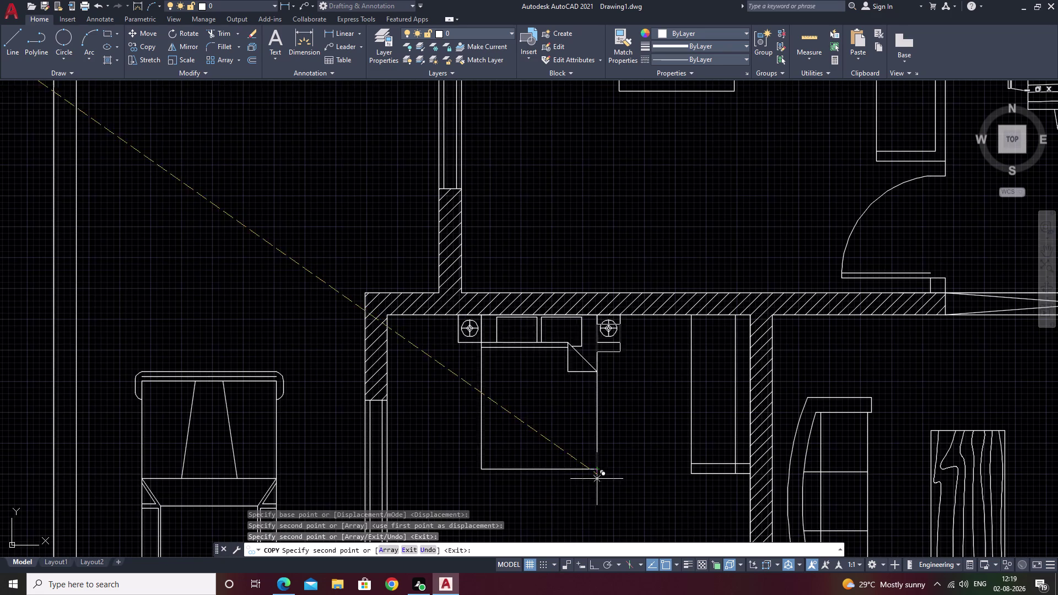
scroll(down, 3)
middle_drag(600, 515, 574, 359)
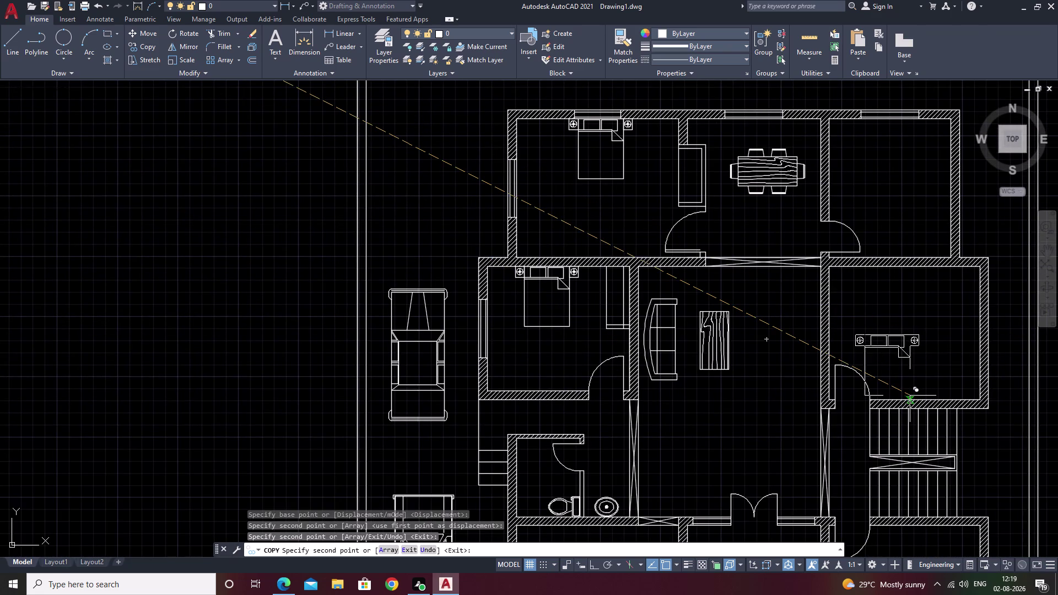
key(Escape)
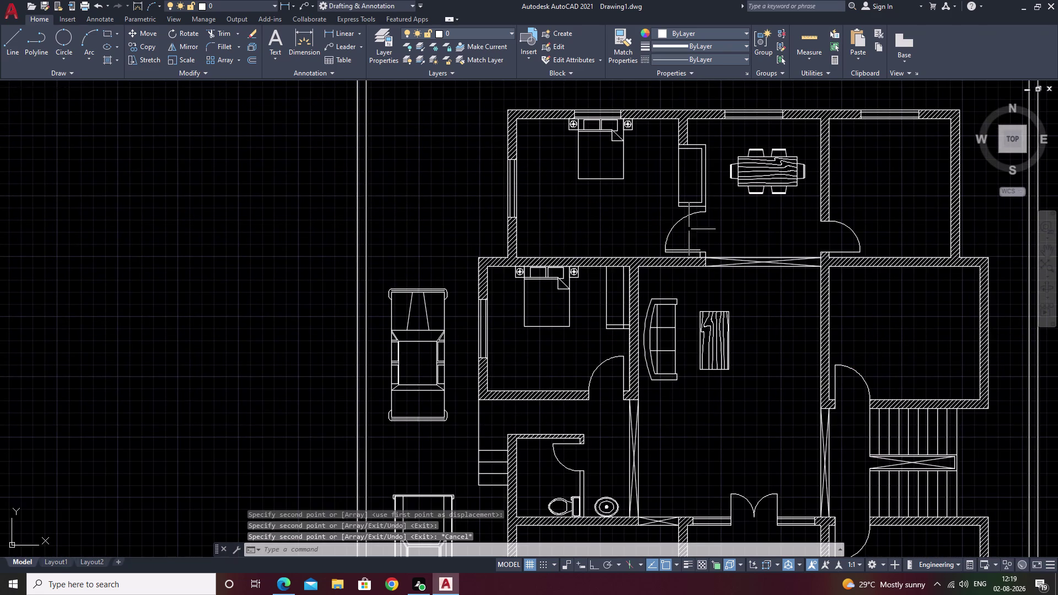
Start scaling the bed in the upper bedroom, then cancel it.
middle_drag(618, 161, 560, 301)
drag(575, 292, 534, 322)
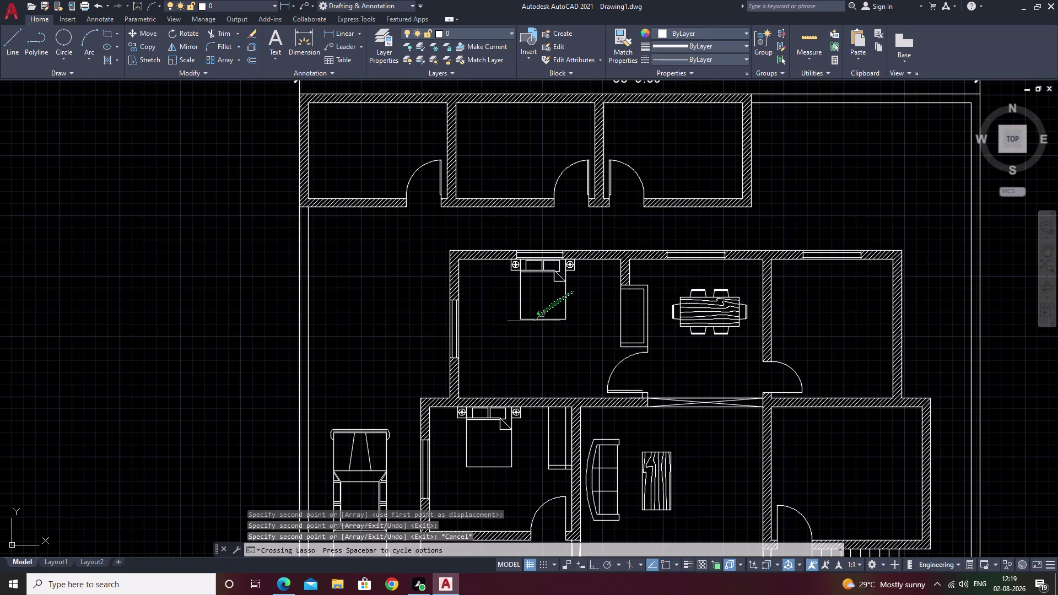
text(sc)
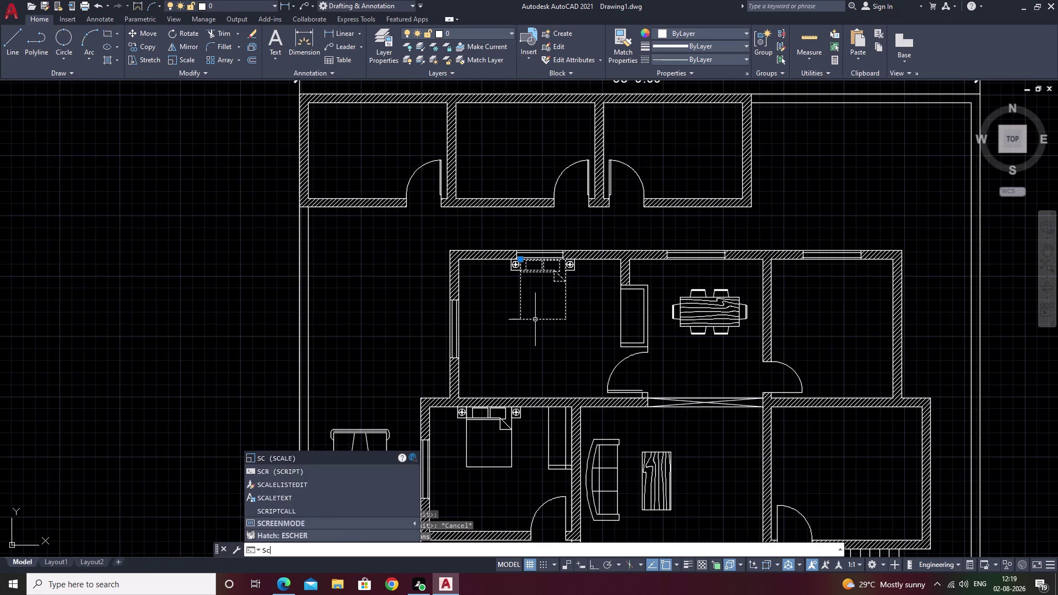
key(space)
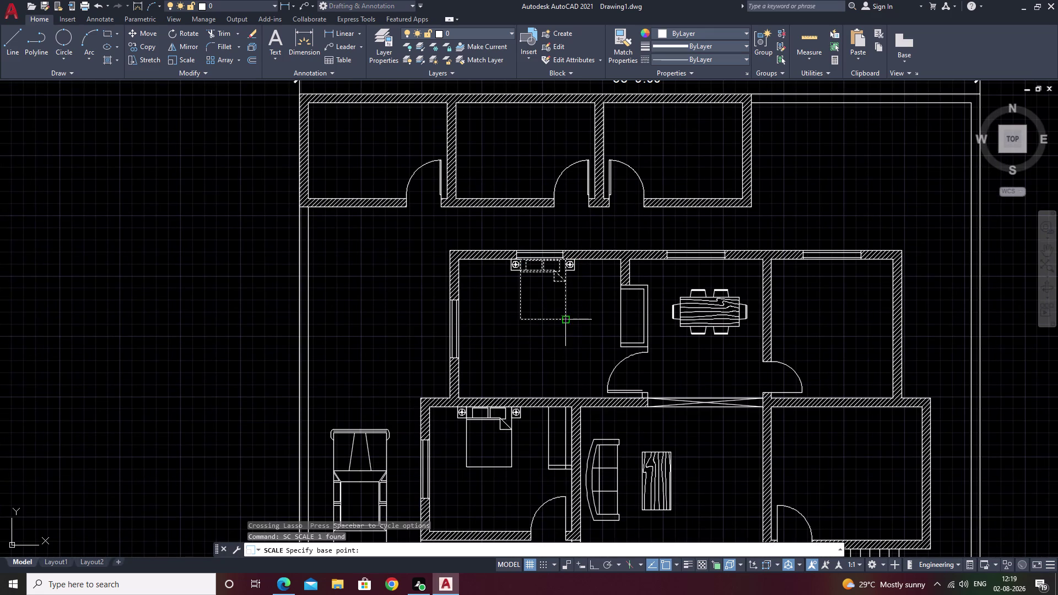
scroll(up, 3)
key(Escape)
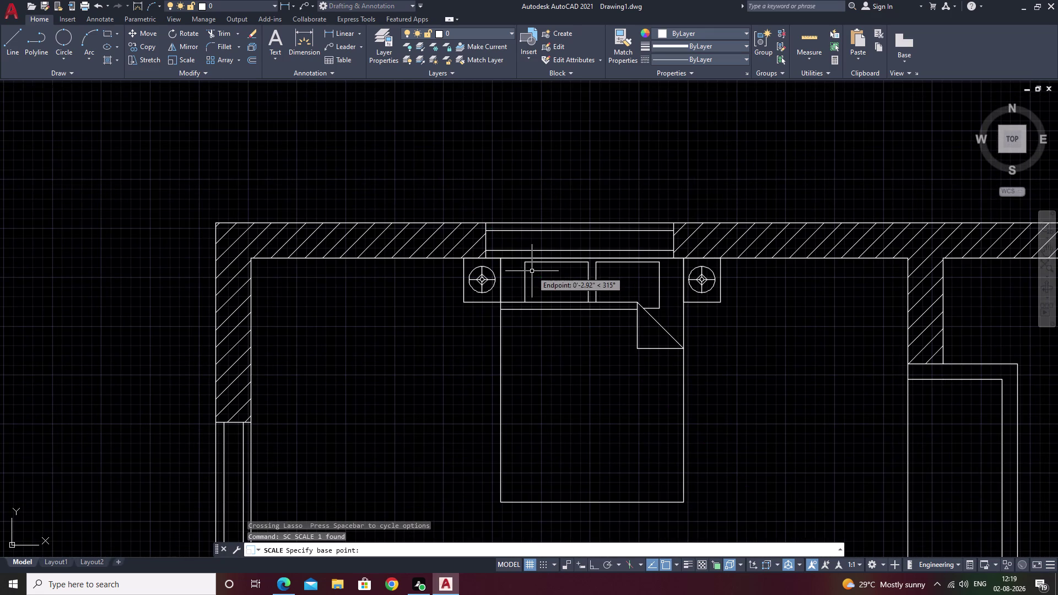
key(Escape)
Select the bed and both bedside tables and start scaling from their top-left corner.
drag(750, 288, 439, 444)
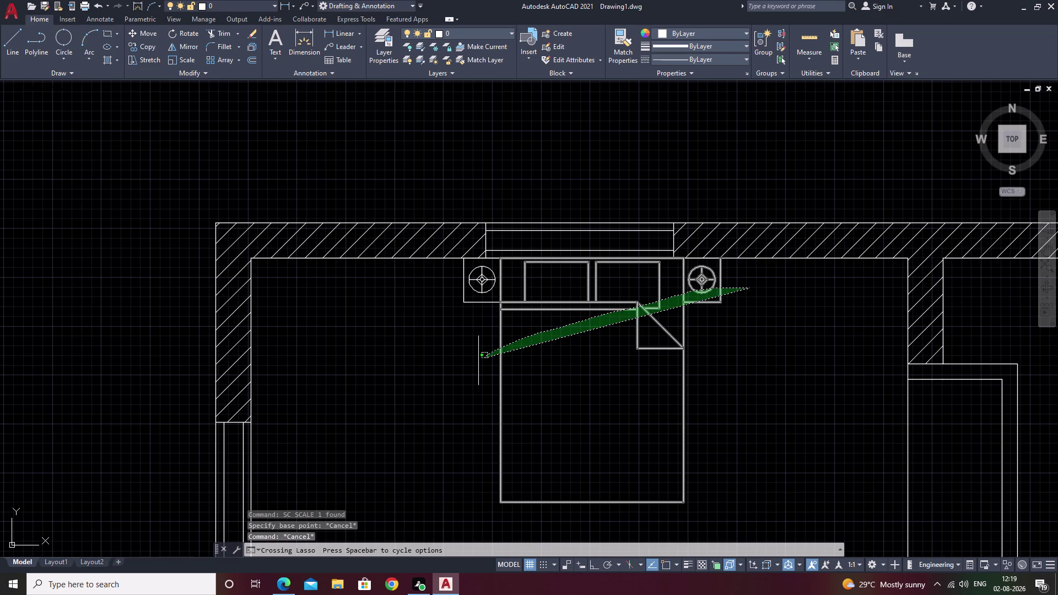
drag(442, 278, 546, 328)
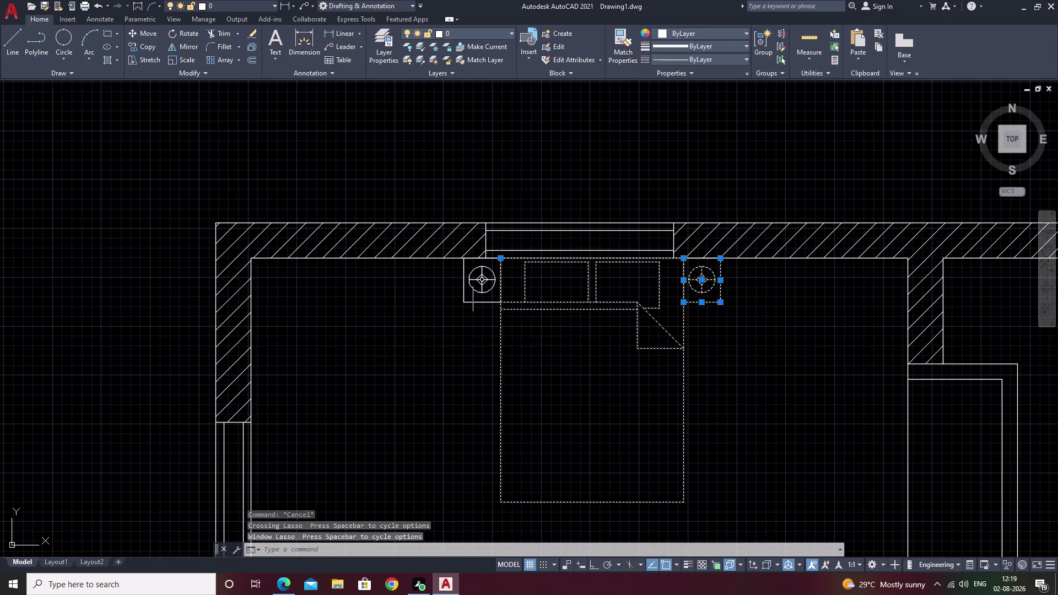
scroll(up, 3)
drag(533, 205, 401, 314)
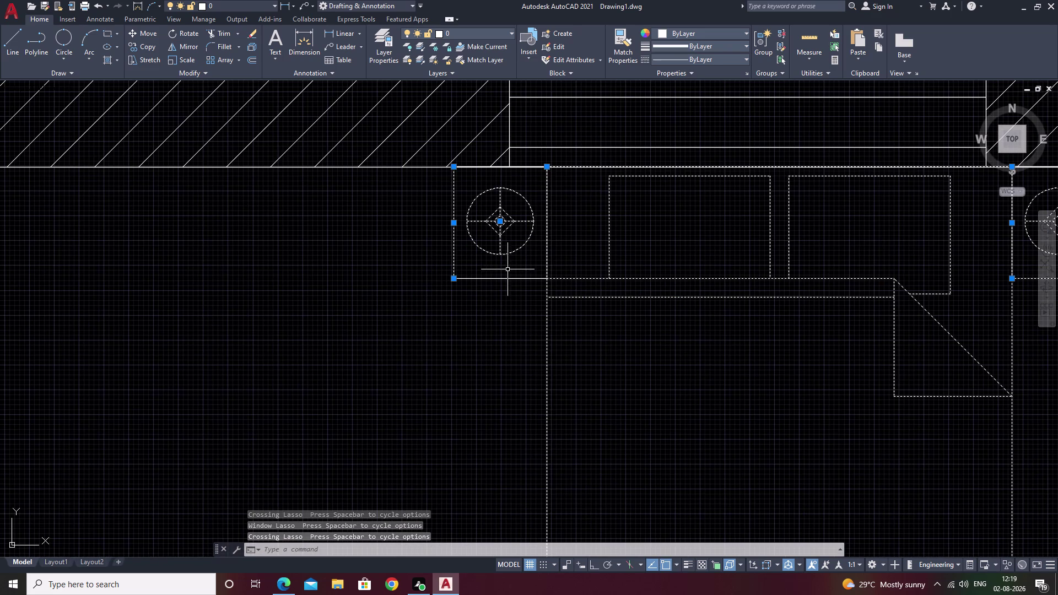
drag(530, 256, 498, 331)
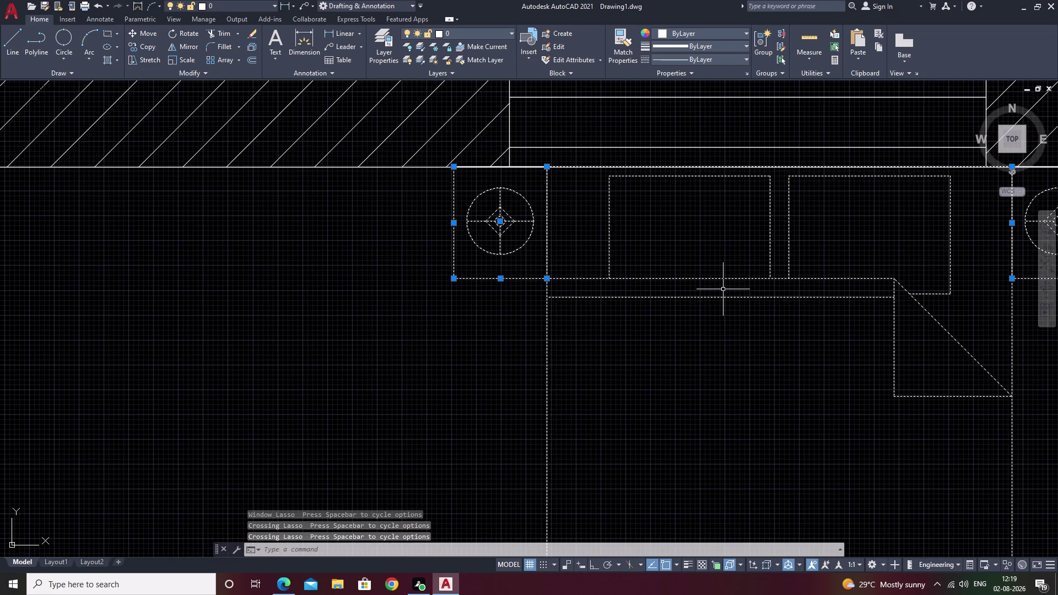
text(sc)
key(space)
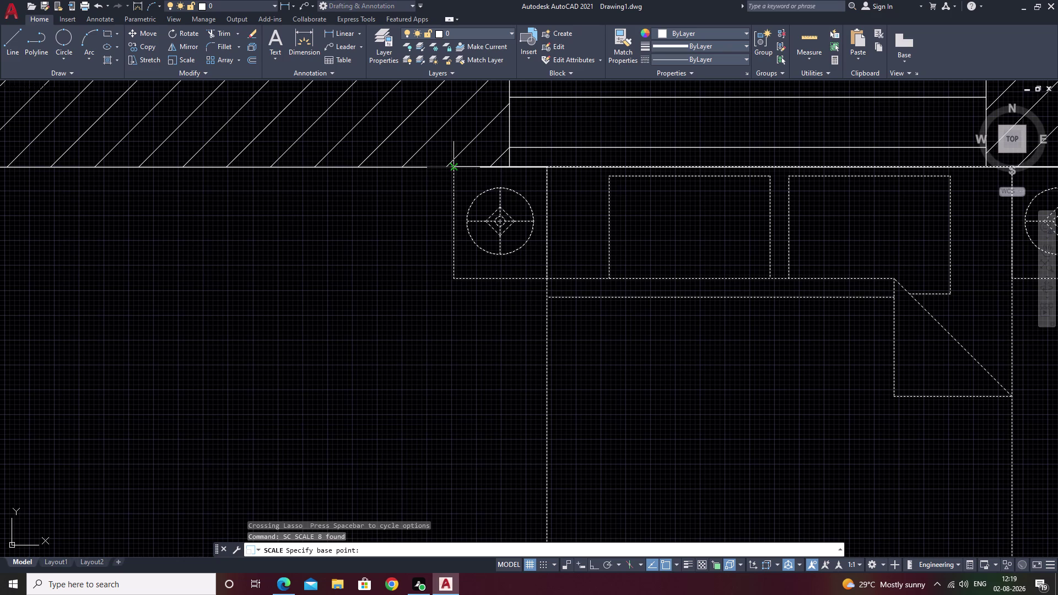
click(454, 169)
middle_drag(709, 379, 665, 225)
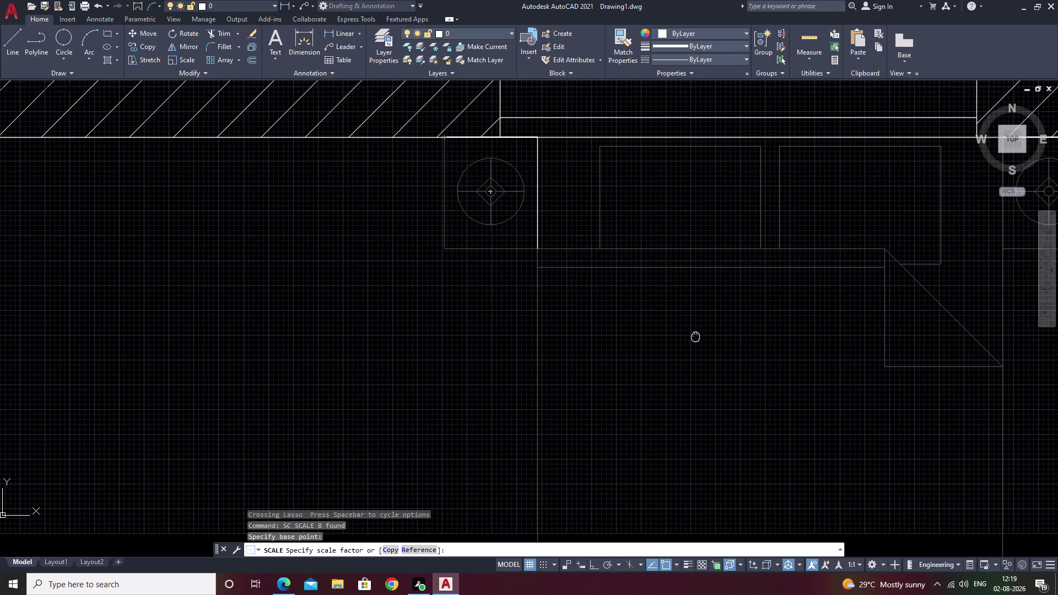
middle_drag(665, 224, 662, 203)
scroll(down, 3)
middle_drag(790, 359, 634, 228)
scroll(down, 3)
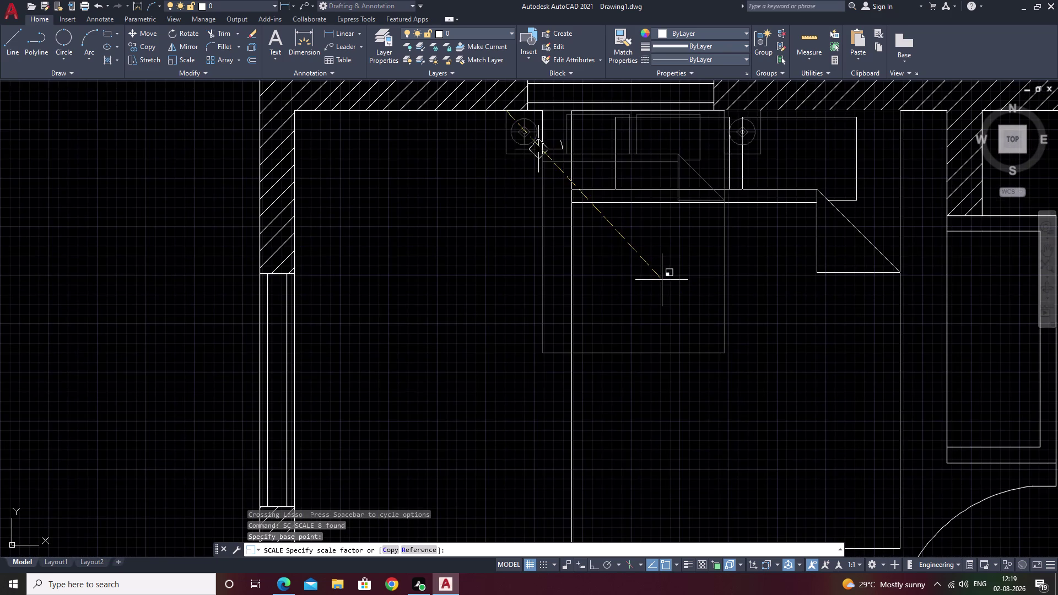
scroll(down, 3)
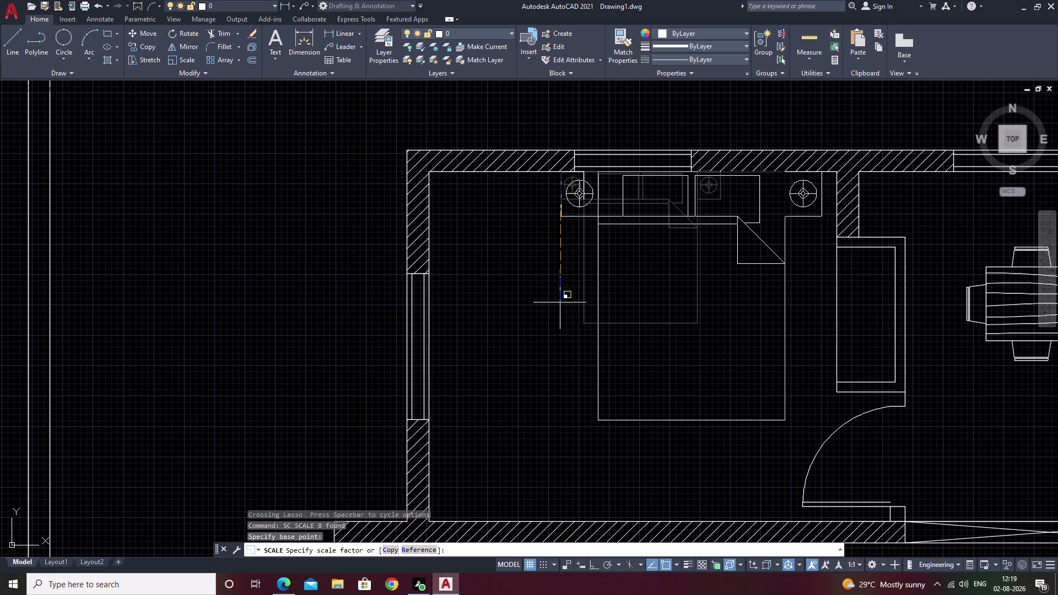
Select the bed, pillows and left nightstand for a move, then undo and cancel it.
click(560, 302)
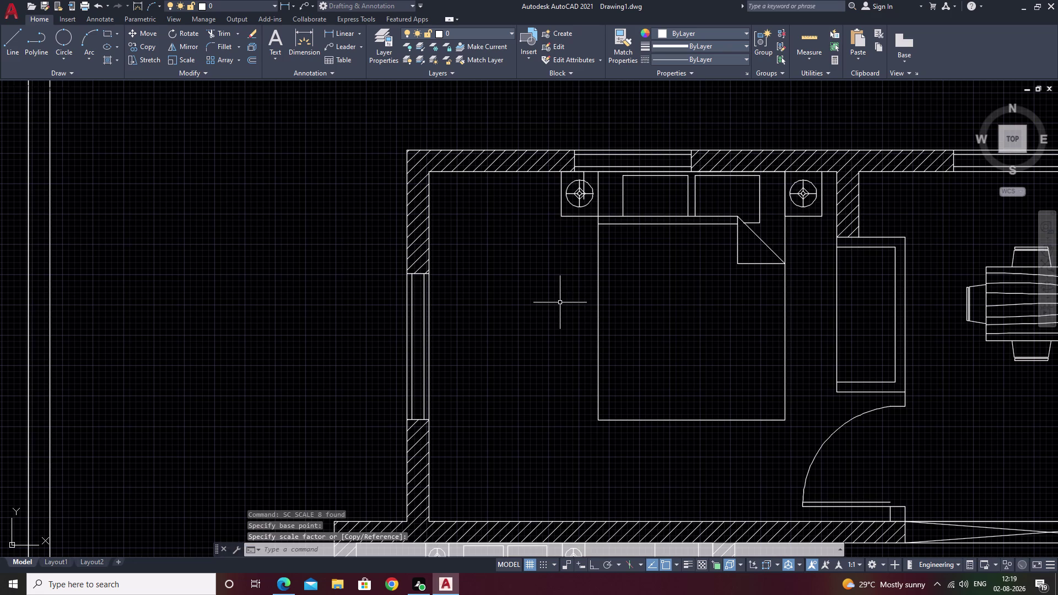
drag(817, 288, 665, 328)
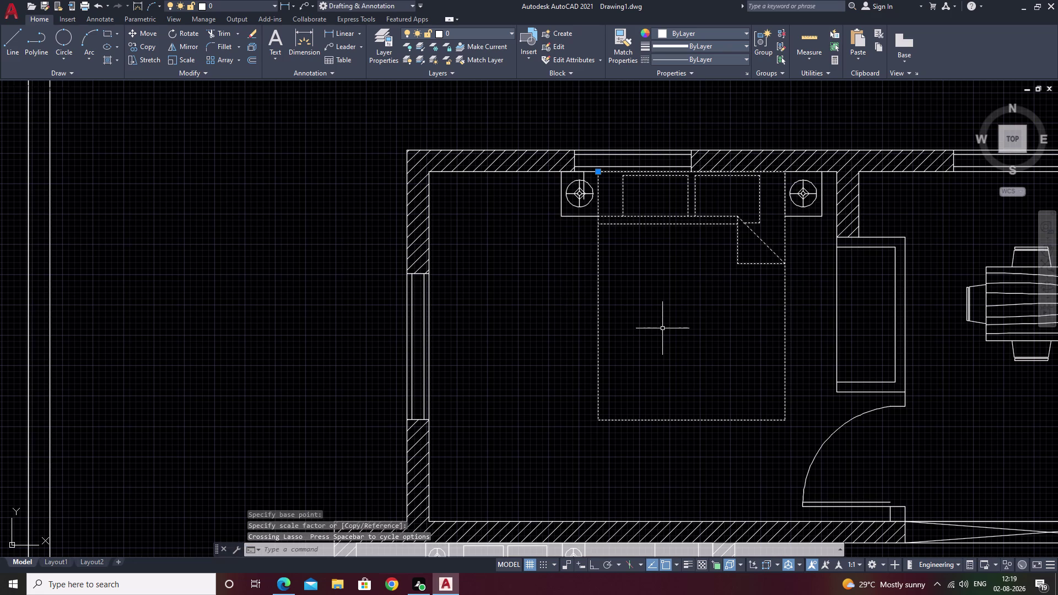
scroll(up, 3)
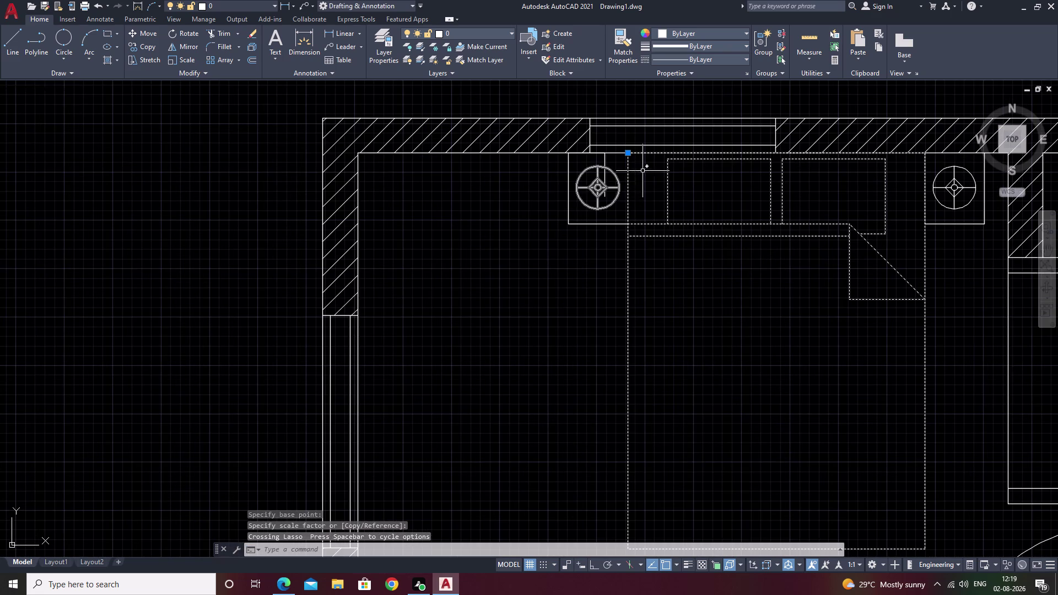
drag(618, 171, 519, 230)
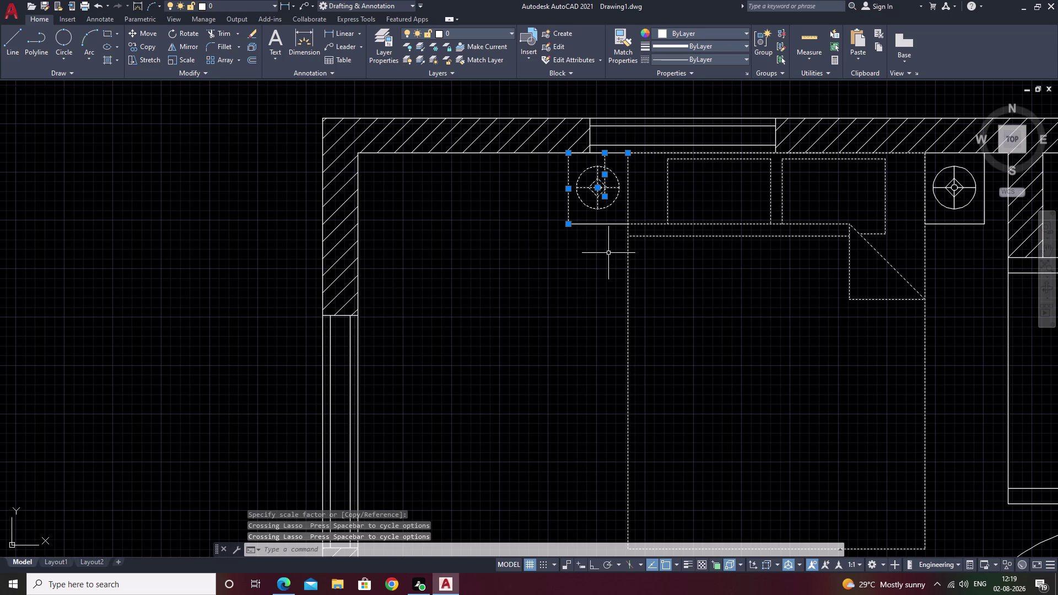
text(m)
key(space)
click(749, 304)
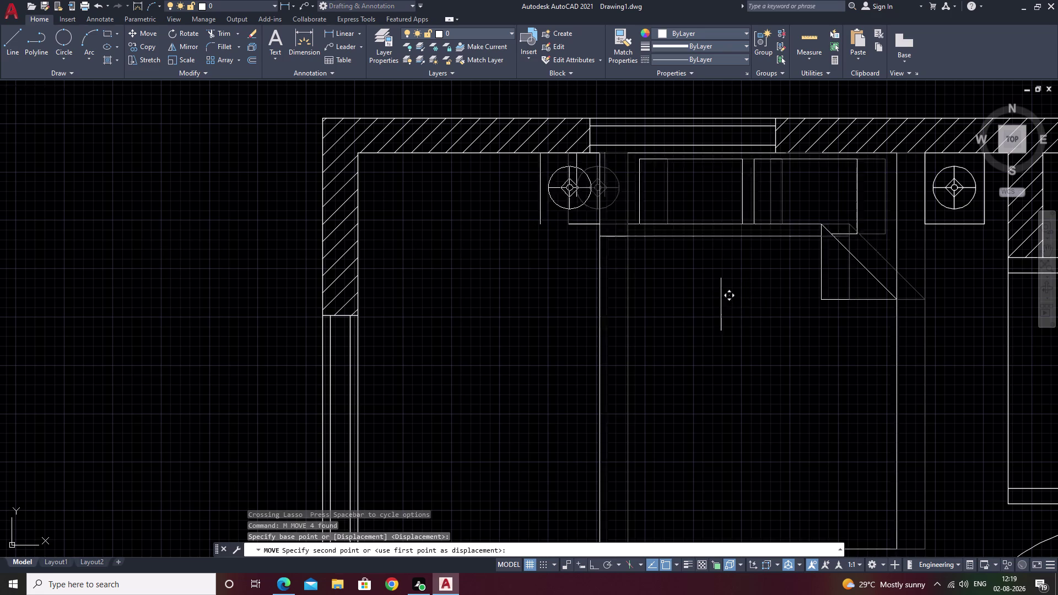
key(ctrl+z)
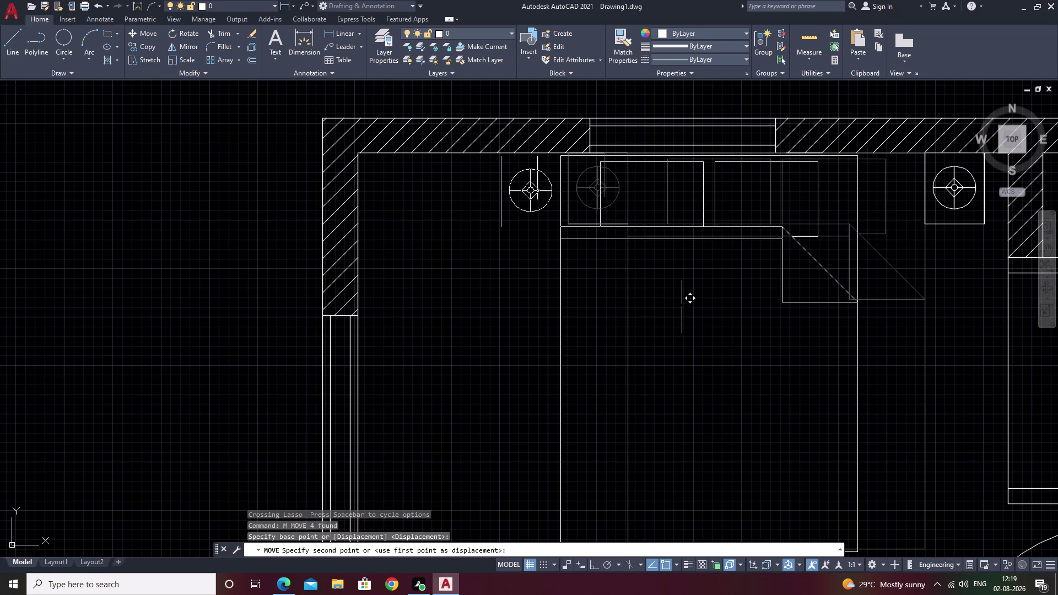
key(ctrl+z)
key(ctrl+z)
key(Escape)
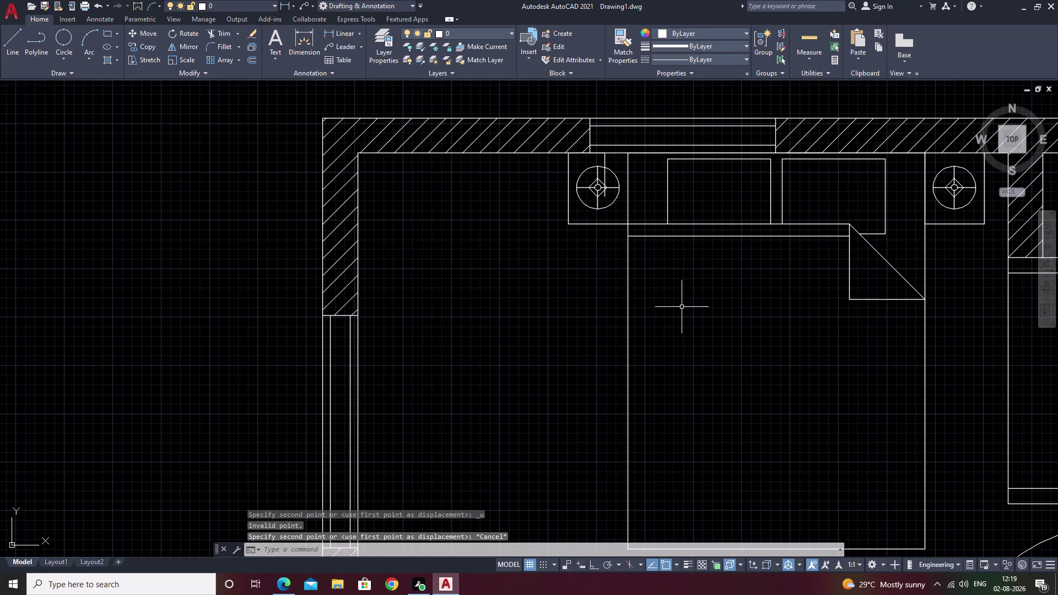
Undo the earlier scaling and copying of the bed.
key(ctrl+z)
key(ctrl+z)
key(ctrl+z)
key(ctrl+z)
key(ctrl+z)
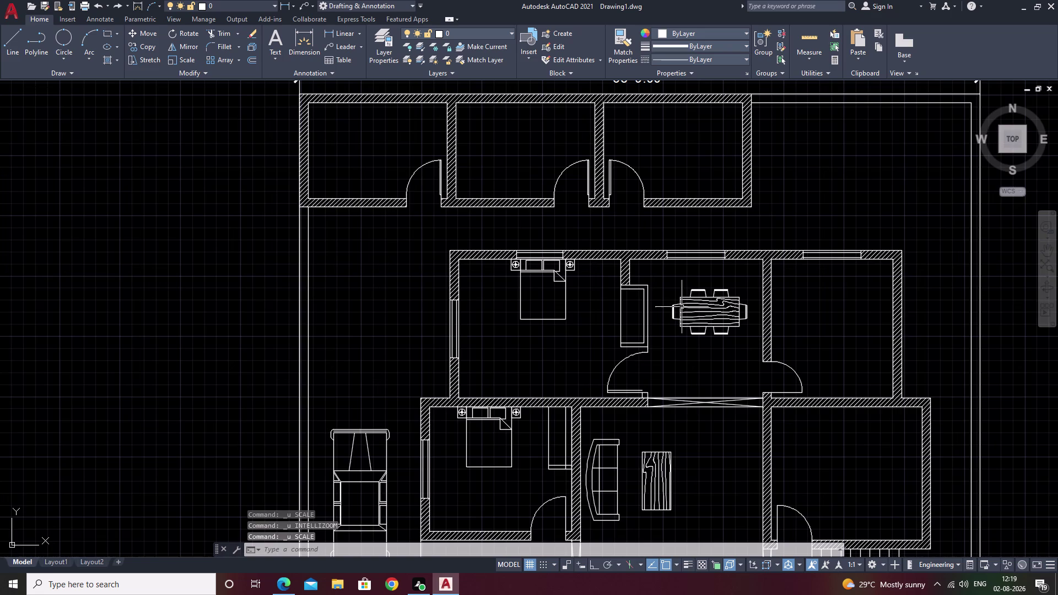
key(ctrl+z)
key(ctrl+z)
scroll(down, 3)
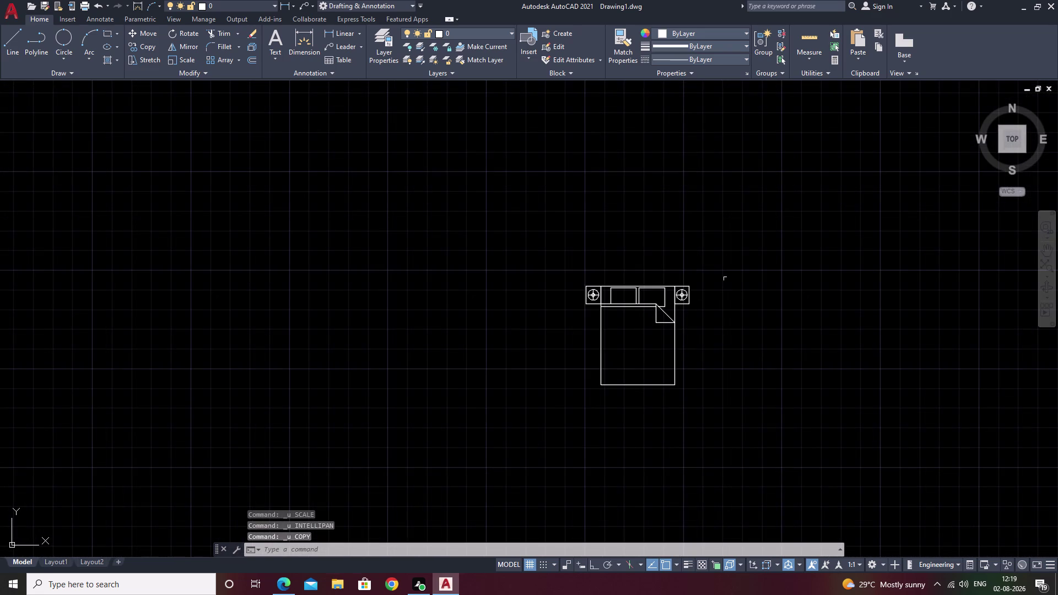
Scale the spare bed and nightstands up to about twice their size.
drag(722, 255, 763, 490)
text(sc)
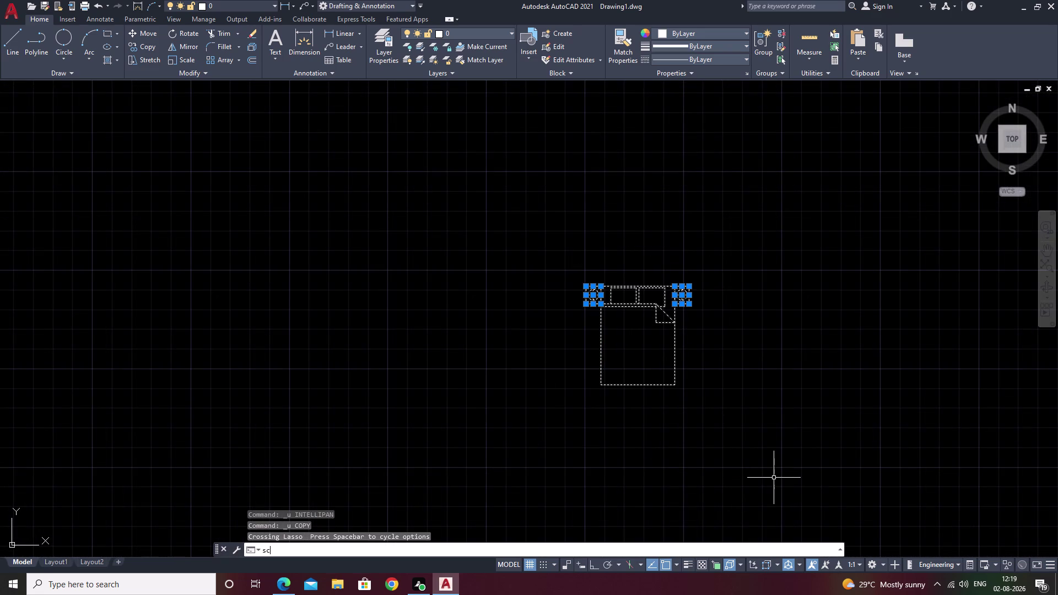
key(space)
click(674, 387)
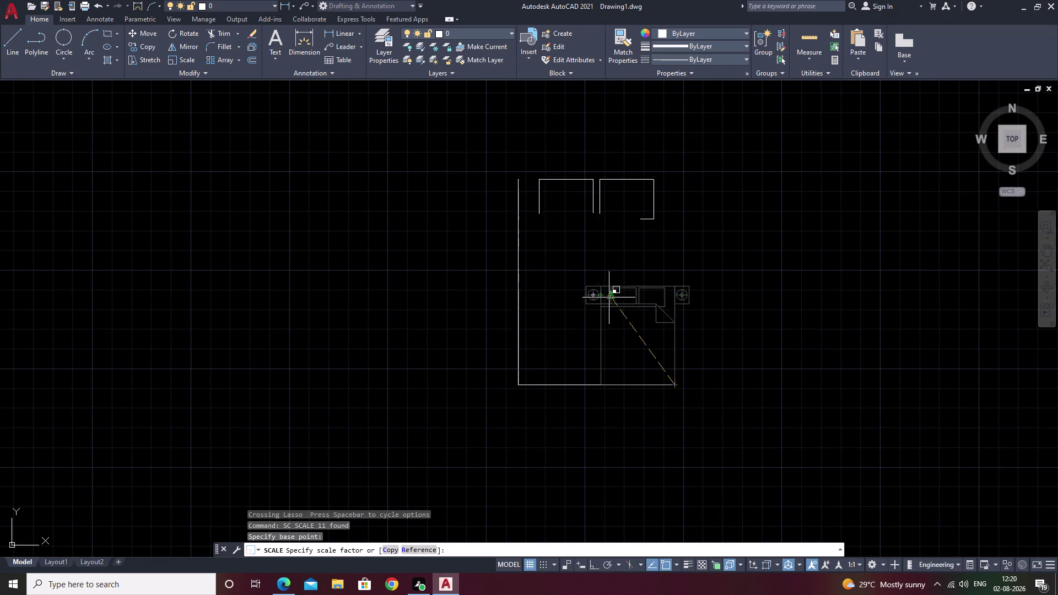
click(619, 288)
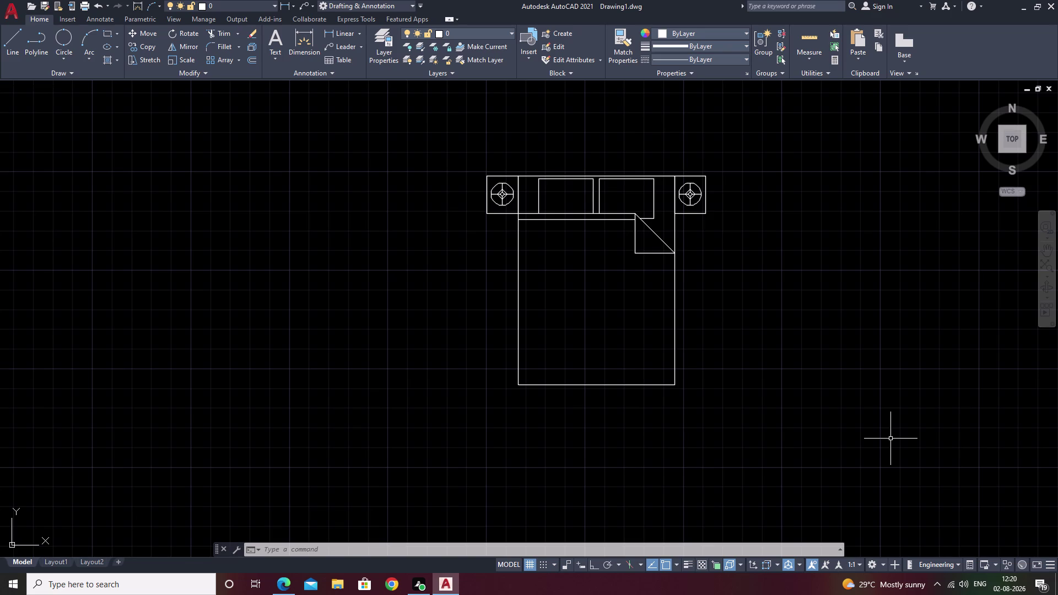
drag(689, 135, 547, 453)
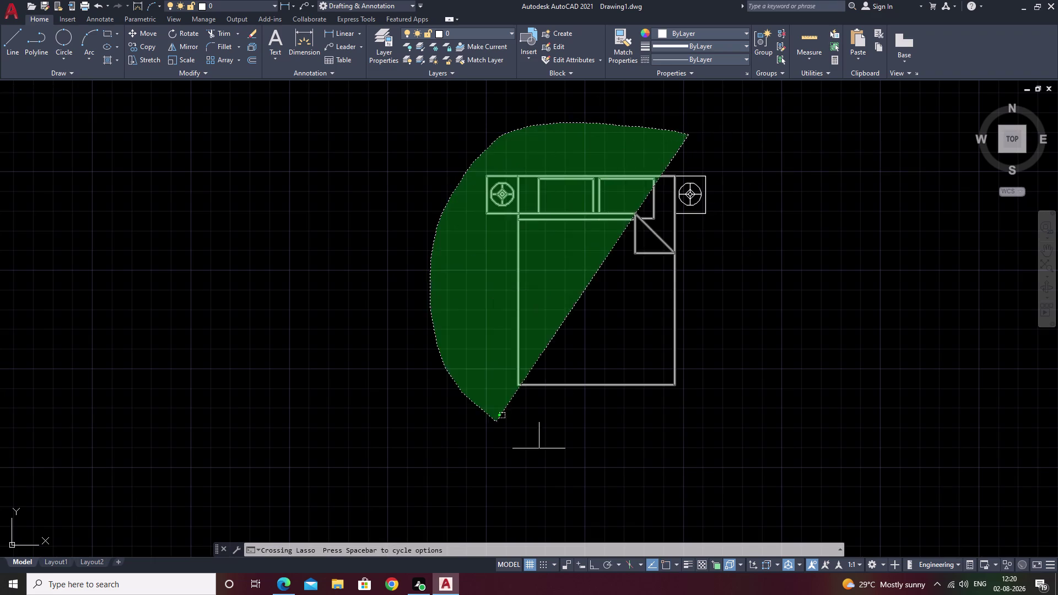
Start copying the spare bed from its lower corner, then cancel the copy.
drag(547, 452, 936, 427)
key(c)
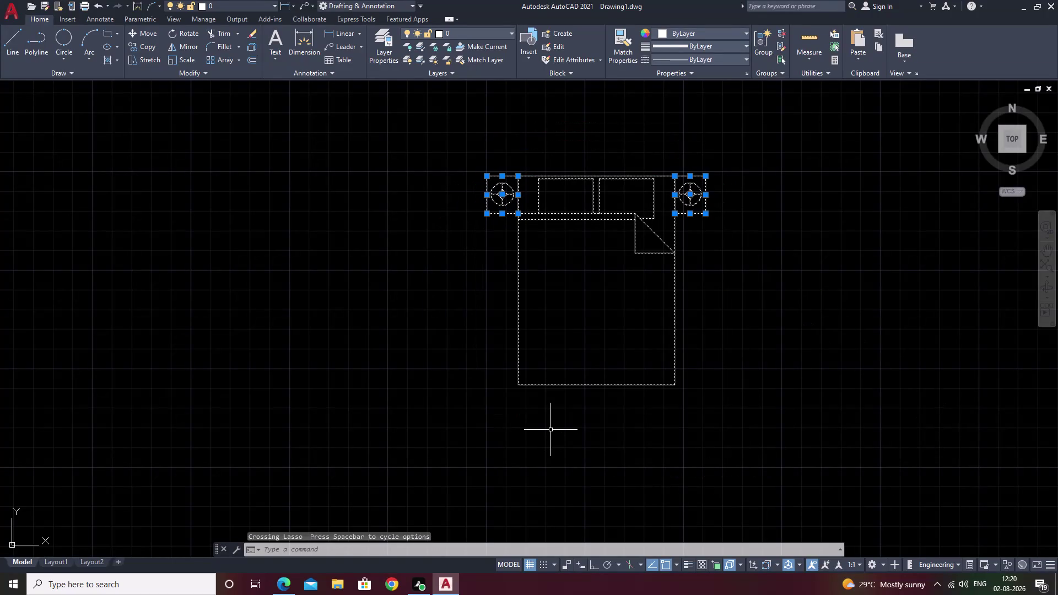
text(o)
key(space)
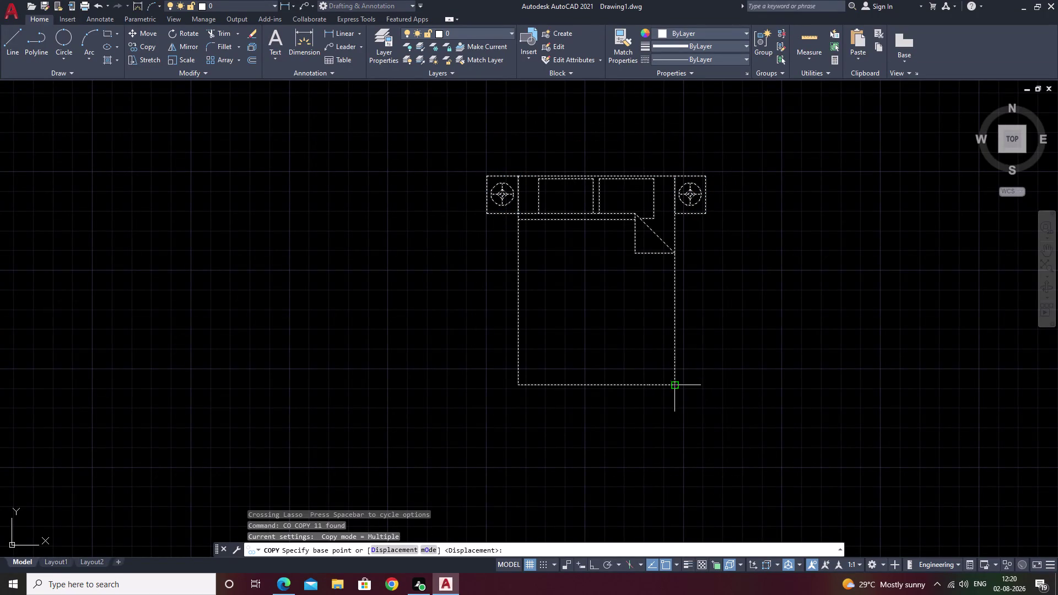
click(675, 384)
scroll(down, 3)
middle_drag(761, 399, 445, 384)
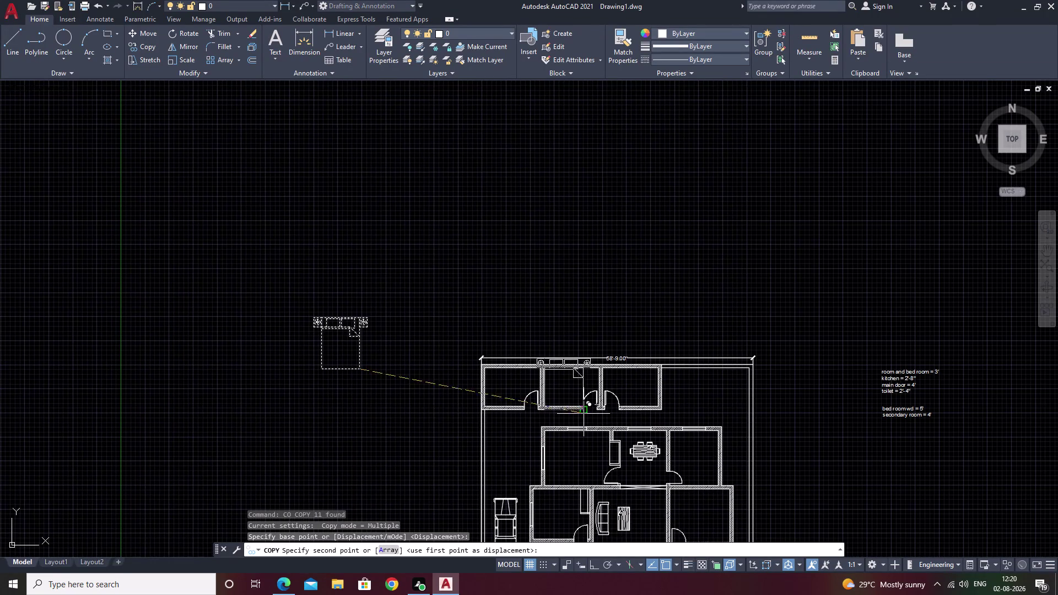
scroll(up, 3)
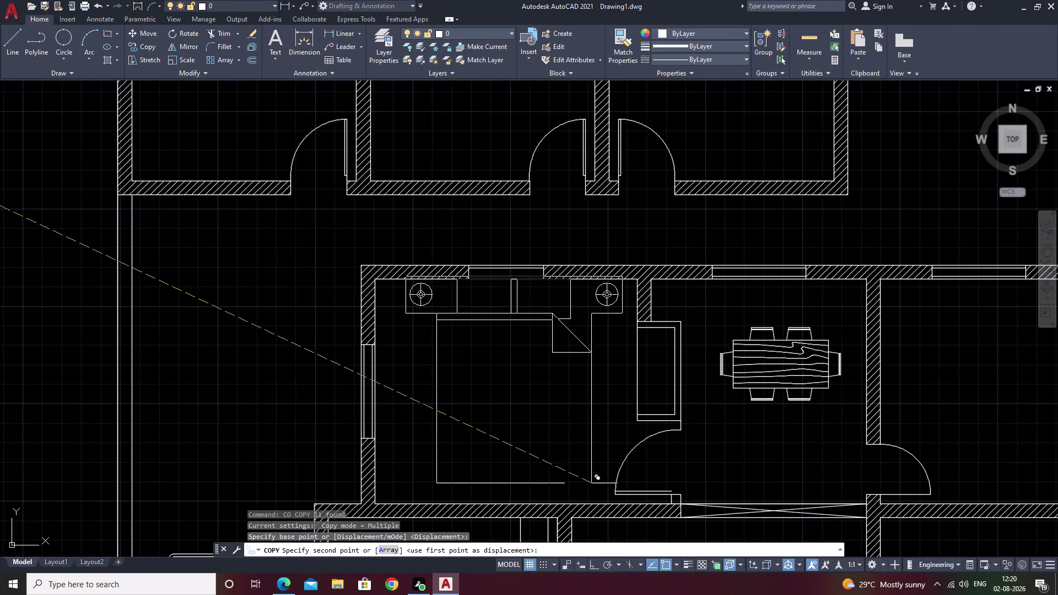
key(Escape)
Shrink the spare bed with SCALE from its corner, then undo the resize.
scroll(down, 3)
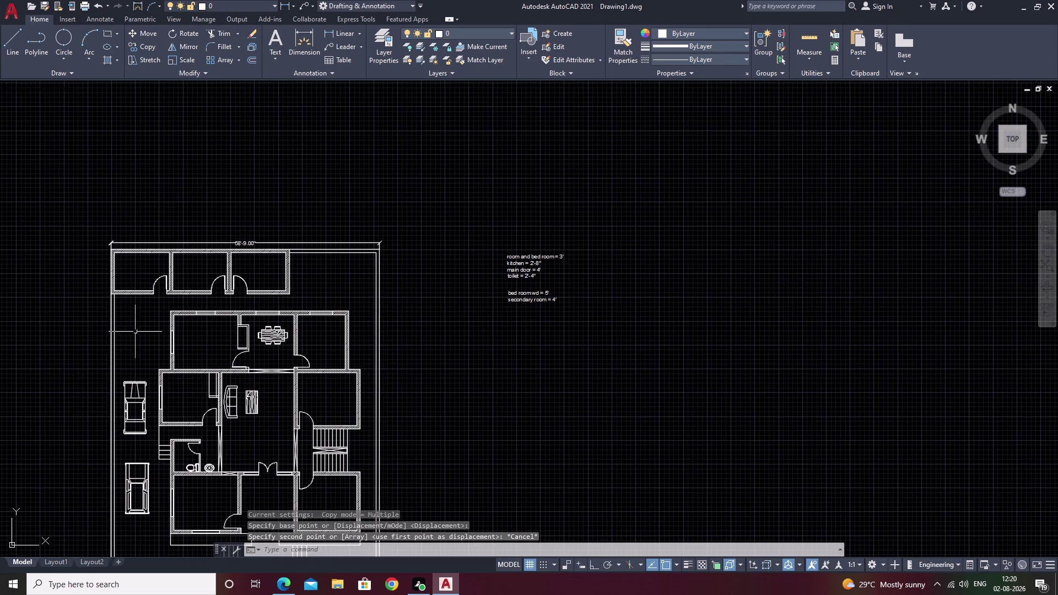
middle_drag(114, 325, 833, 447)
drag(694, 284, 761, 486)
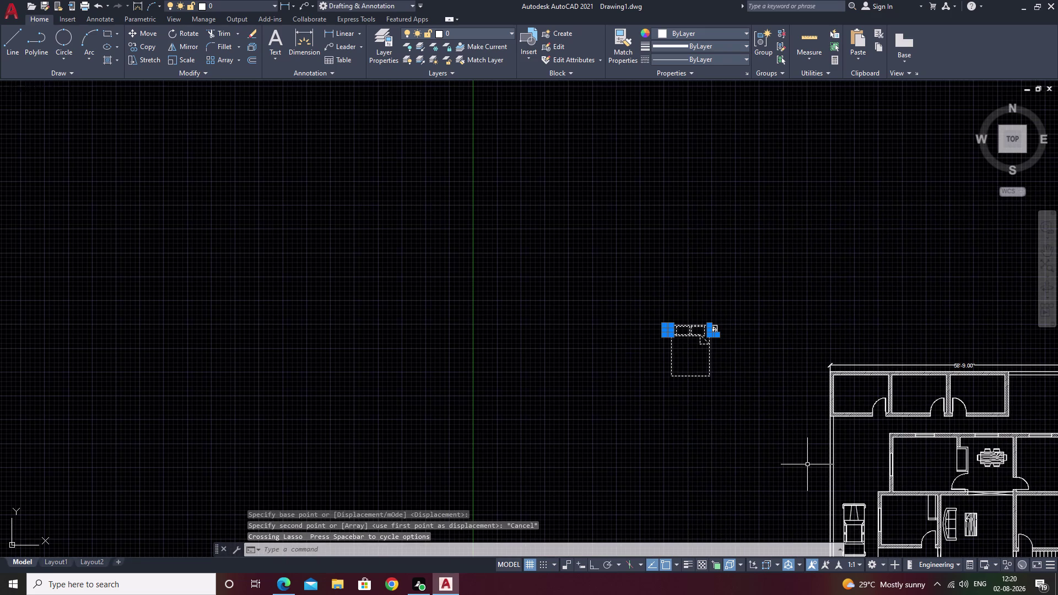
text(sc)
key(space)
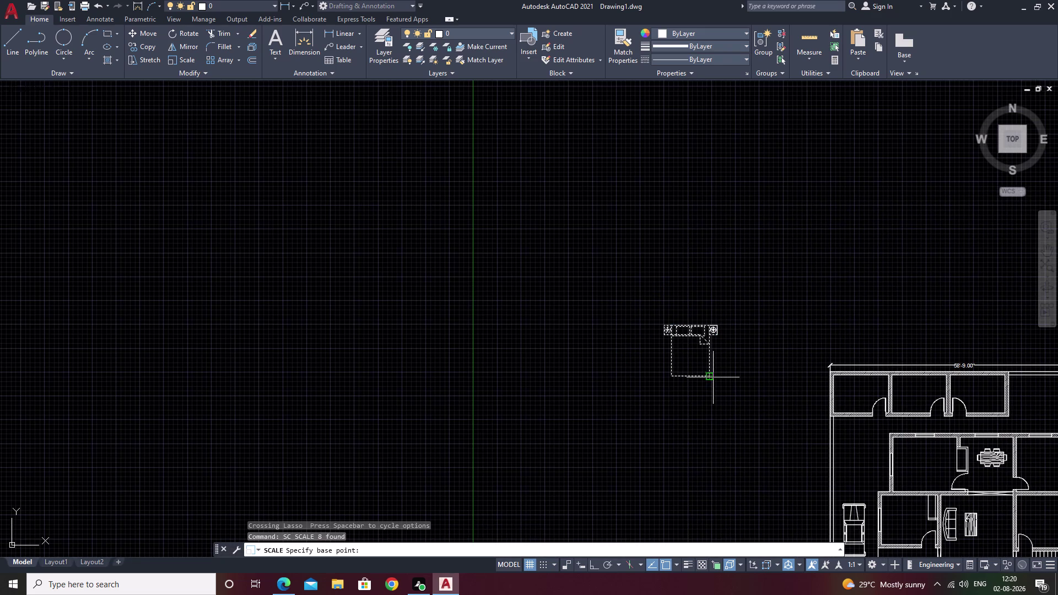
click(710, 375)
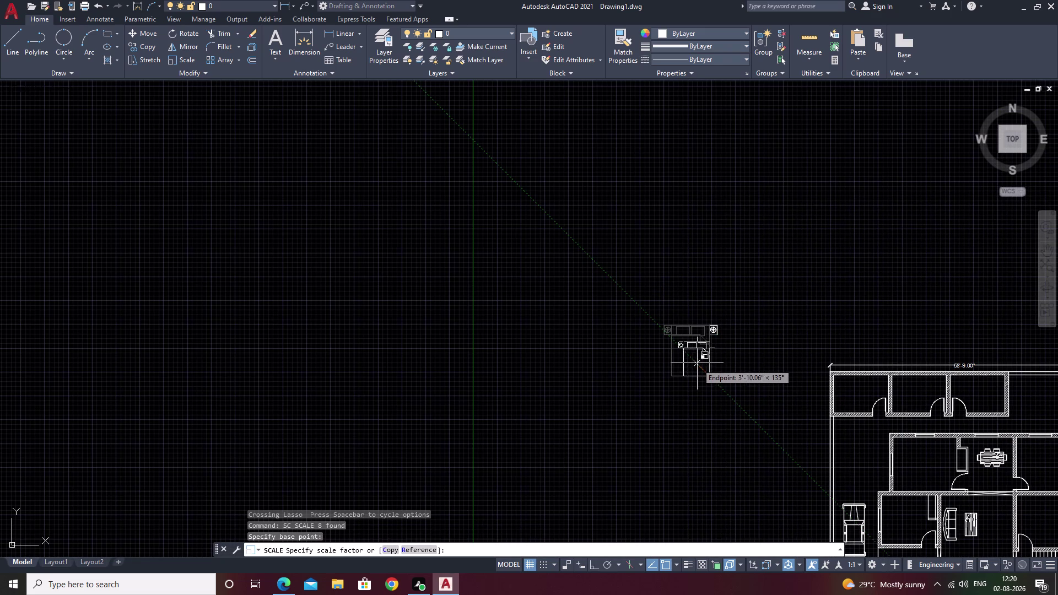
click(697, 362)
key(Escape)
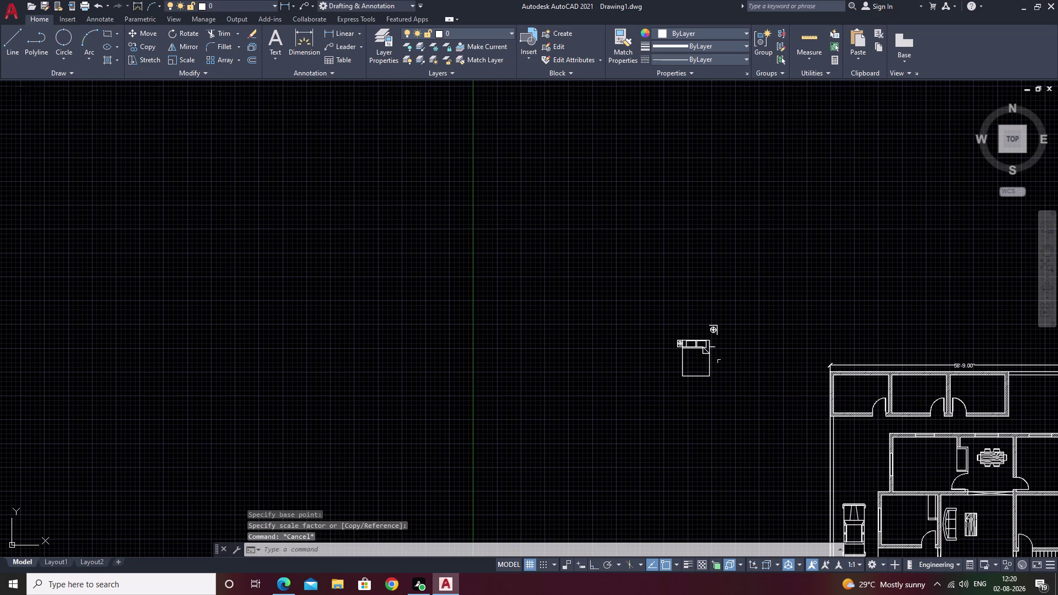
key(ctrl+z)
key(ctrl+z)
Shrink the spare bed slightly with a second SCALE from a new base point.
scroll(down, 3)
middle_drag(594, 383, 885, 458)
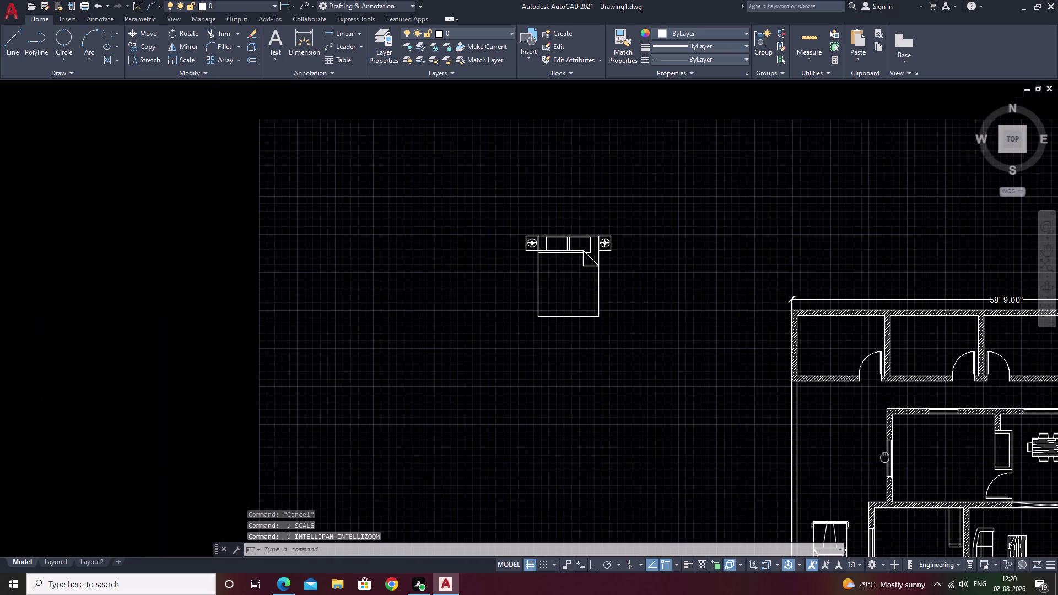
drag(618, 167, 756, 410)
text(s)
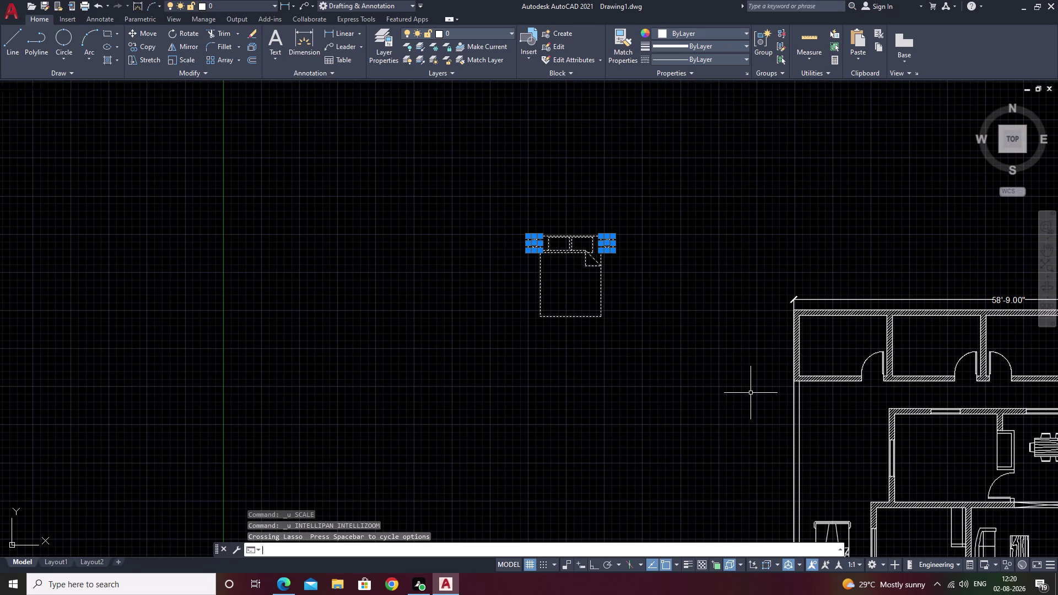
text(c)
key(space)
click(601, 315)
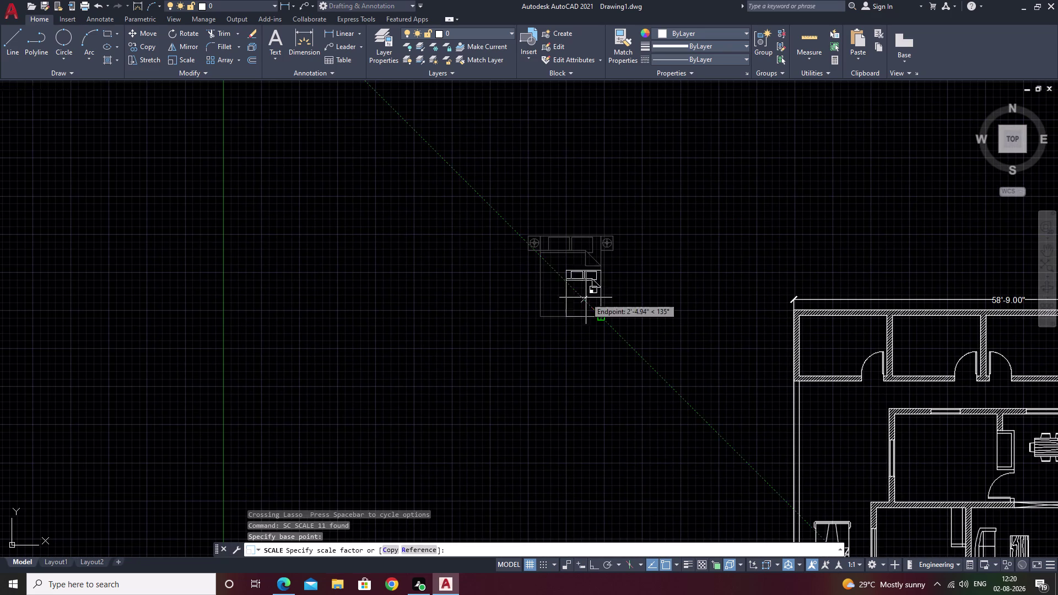
click(581, 288)
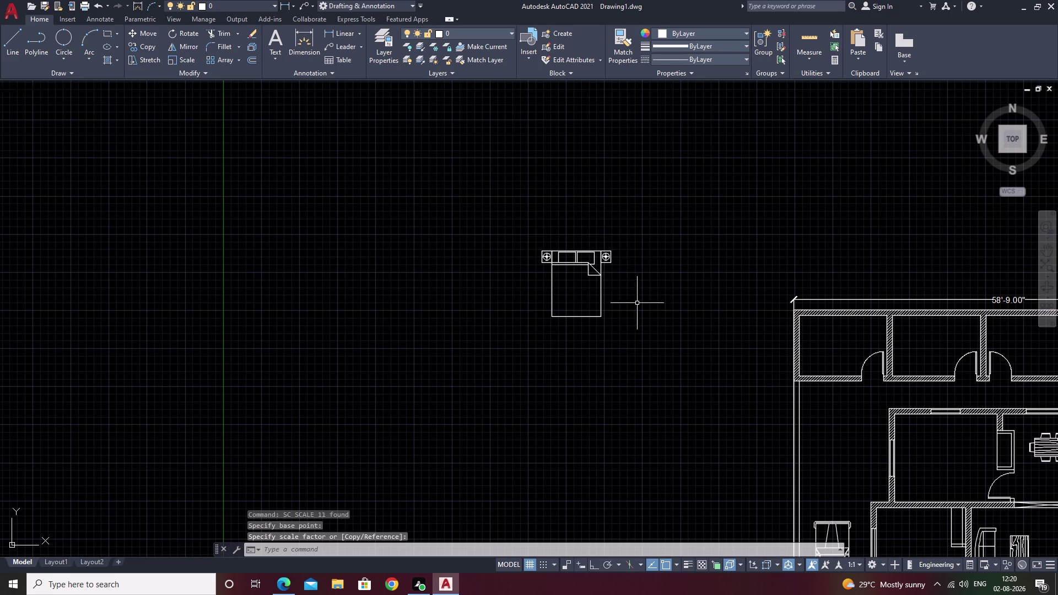
key(Escape)
drag(593, 201, 683, 359)
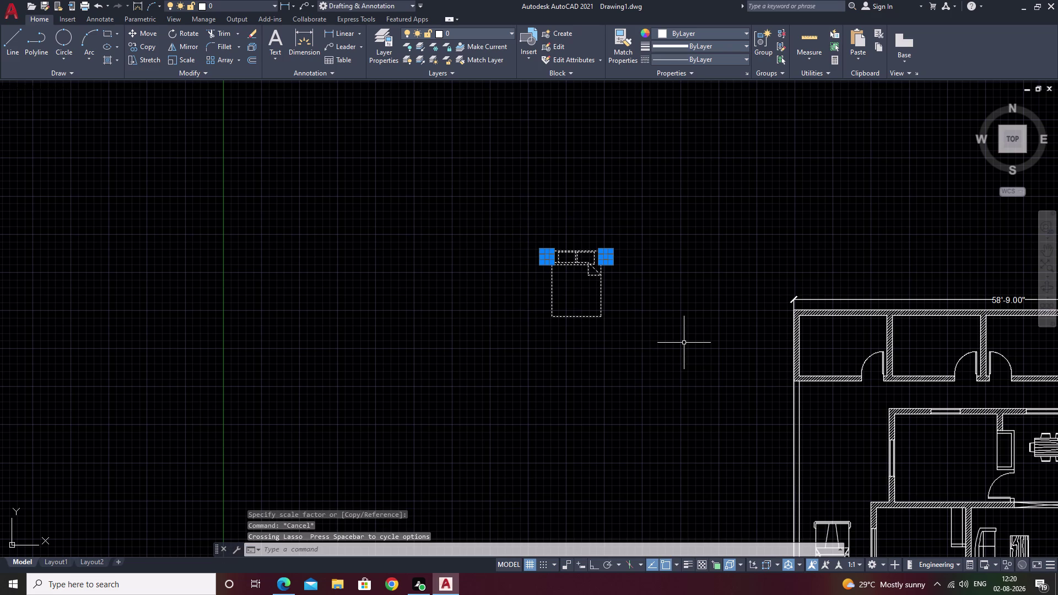
text(m)
key(space)
scroll(up, 3)
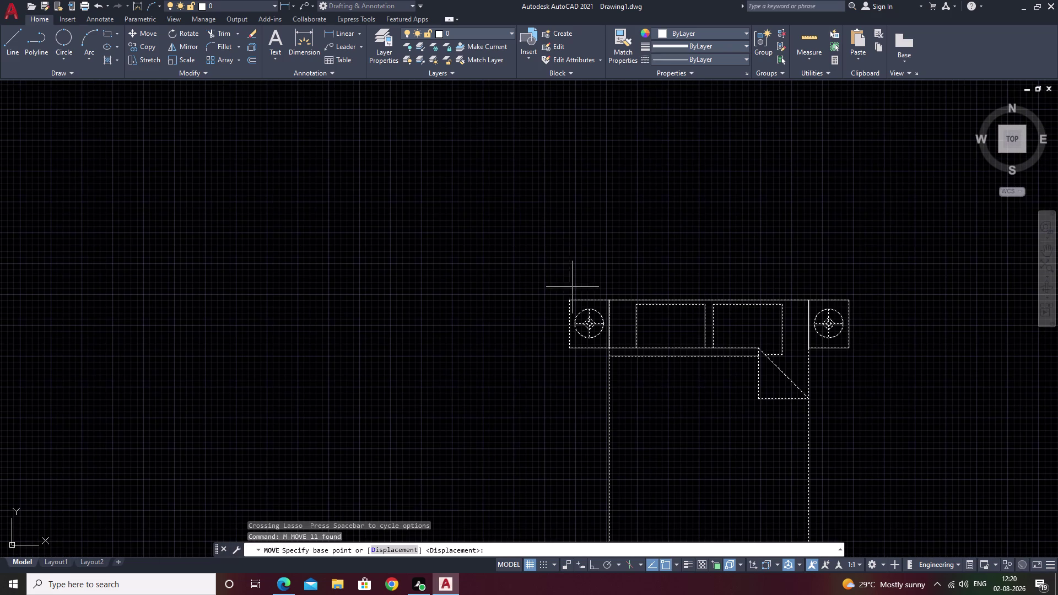
scroll(up, 3)
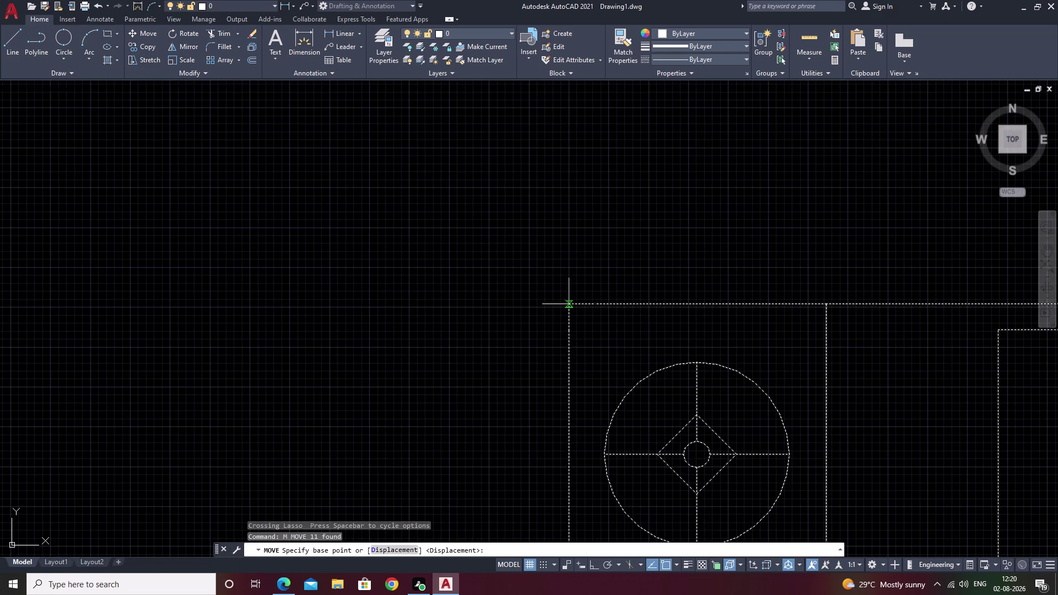
click(566, 307)
scroll(down, 3)
middle_drag(656, 339, 386, 170)
scroll(down, 3)
middle_drag(503, 250, 371, 161)
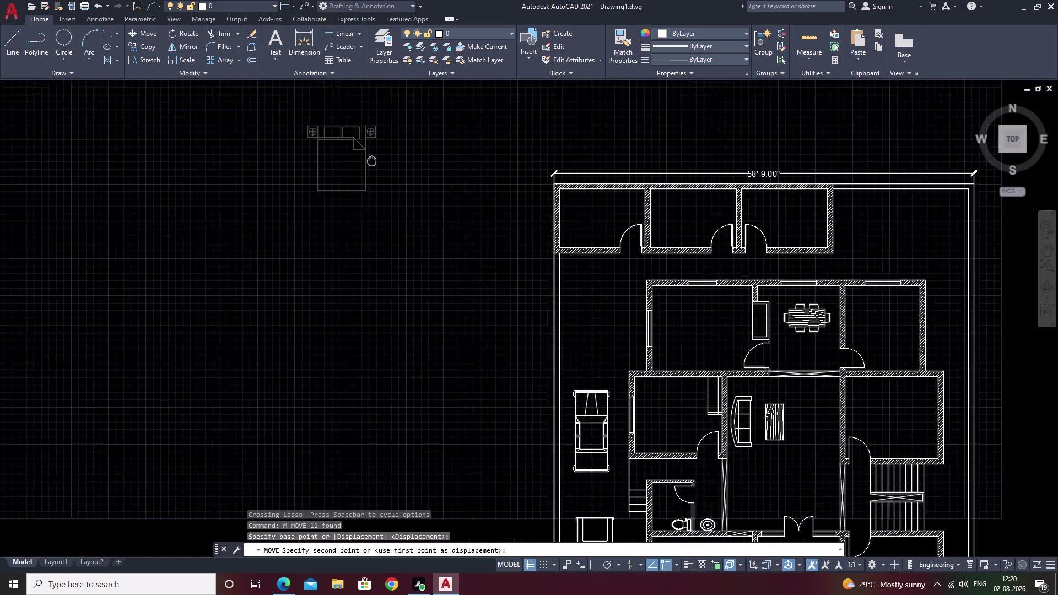
middle_drag(372, 161, 341, 148)
scroll(up, 3)
scroll(up, 3)
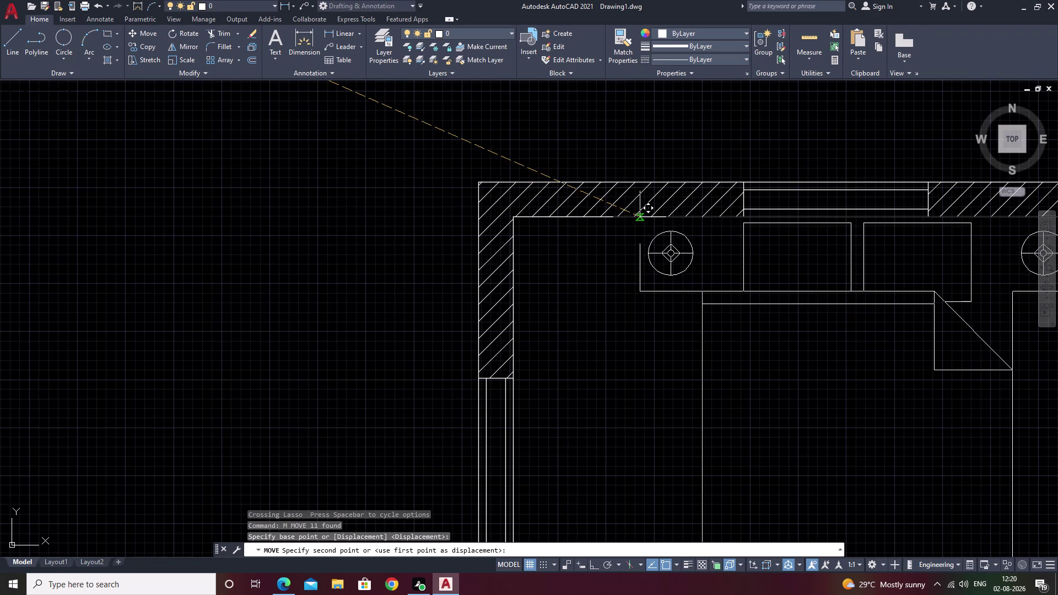
click(640, 217)
scroll(down, 3)
middle_drag(631, 337, 636, 249)
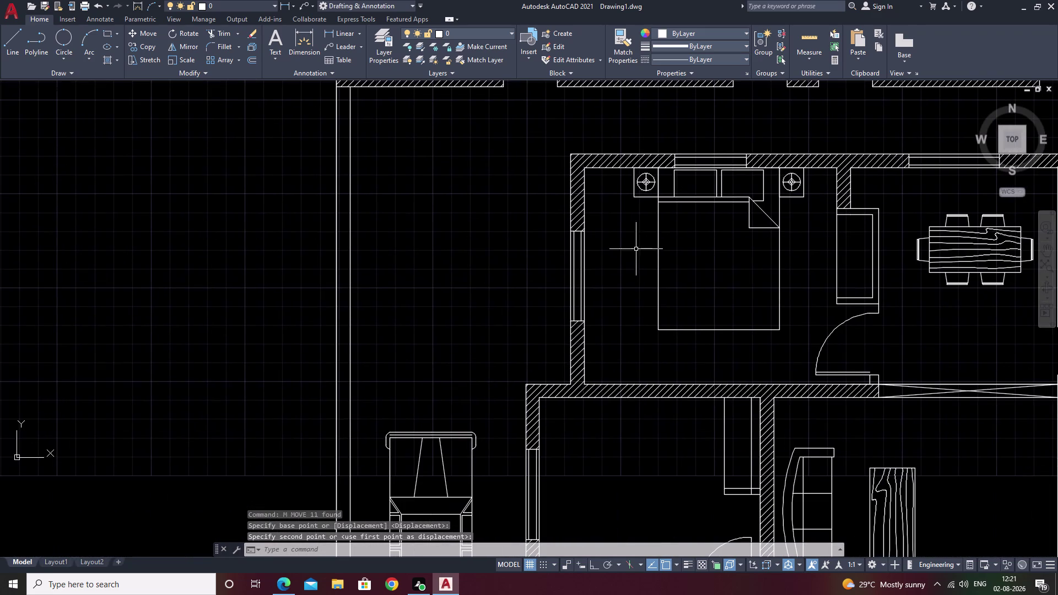
scroll(down, 3)
scroll(down, 3)
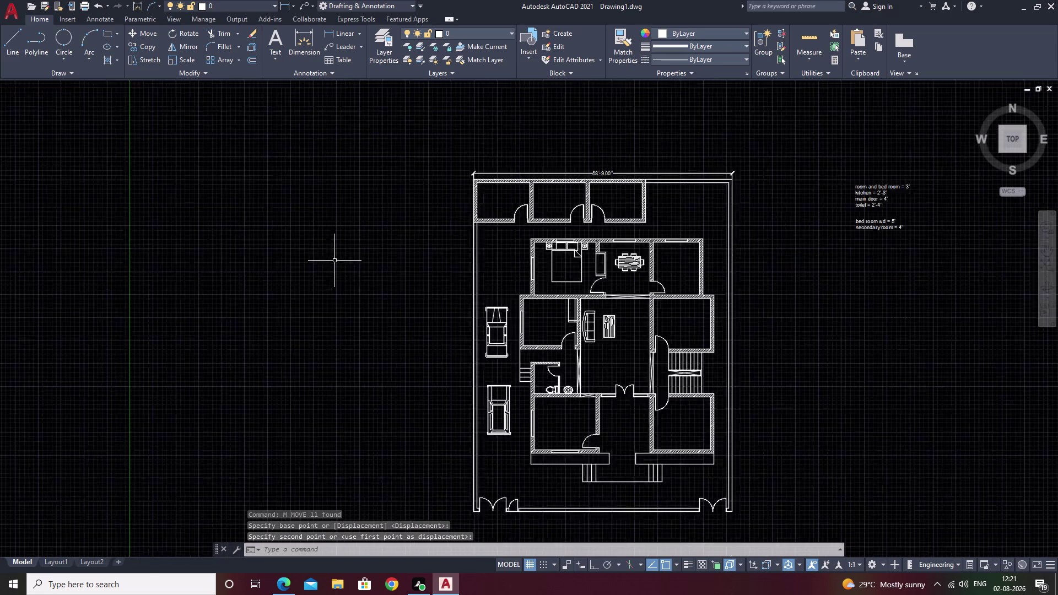
scroll(down, 3)
scroll(up, 3)
scroll(up, 3)
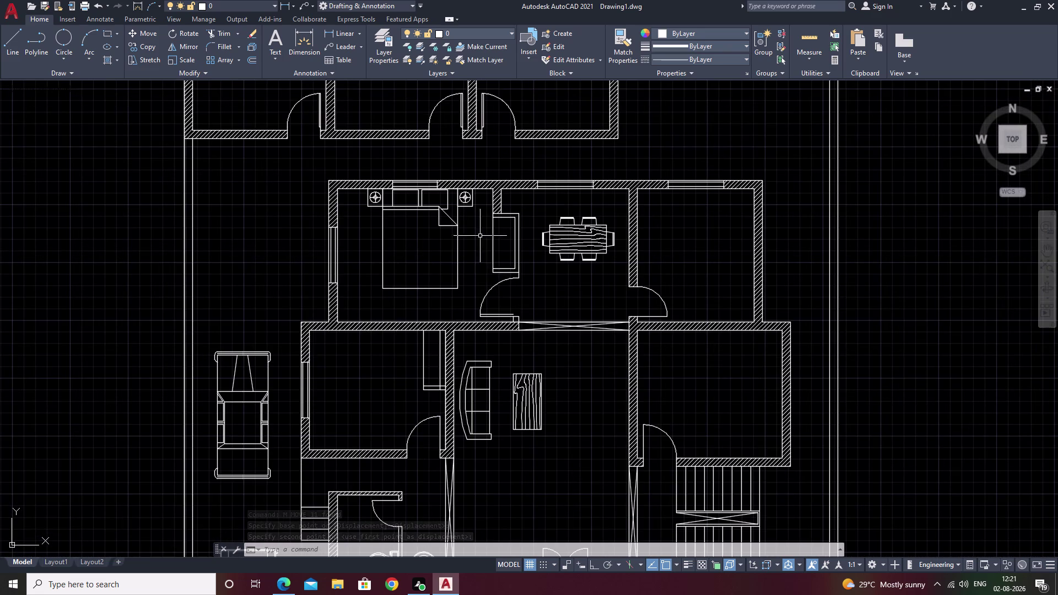
scroll(up, 3)
Select the bedroom bed together with both of its nightstands.
drag(448, 193, 244, 334)
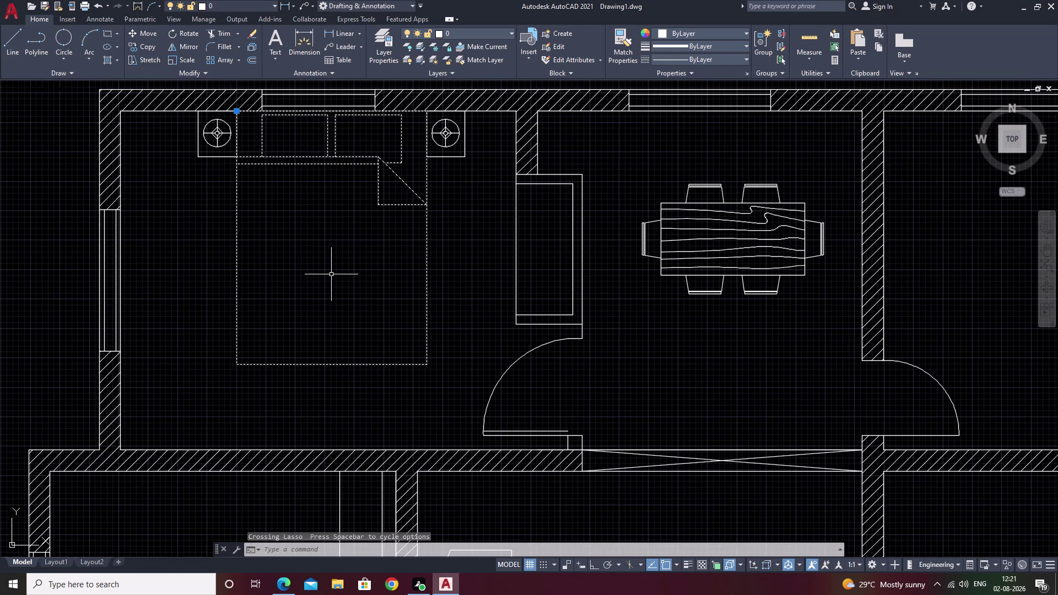
middle_drag(195, 141, 230, 195)
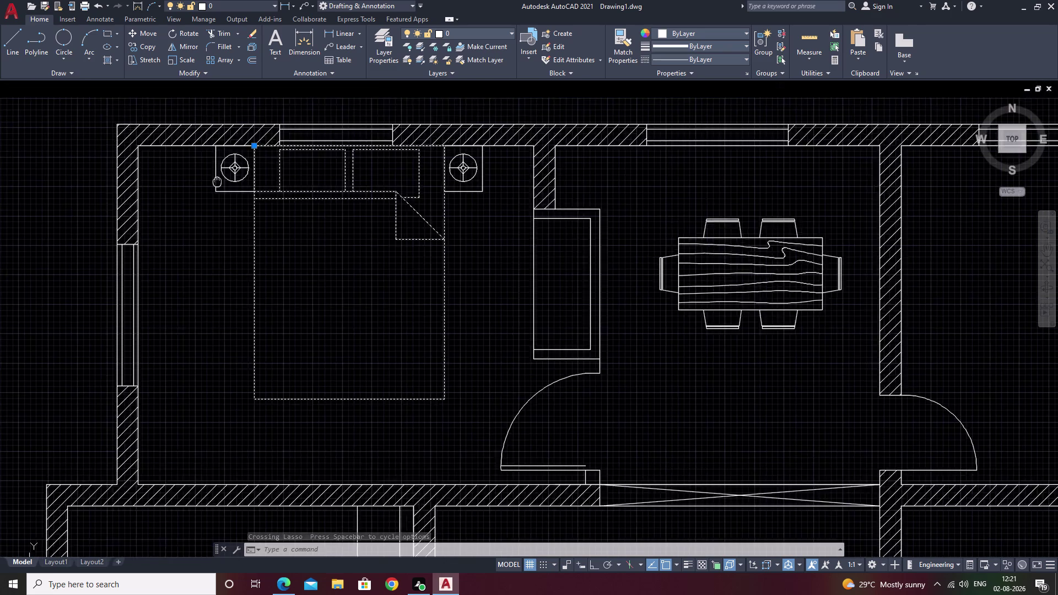
middle_drag(229, 195, 248, 213)
scroll(up, 3)
drag(245, 176, 439, 309)
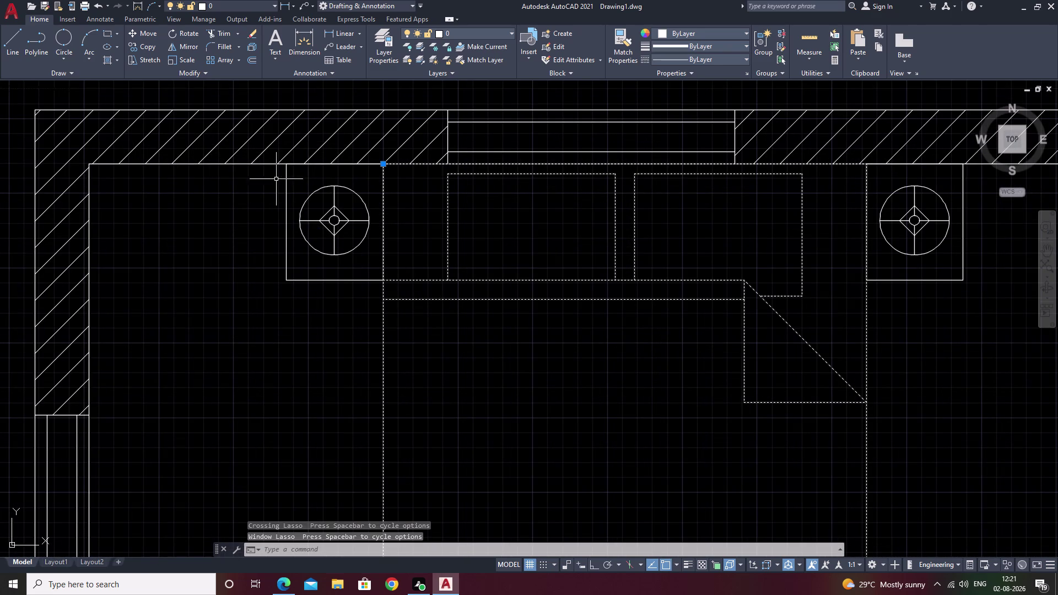
drag(276, 180, 437, 290)
drag(391, 182, 273, 279)
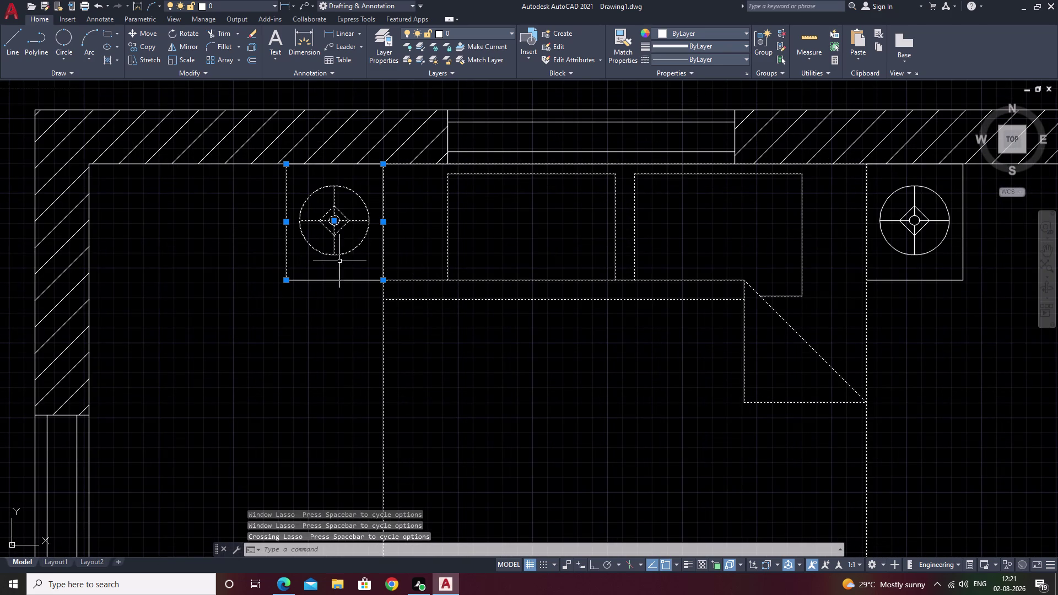
scroll(up, 3)
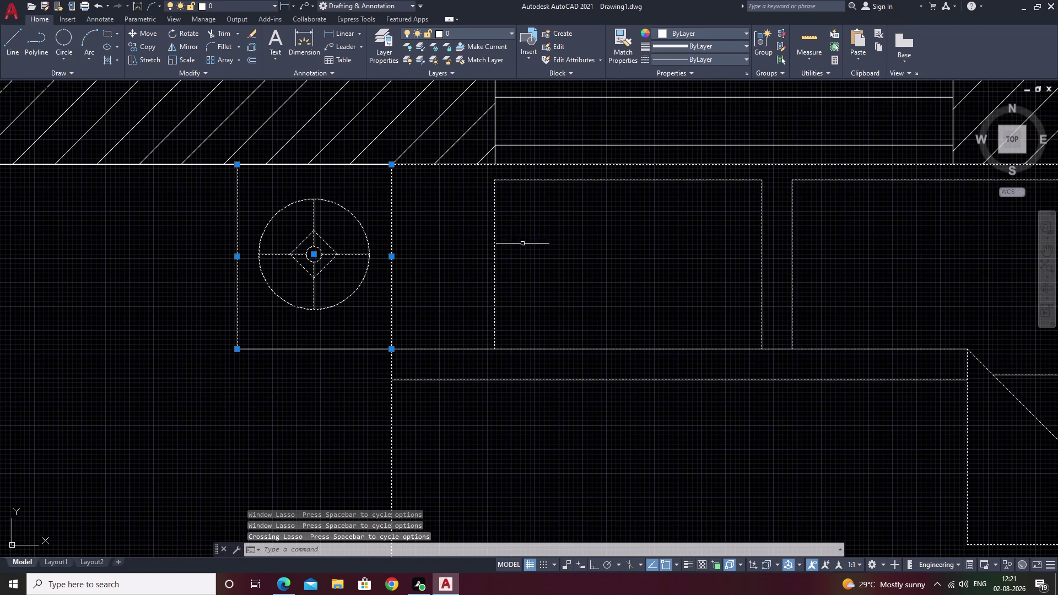
scroll(down, 3)
drag(682, 276, 574, 310)
scroll(down, 3)
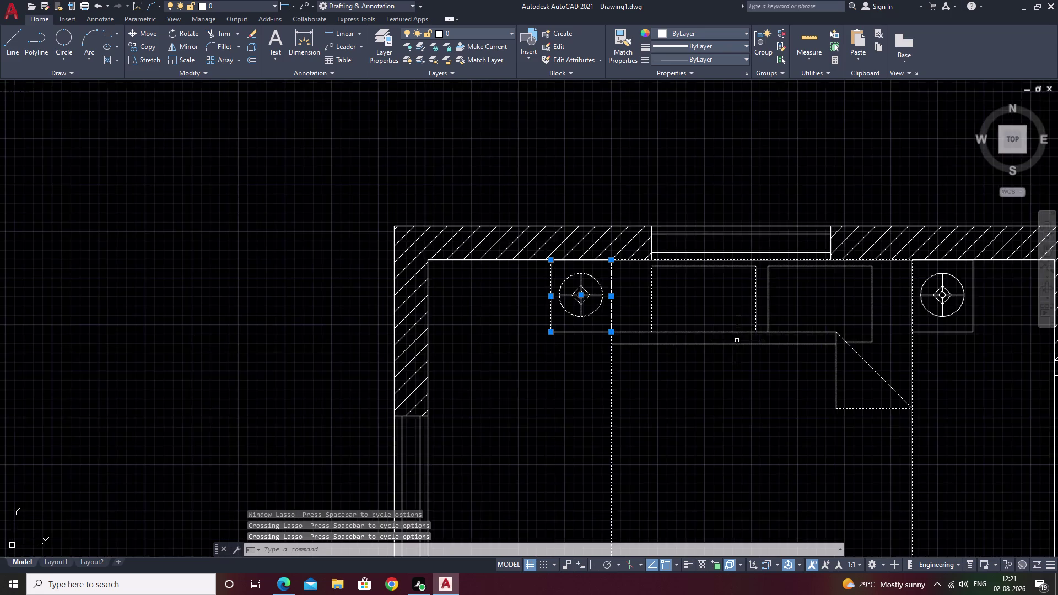
middle_drag(737, 341, 634, 196)
middle_drag(848, 230, 746, 264)
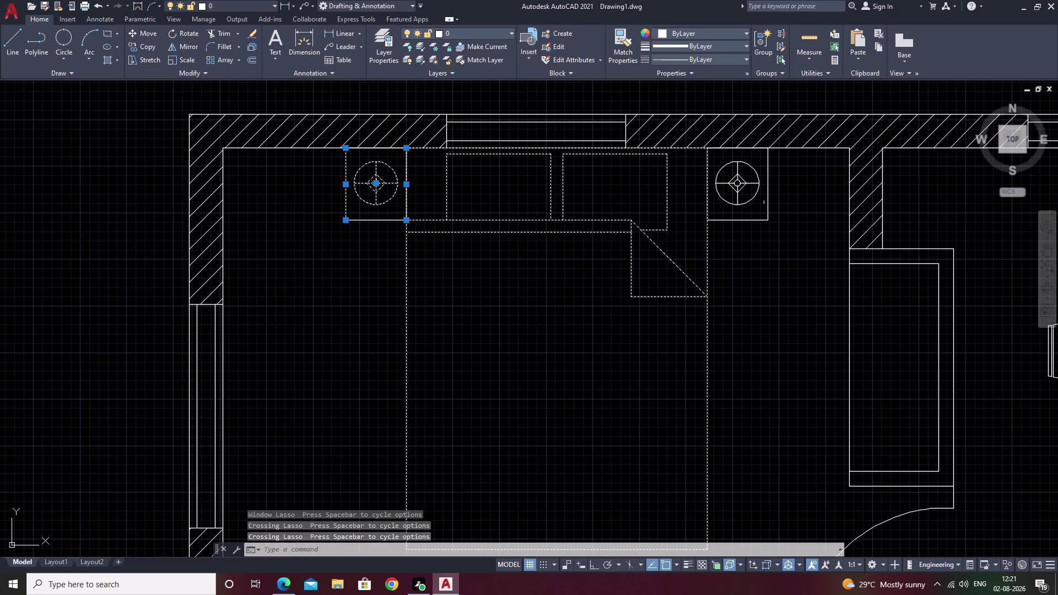
drag(785, 172, 689, 235)
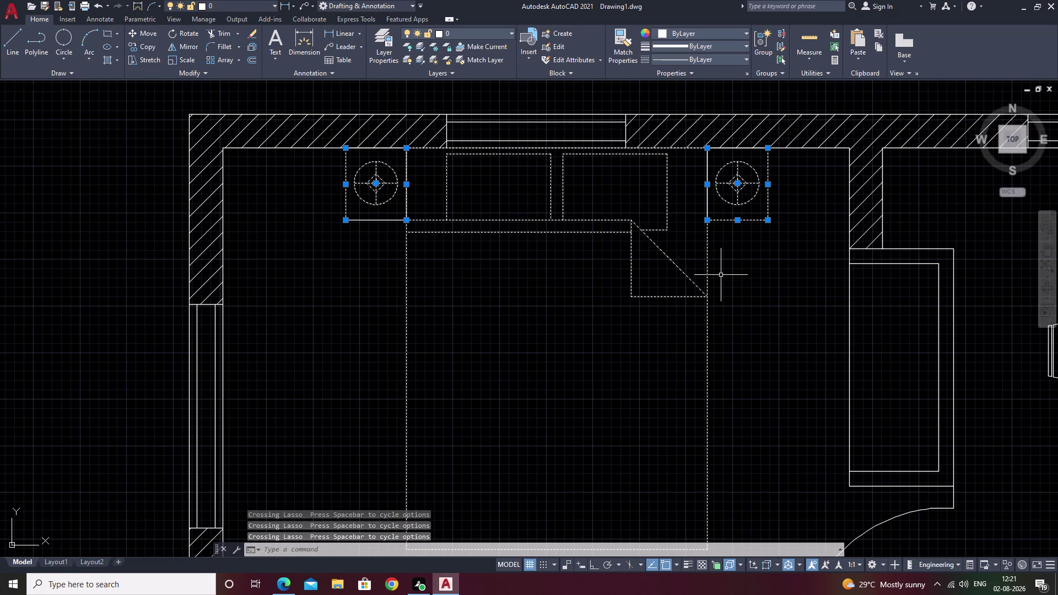
Cancel a CO copy from the bed's lower corner, then undo the earlier copy and move.
text(co)
key(space)
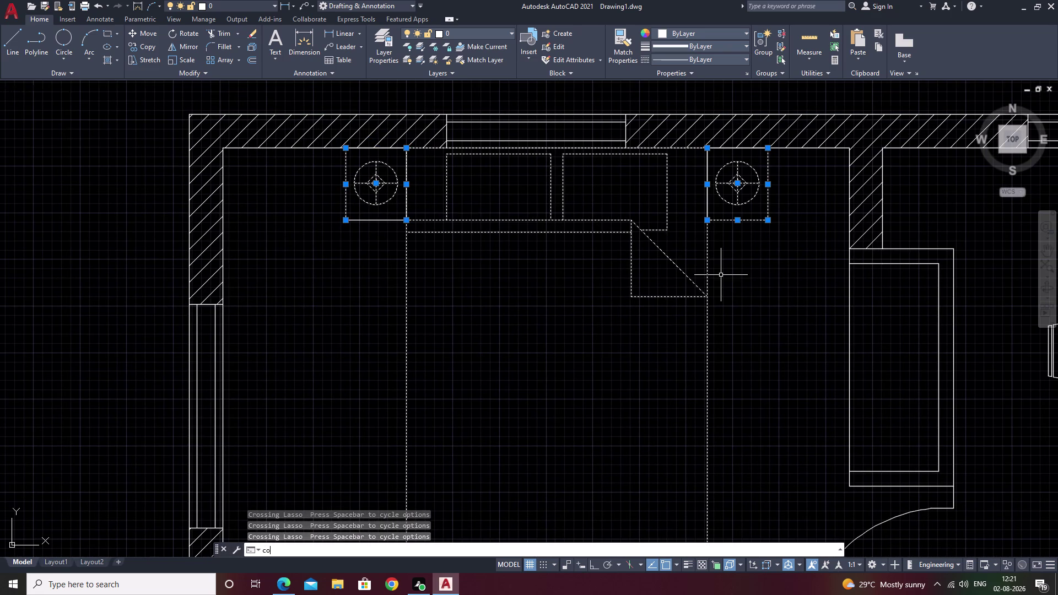
middle_drag(708, 316, 694, 196)
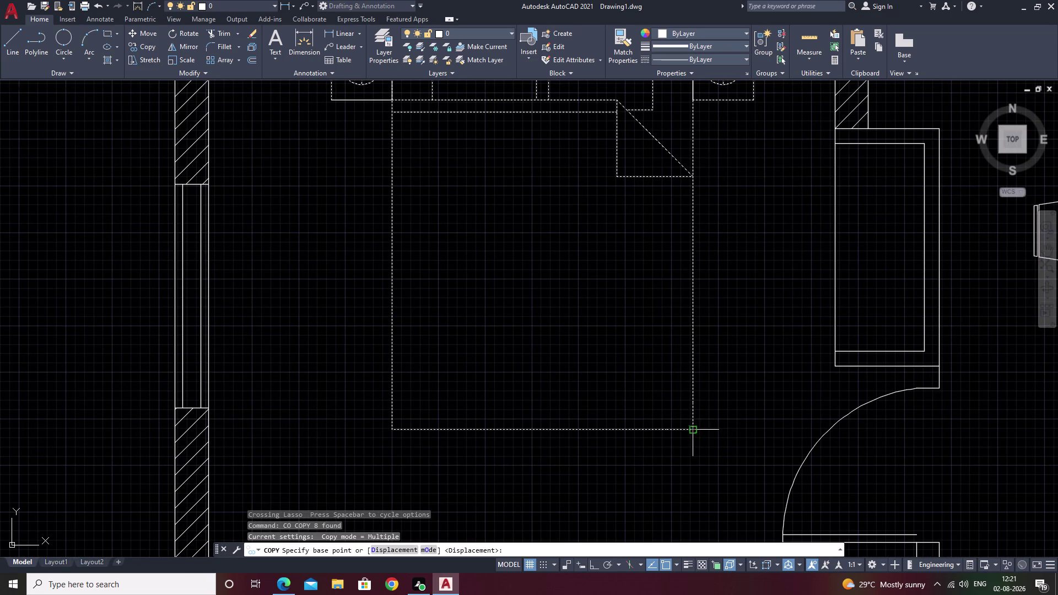
click(695, 427)
scroll(down, 3)
scroll(down, 3)
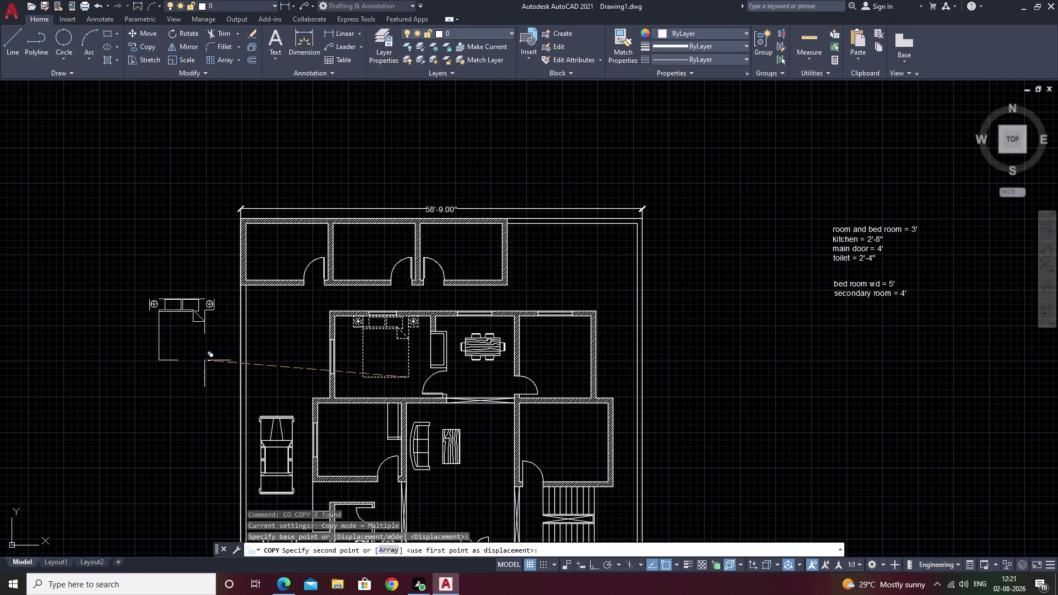
key(Escape)
key(ctrl+z)
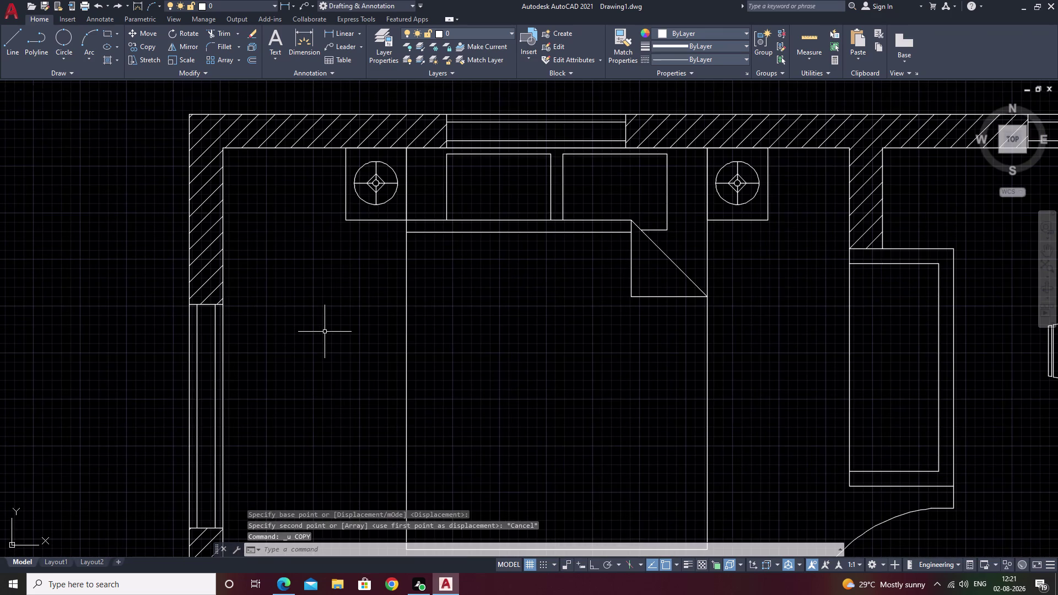
key(ctrl+z)
key(ctrl+z)
Copy the bed set from its lower corner to the left, below, and lower left.
drag(648, 188, 585, 202)
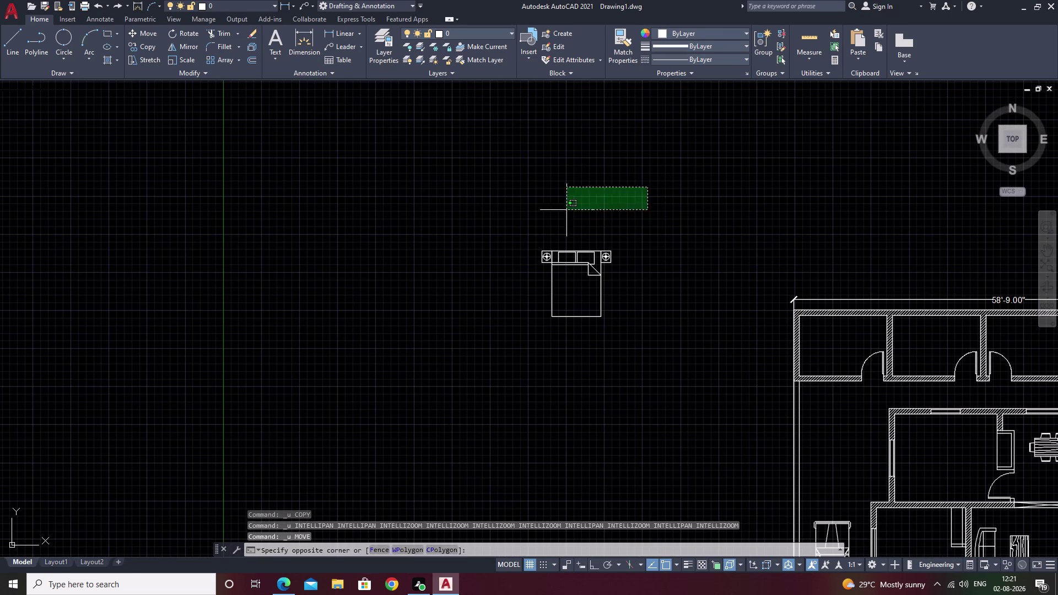
drag(585, 203, 654, 391)
text(c)
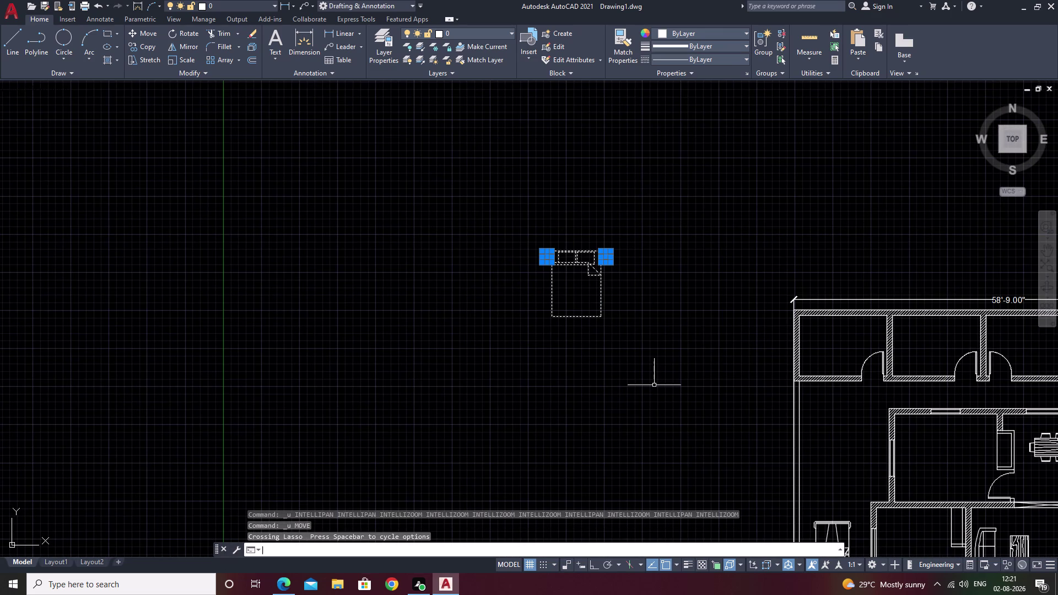
text(o)
key(space)
click(603, 319)
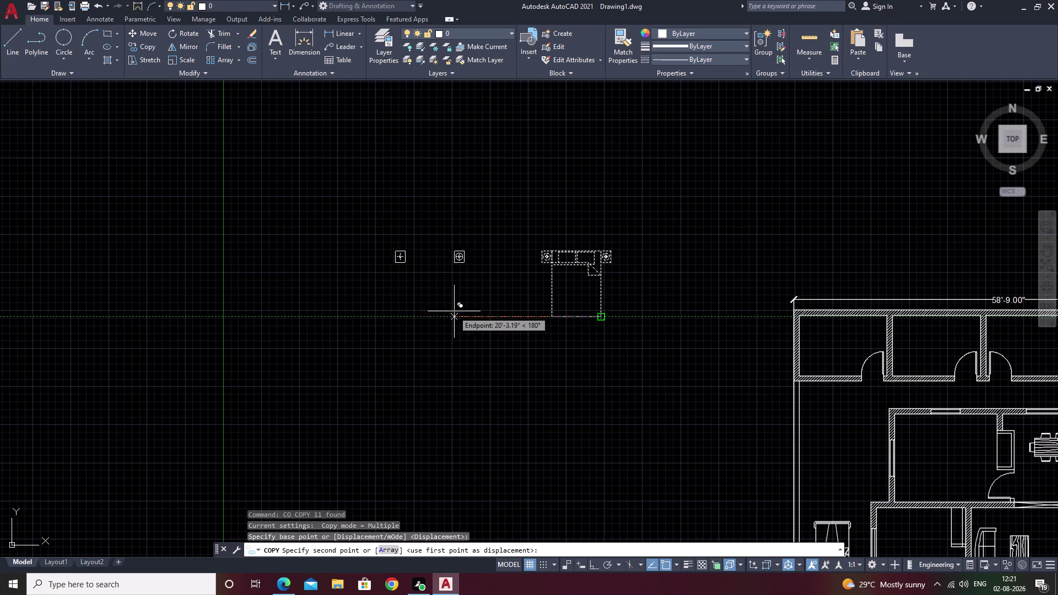
click(464, 312)
click(608, 439)
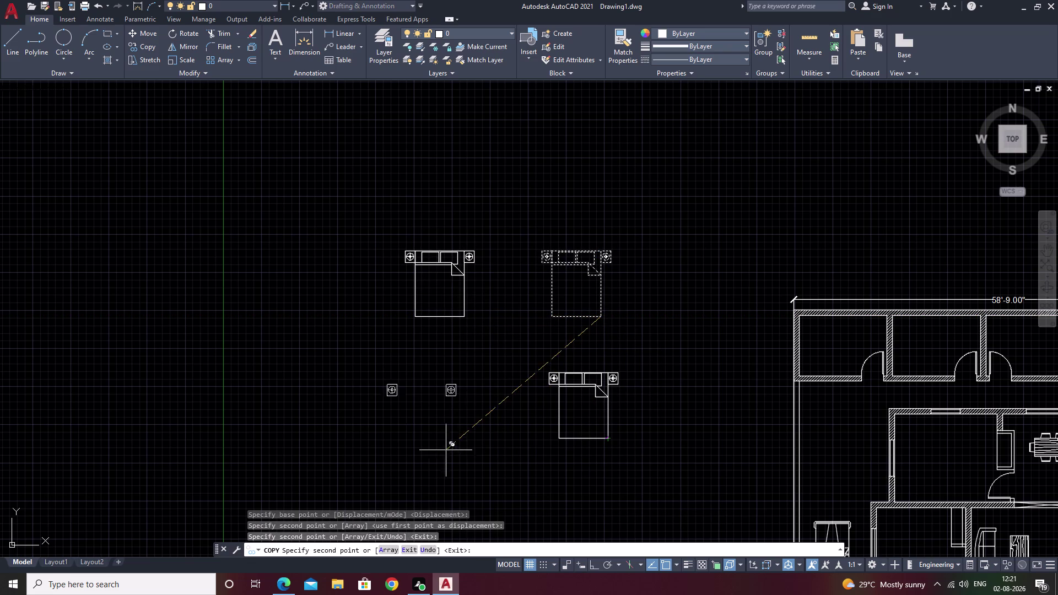
click(459, 445)
key(Escape)
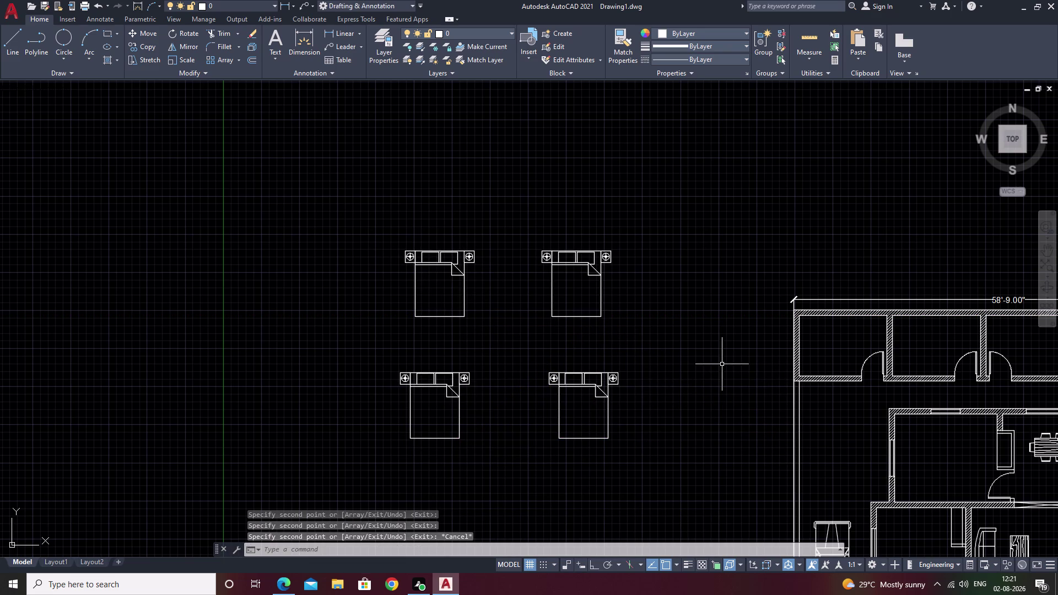
scroll(up, 3)
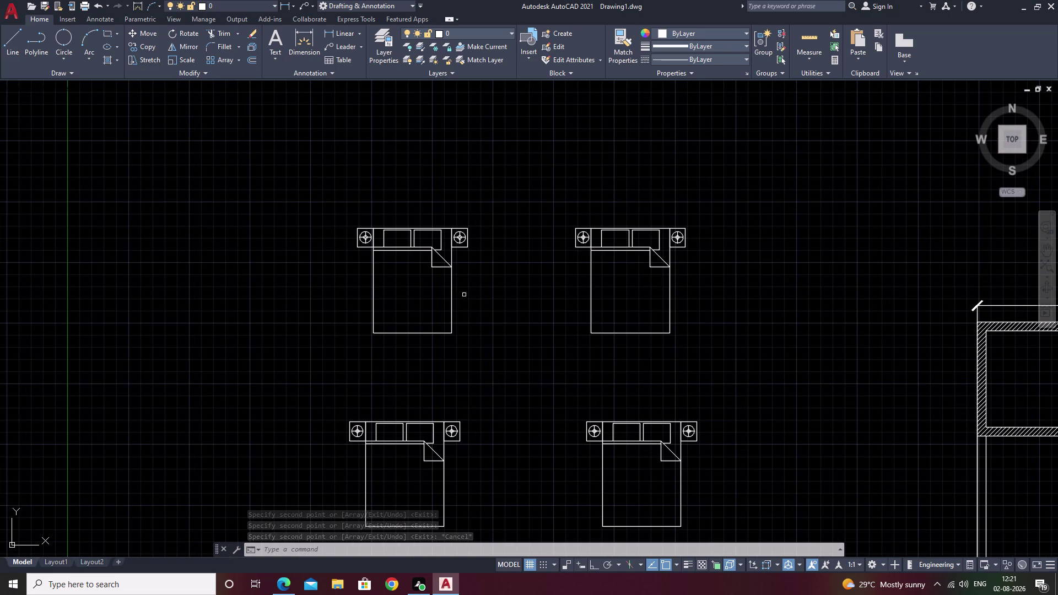
drag(464, 205, 549, 387)
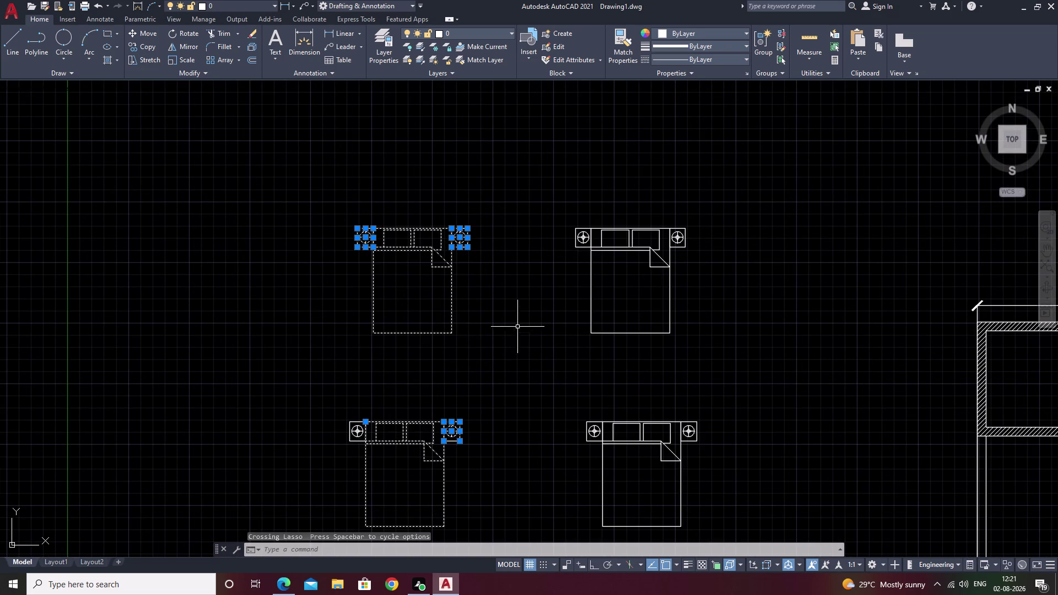
key(Escape)
drag(495, 205, 497, 375)
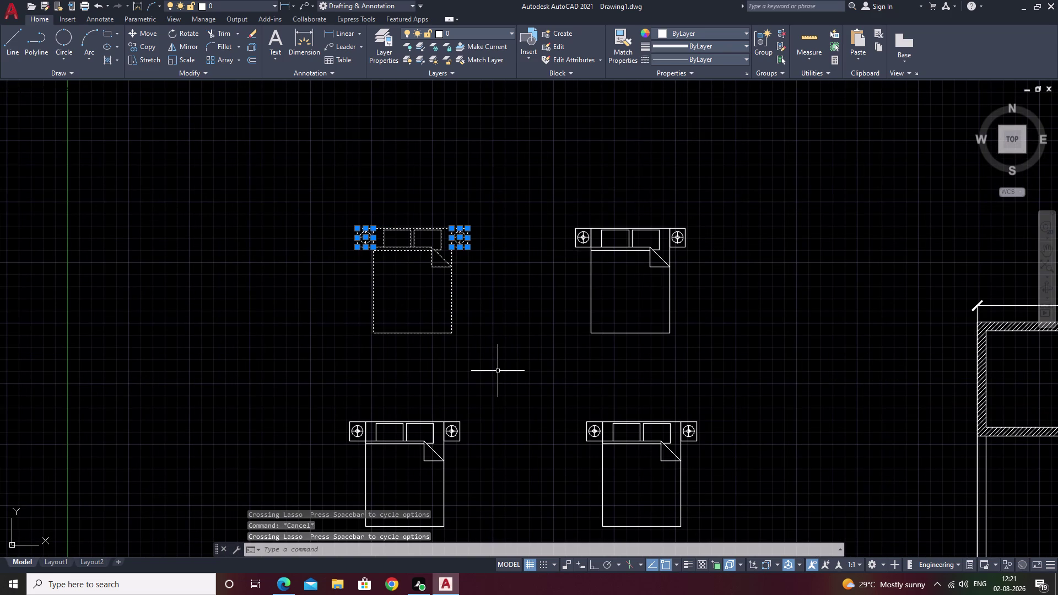
text(m)
key(space)
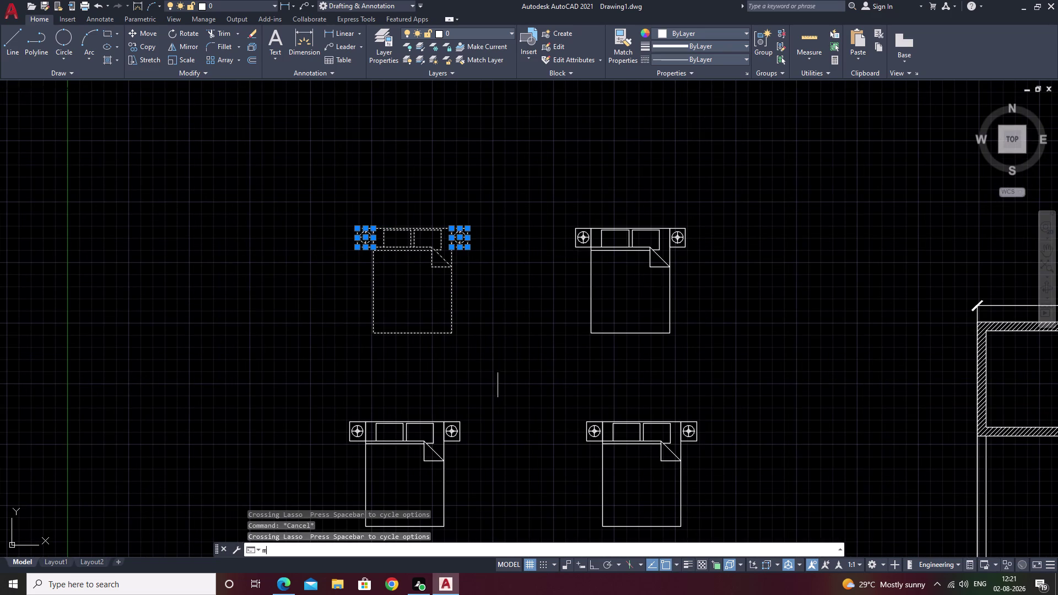
click(356, 227)
scroll(down, 3)
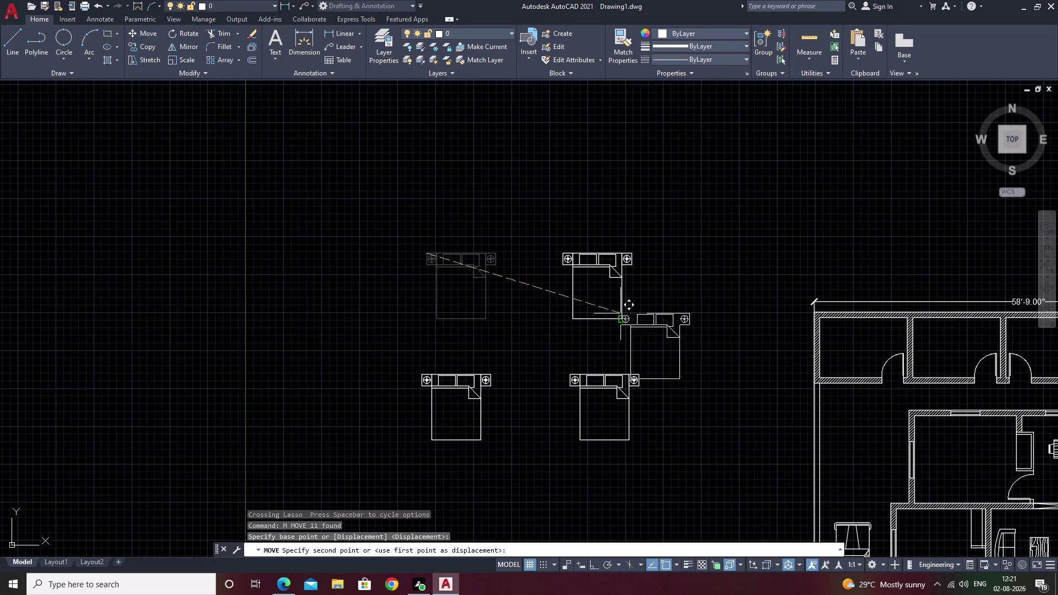
middle_drag(621, 314, 256, 266)
scroll(up, 3)
scroll(up, 3)
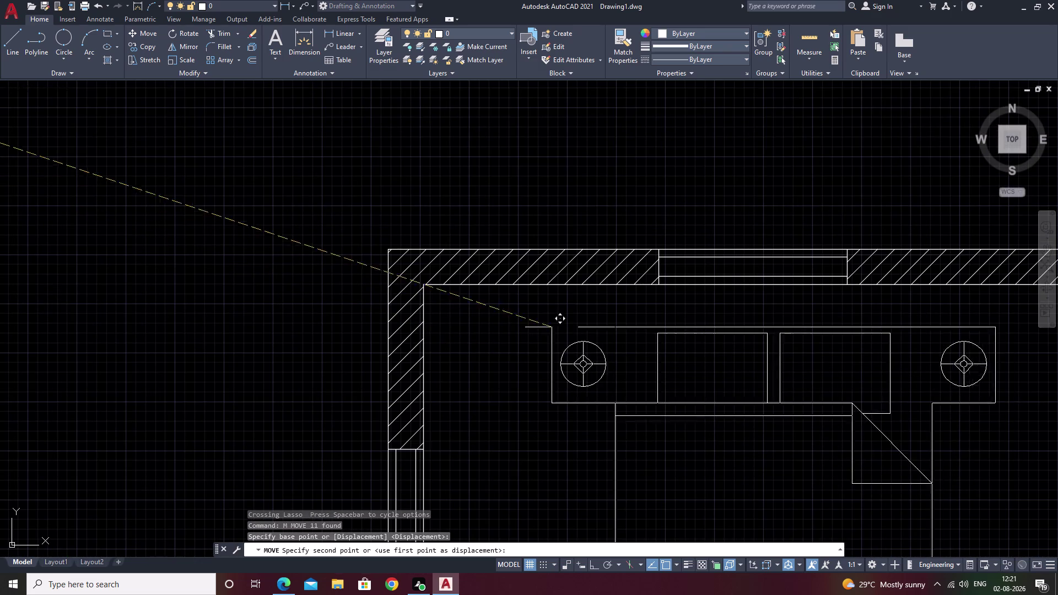
scroll(down, 3)
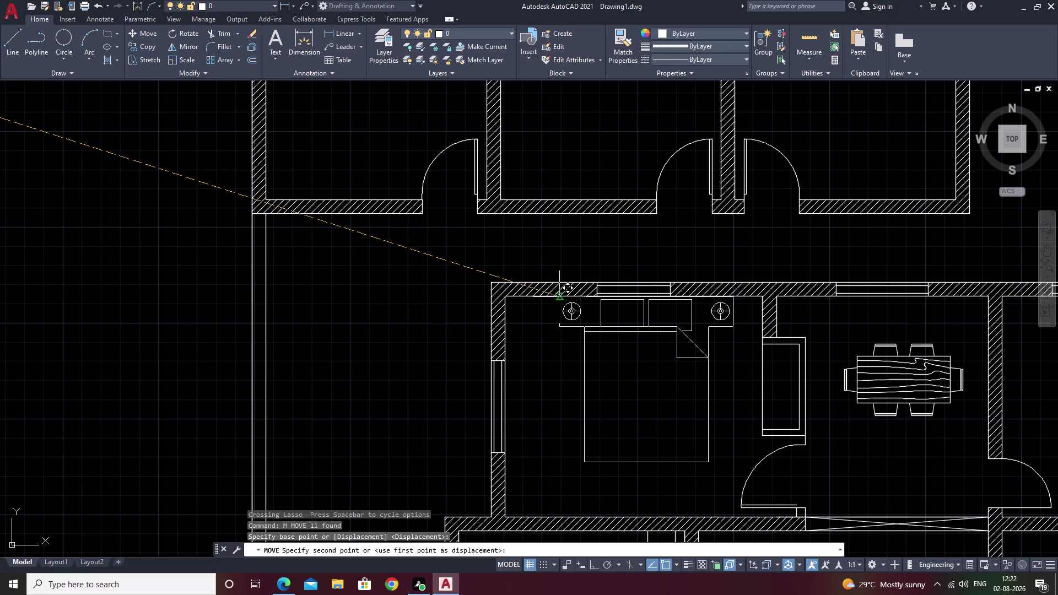
key(Escape)
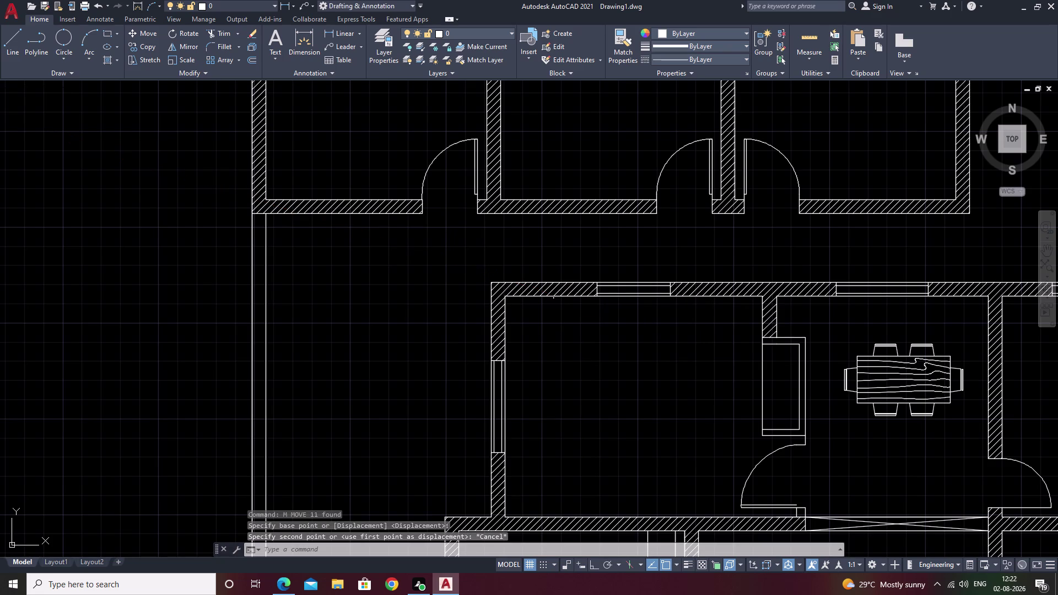
middle_drag(254, 321, 785, 445)
scroll(down, 3)
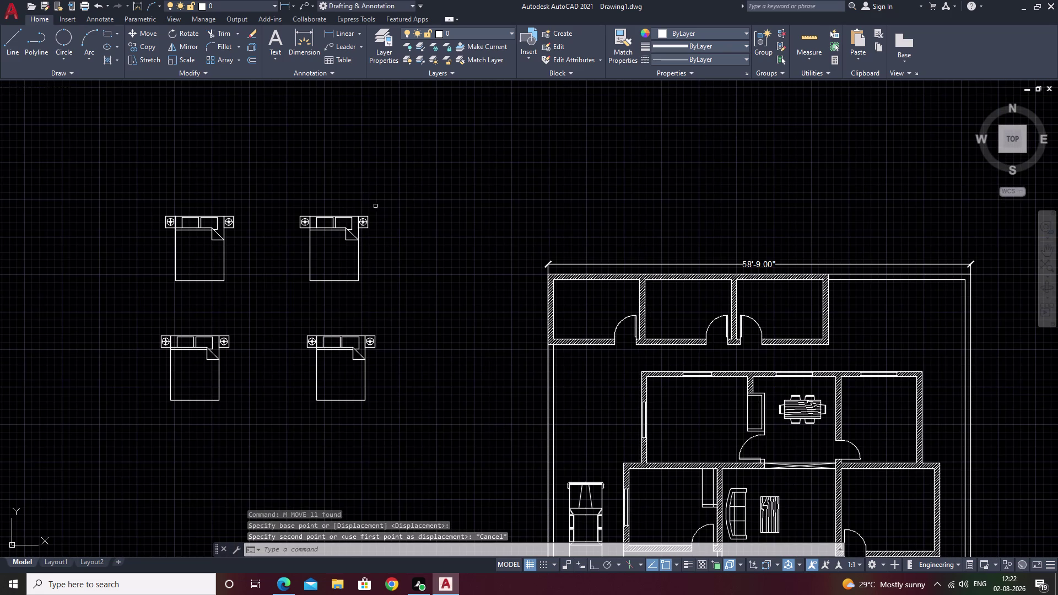
Erase the leftover bed blocks and a stray object beside the plan.
drag(373, 203, 157, 432)
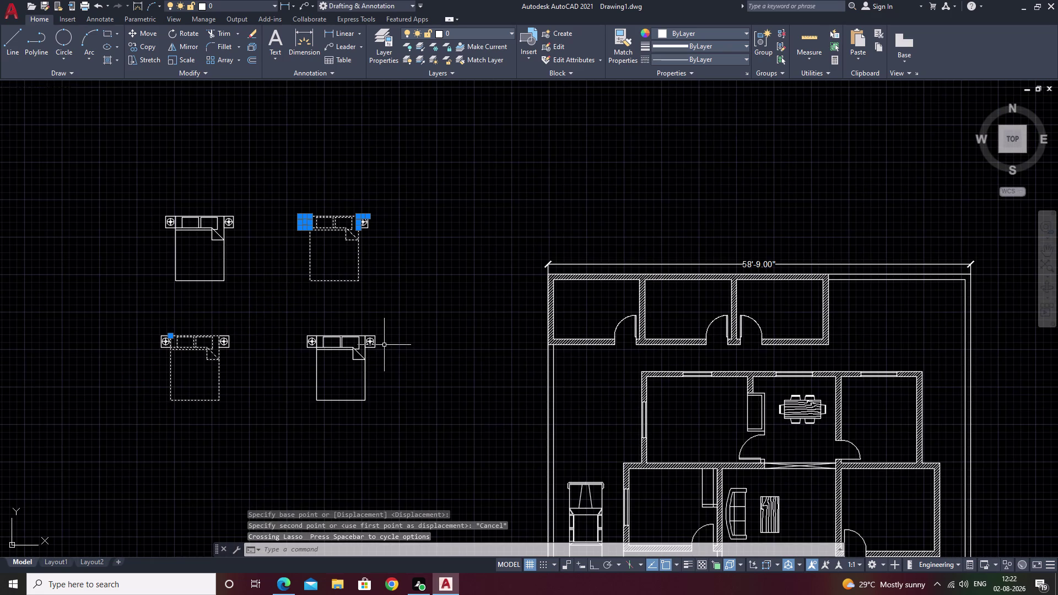
scroll(down, 3)
drag(336, 214, 307, 224)
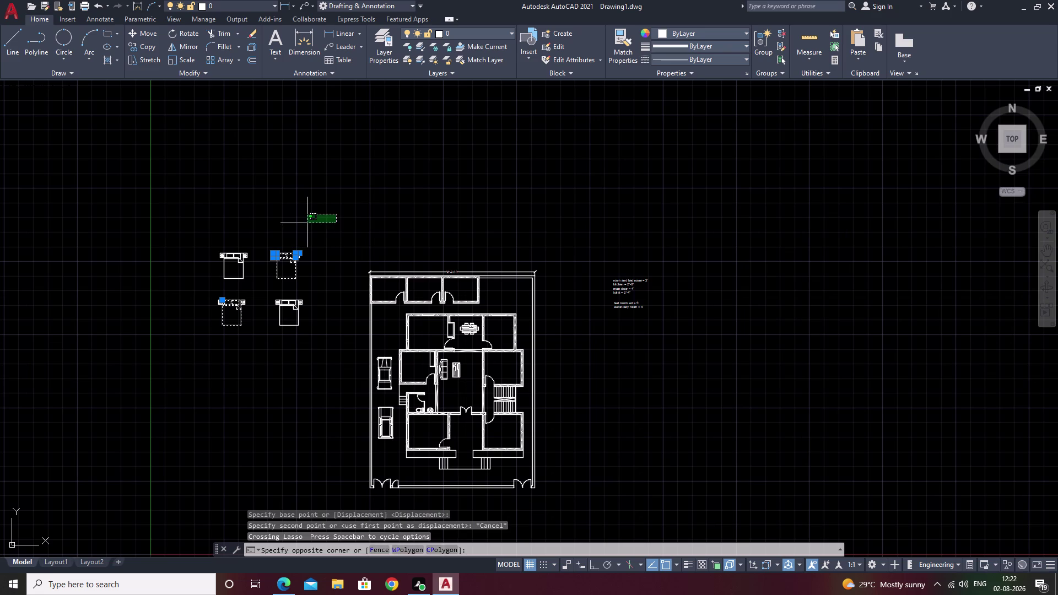
drag(306, 225, 335, 371)
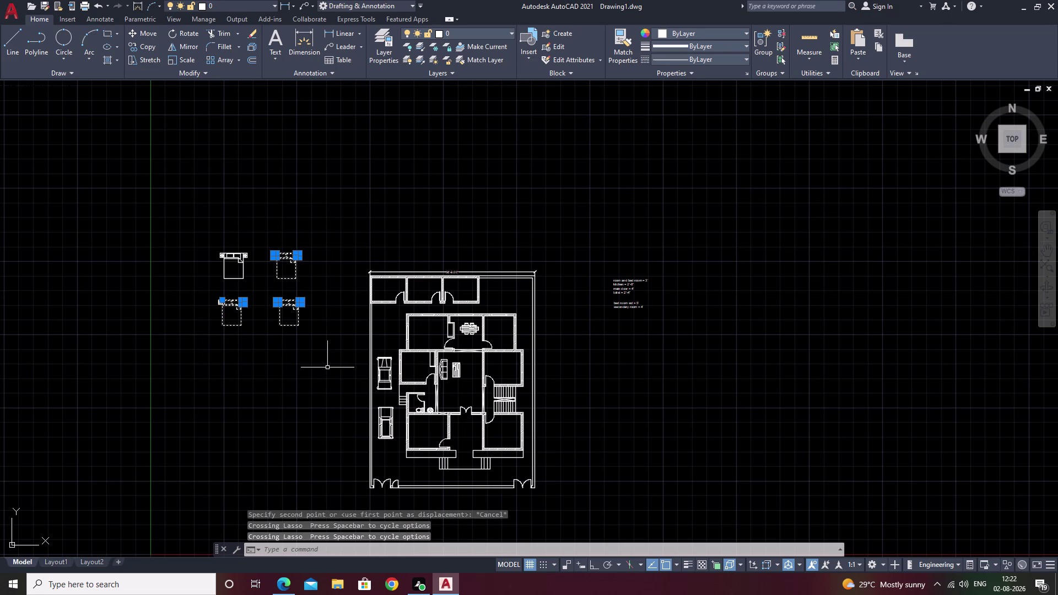
text(e)
key(space)
scroll(up, 3)
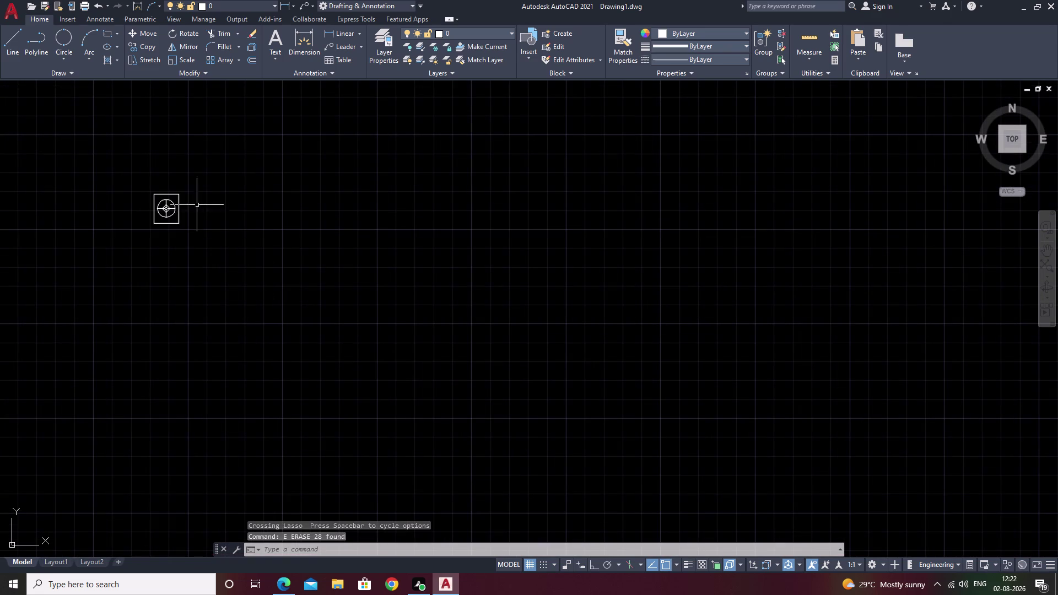
drag(194, 180, 181, 286)
text(e)
key(space)
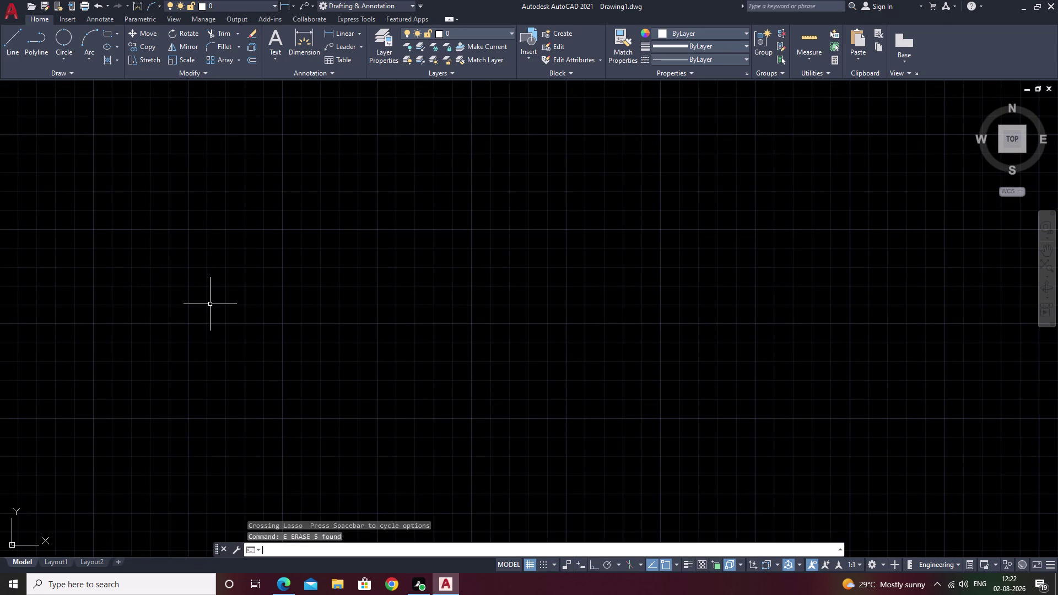
Rescale the remaining bed block from its corner base point.
scroll(down, 3)
middle_drag(243, 297, 272, 346)
drag(266, 216, 343, 382)
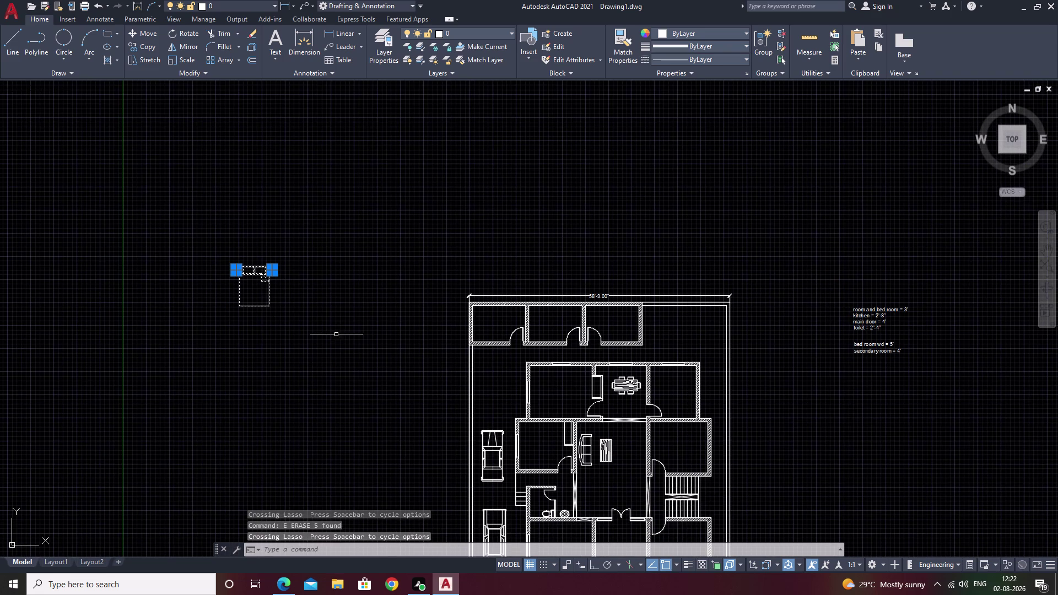
text(sc)
key(space)
scroll(up, 3)
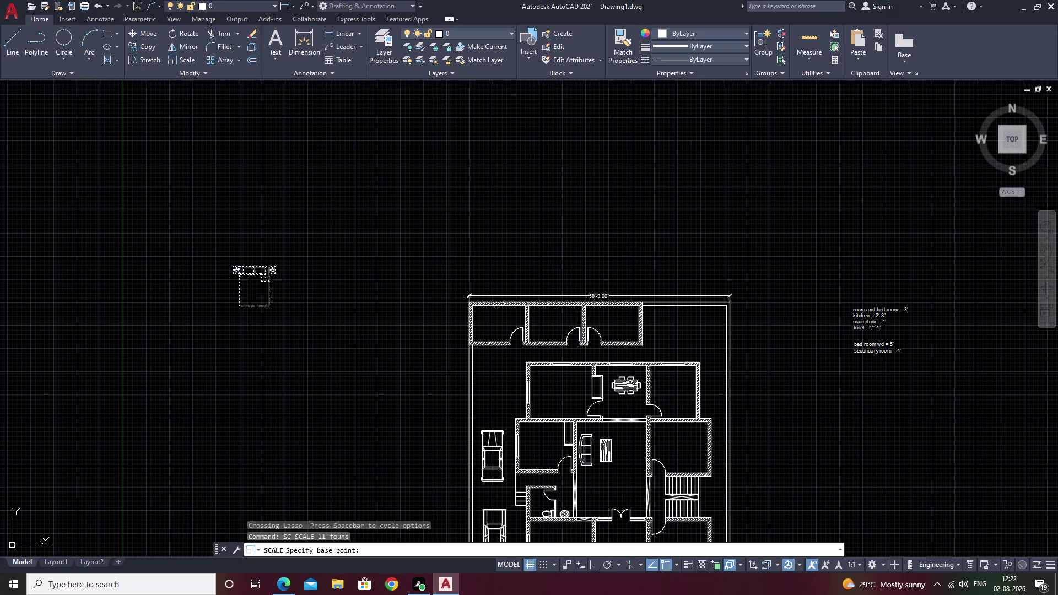
scroll(up, 3)
click(292, 311)
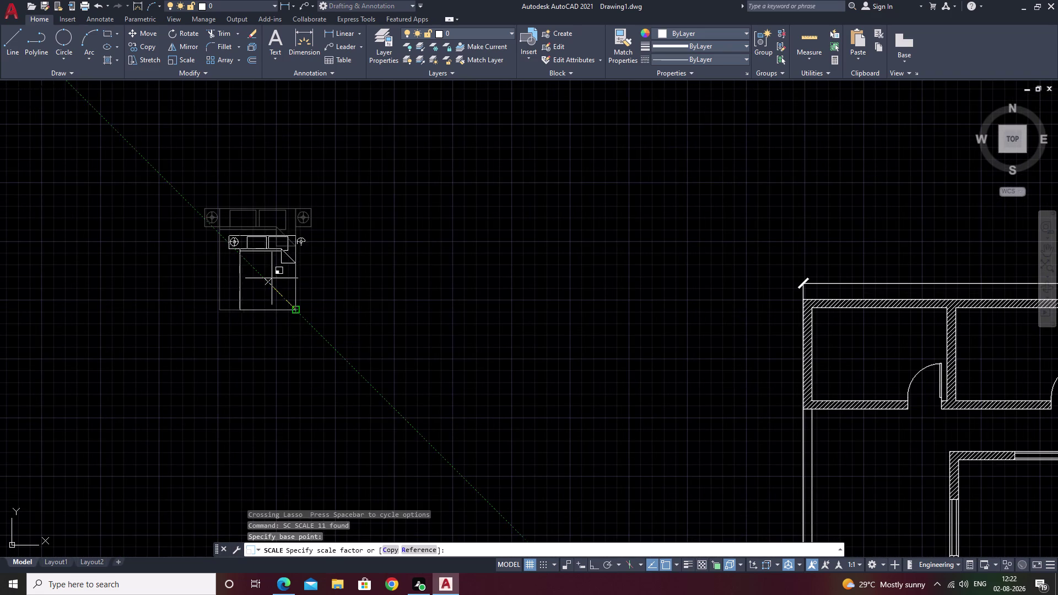
click(270, 276)
key(Escape)
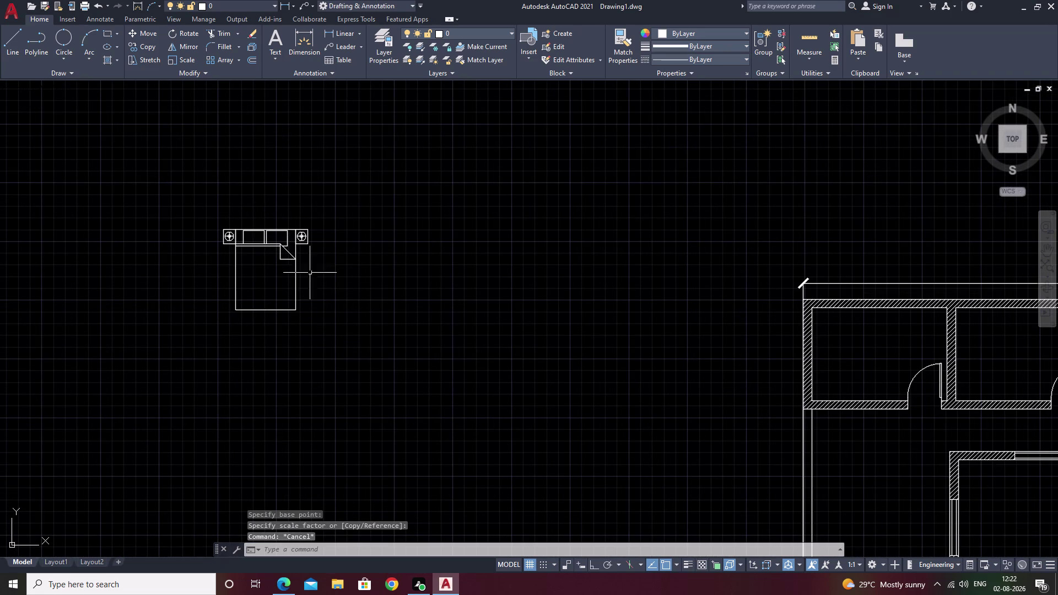
Copy the resized bed three times: to the right, below, and diagonally below.
drag(298, 191, 347, 380)
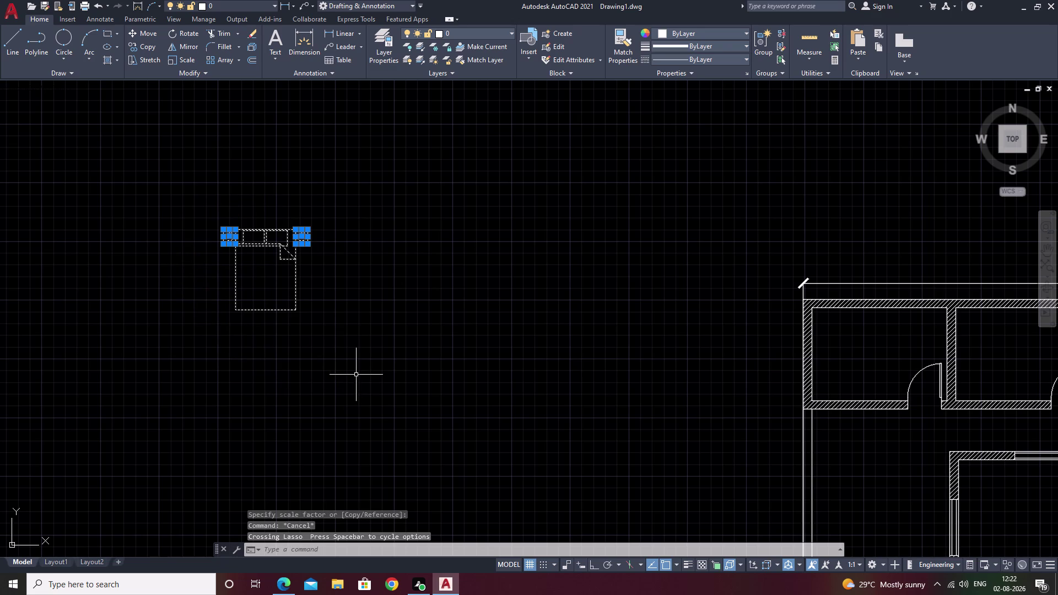
text(co)
key(space)
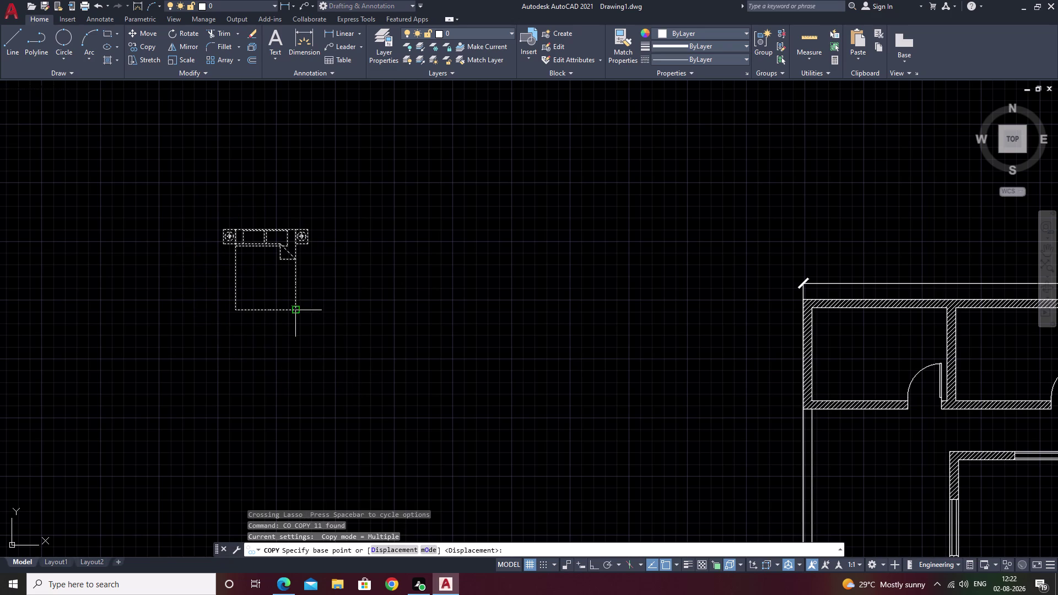
click(294, 309)
click(433, 316)
click(295, 444)
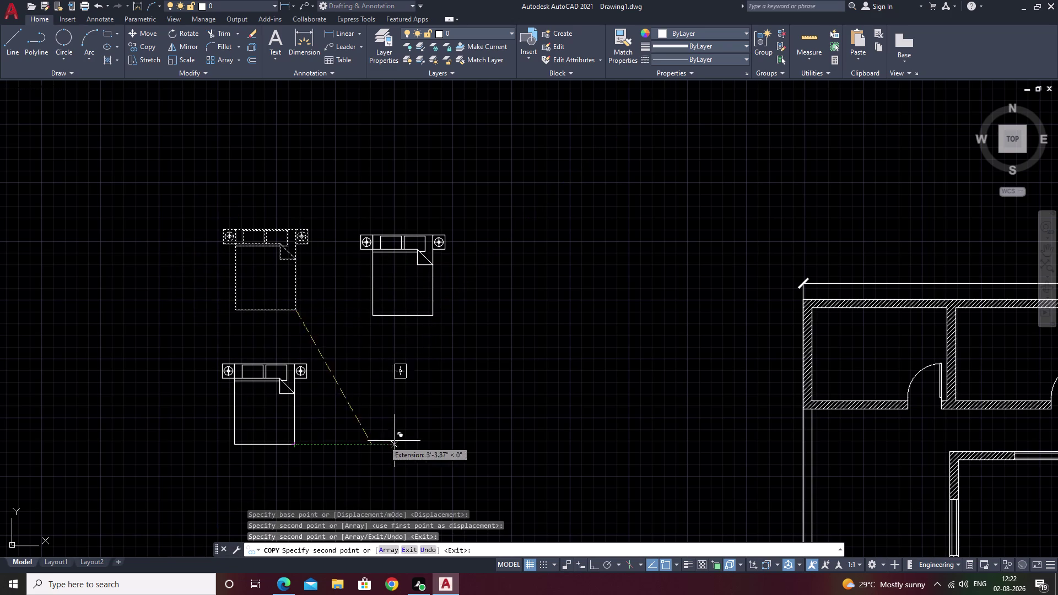
click(441, 440)
key(Escape)
drag(312, 205, 257, 197)
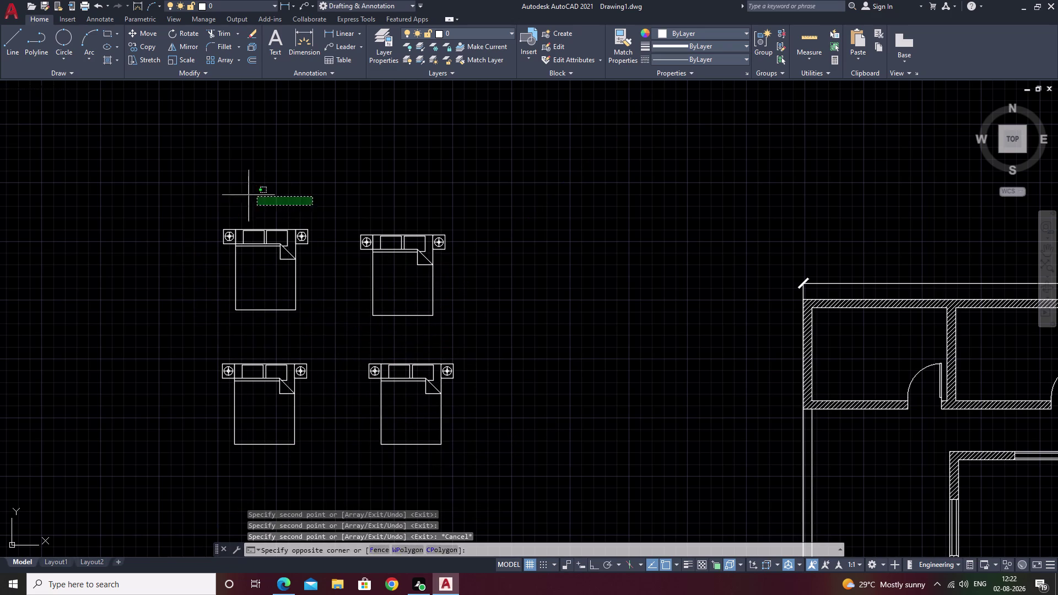
drag(257, 196, 318, 325)
text(m)
key(space)
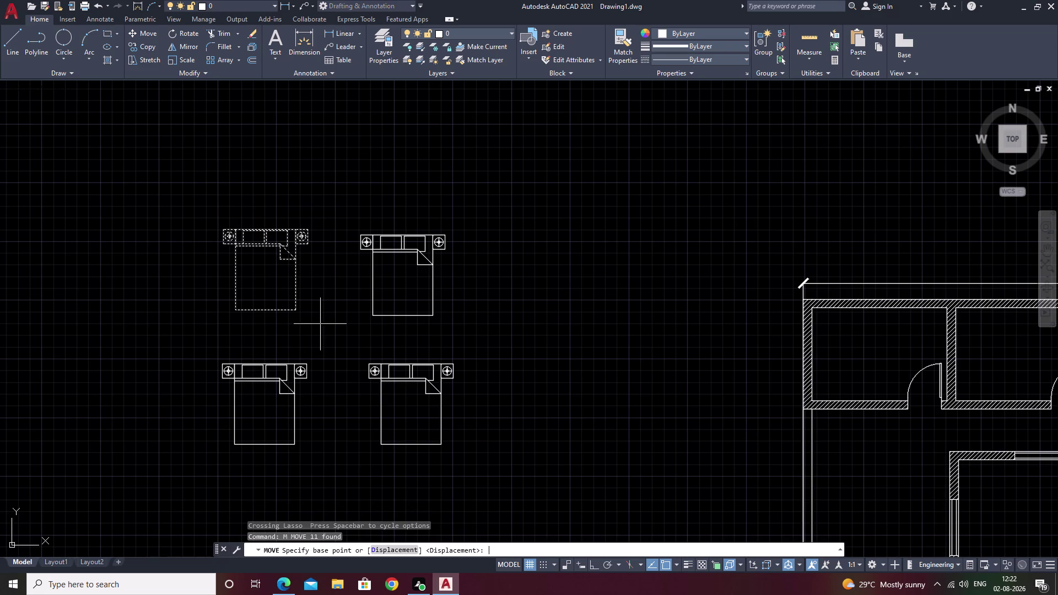
Snap the top-left bed's top-left corner into the upper-left bedroom's top-left corner.
scroll(up, 3)
click(218, 241)
scroll(down, 3)
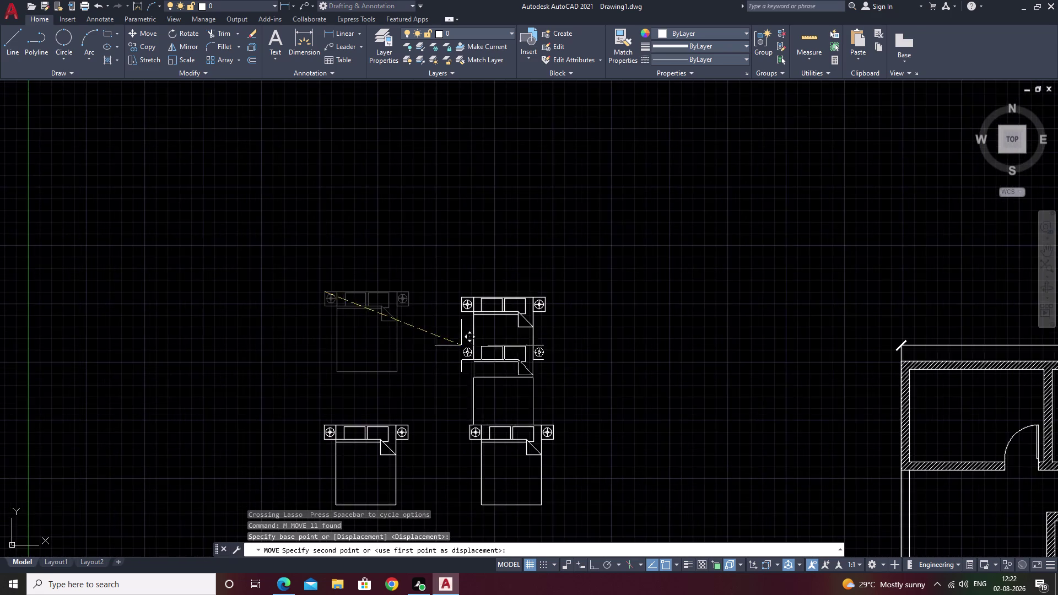
middle_drag(464, 347, 144, 258)
middle_drag(800, 461, 613, 415)
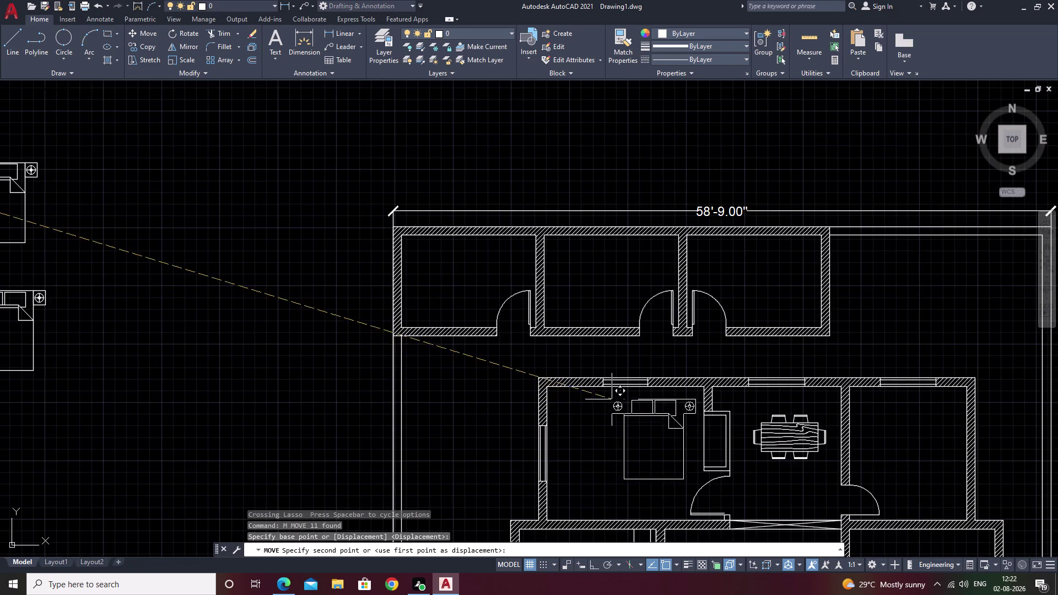
scroll(up, 3)
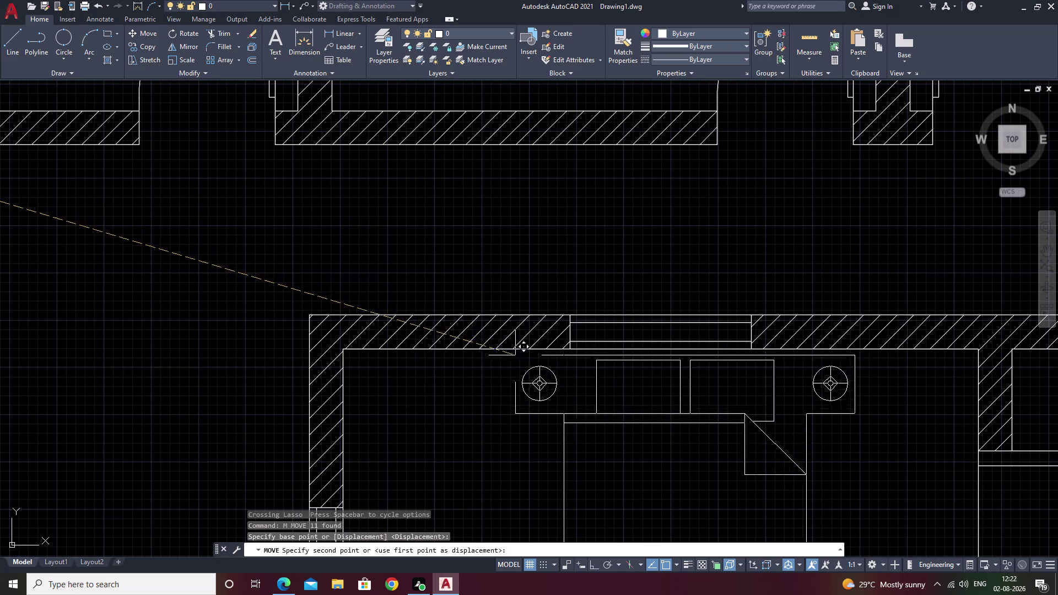
scroll(up, 3)
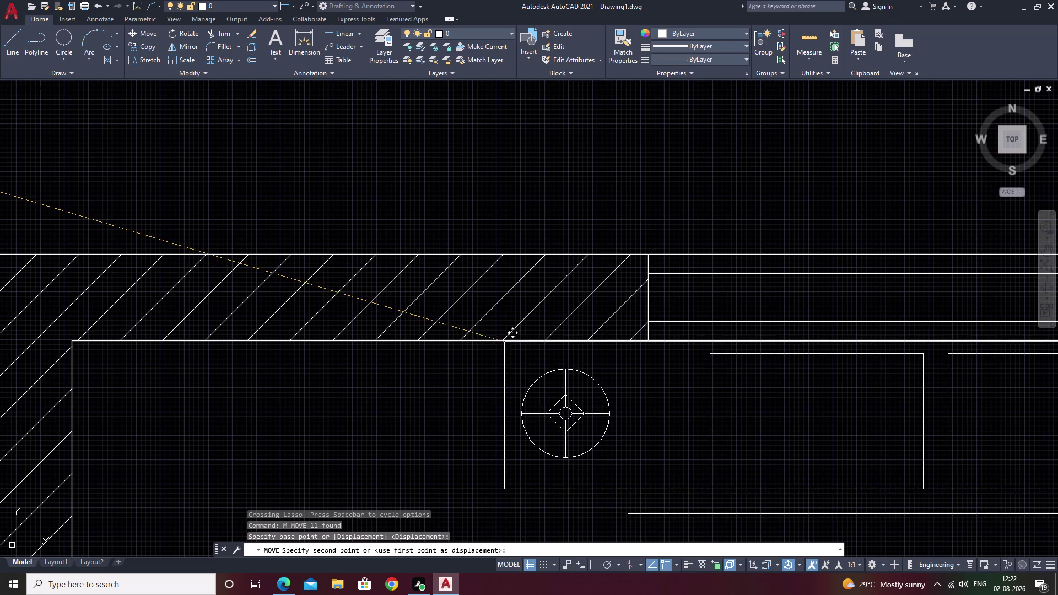
scroll(down, 3)
click(503, 342)
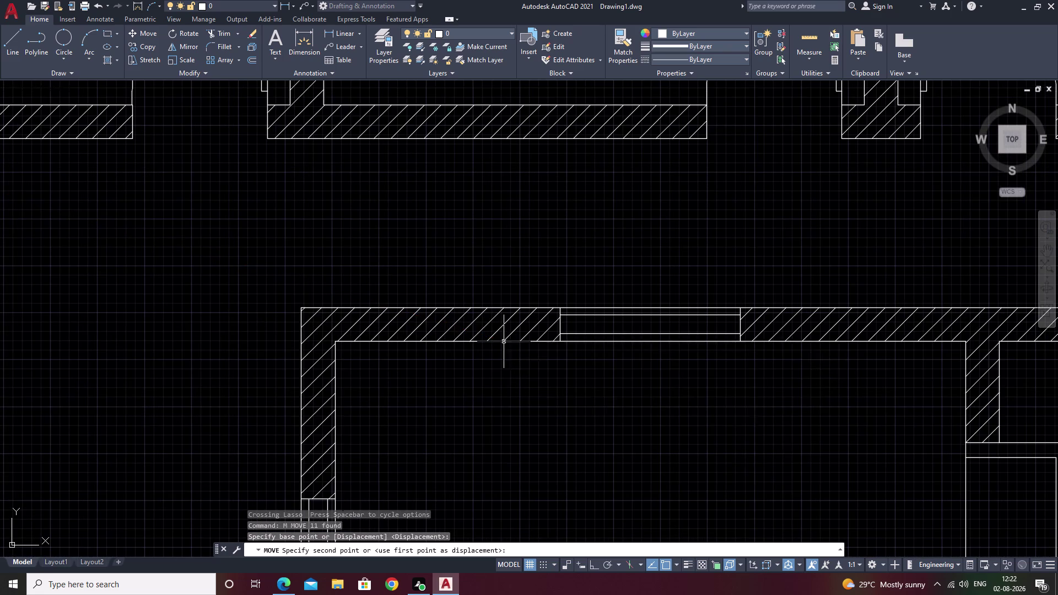
scroll(down, 3)
middle_drag(667, 434, 643, 367)
middle_drag(322, 409, 539, 357)
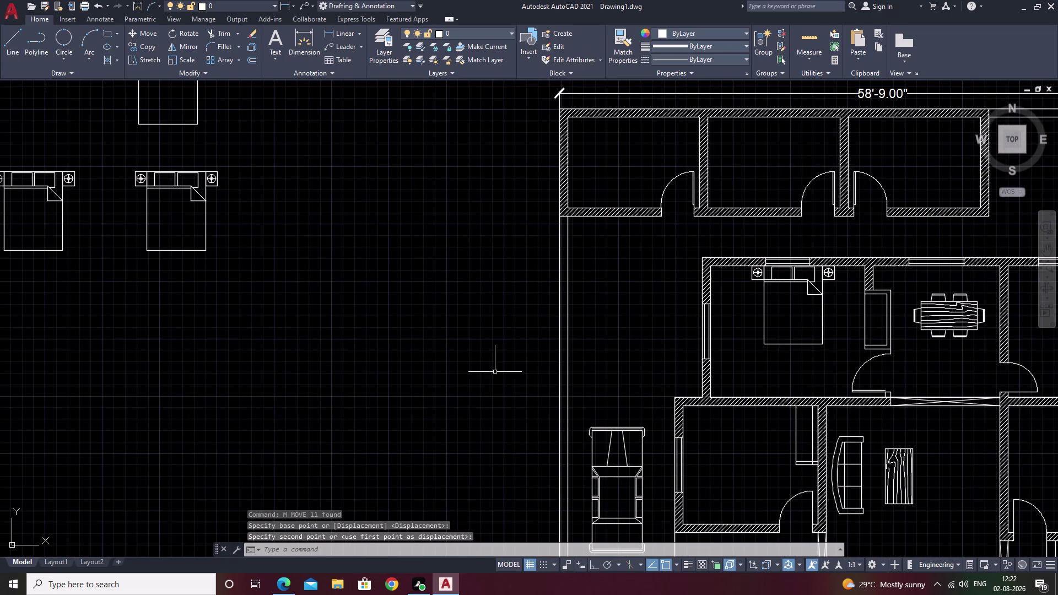
scroll(down, 3)
drag(249, 199, 194, 201)
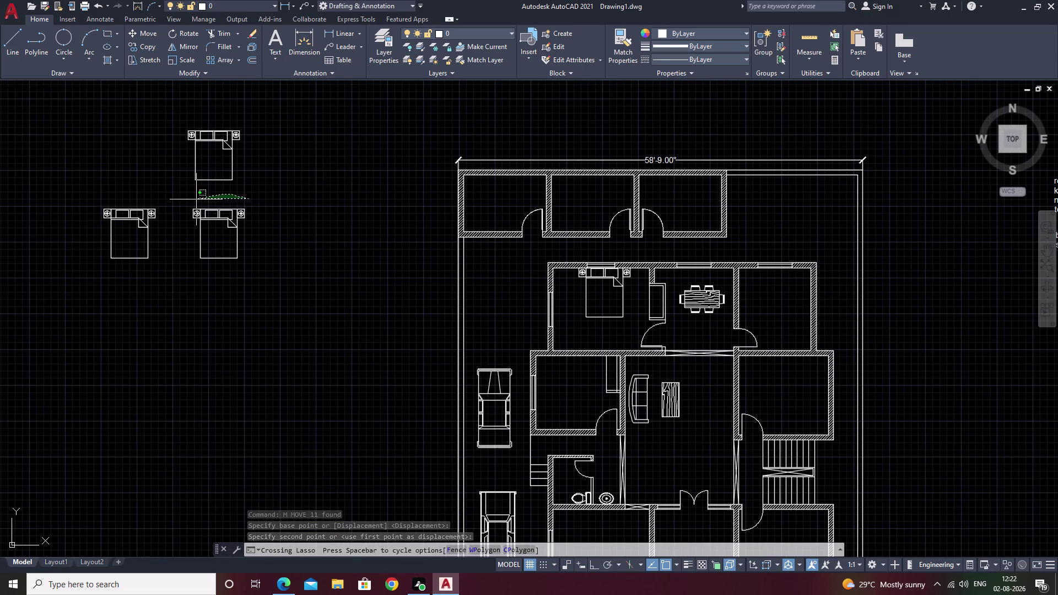
Move the next bed by its top-left corner into the lower-left room's top-left corner.
drag(194, 201, 279, 287)
text(m)
key(space)
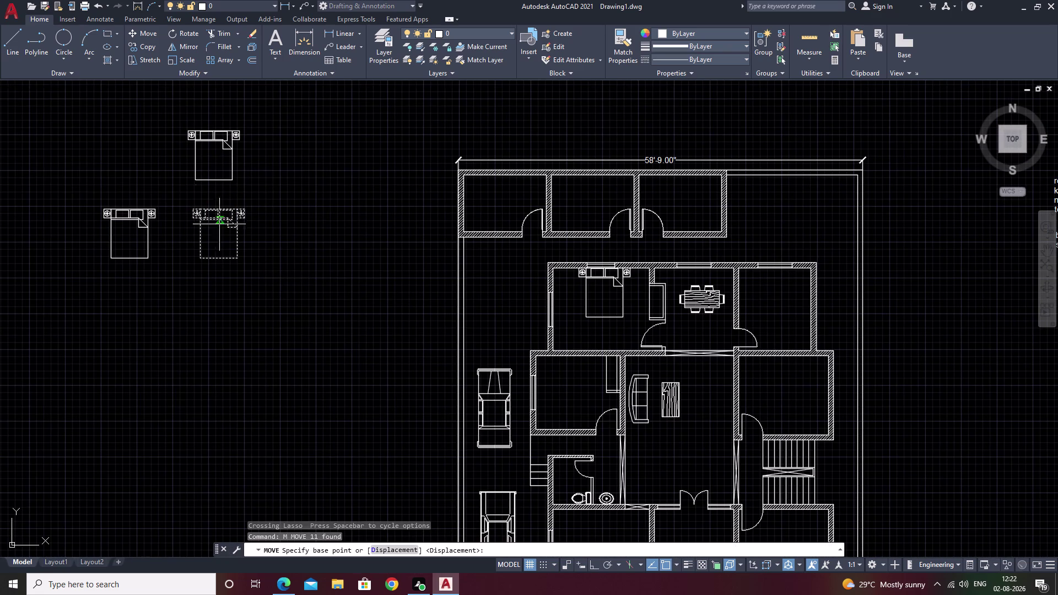
scroll(up, 3)
scroll(up, 3)
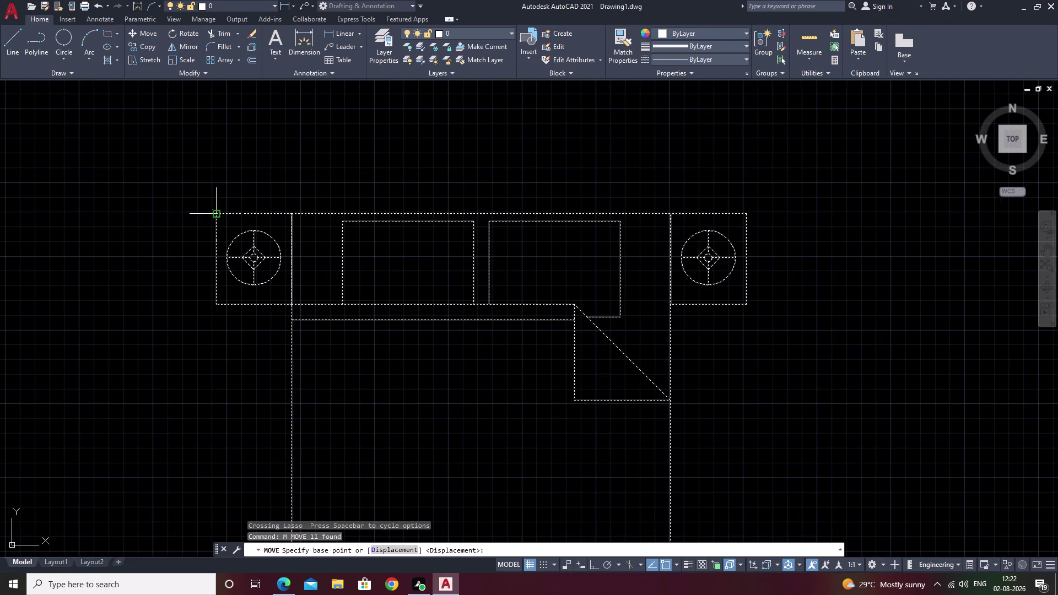
click(217, 213)
scroll(down, 3)
middle_drag(486, 333, 276, 195)
scroll(down, 3)
middle_drag(433, 294, 359, 187)
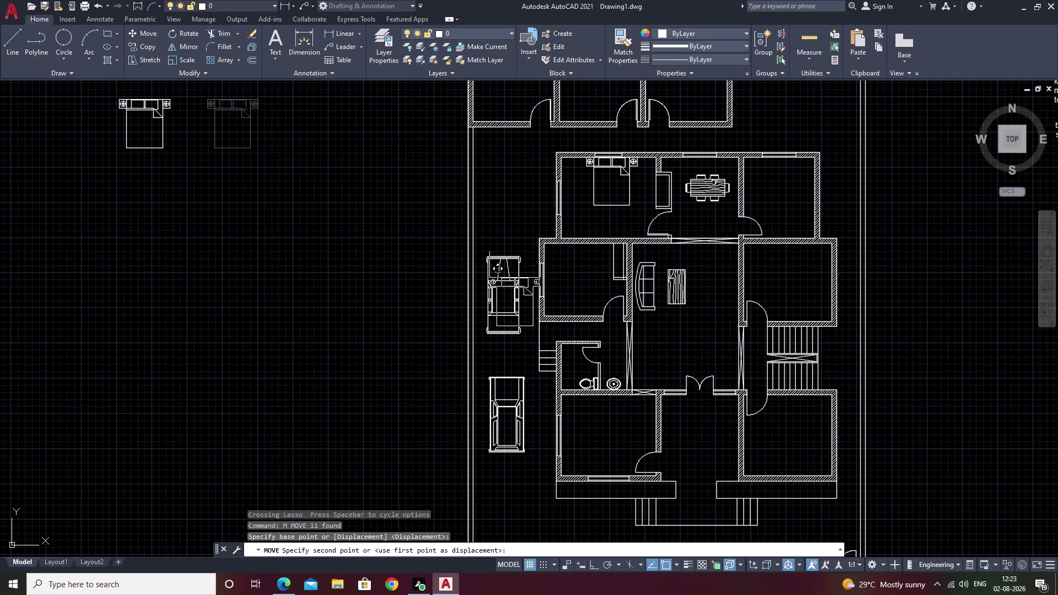
scroll(up, 3)
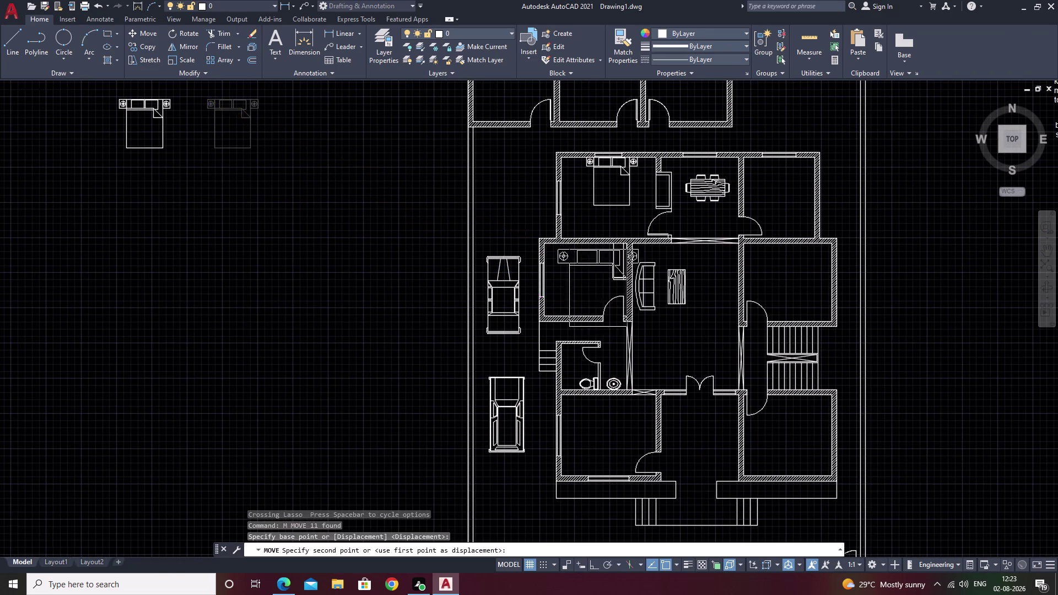
scroll(up, 3)
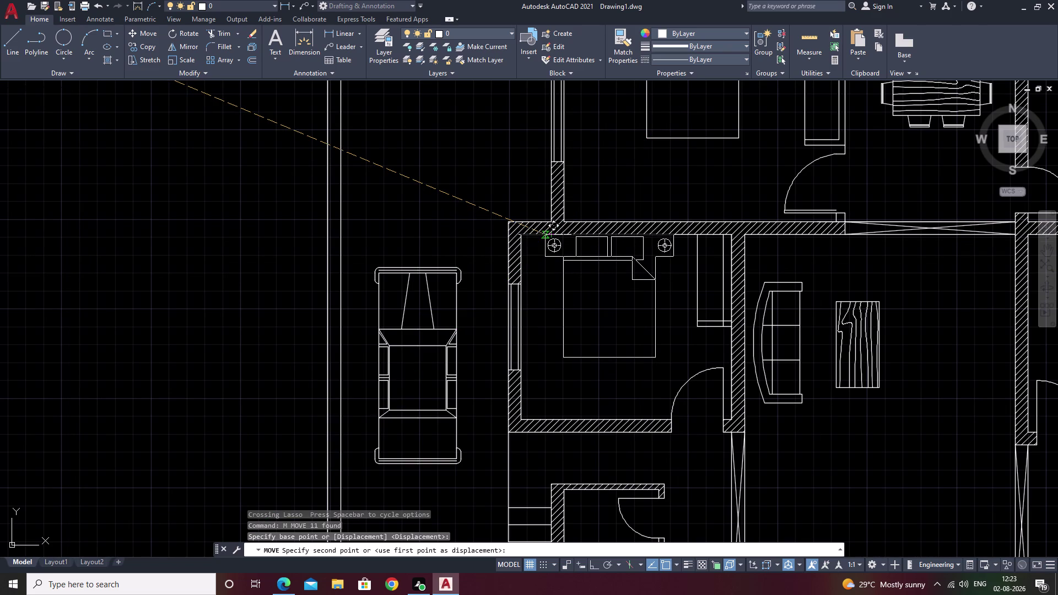
scroll(up, 3)
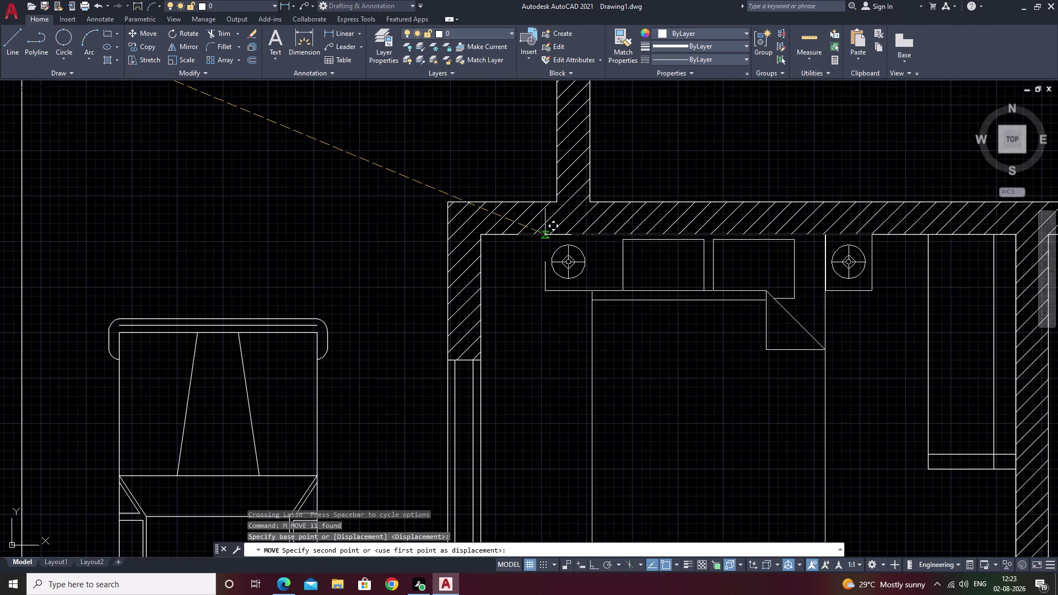
click(545, 235)
Pan around the floor plan and back toward the two remaining beds.
scroll(down, 3)
middle_drag(650, 384, 600, 250)
scroll(down, 3)
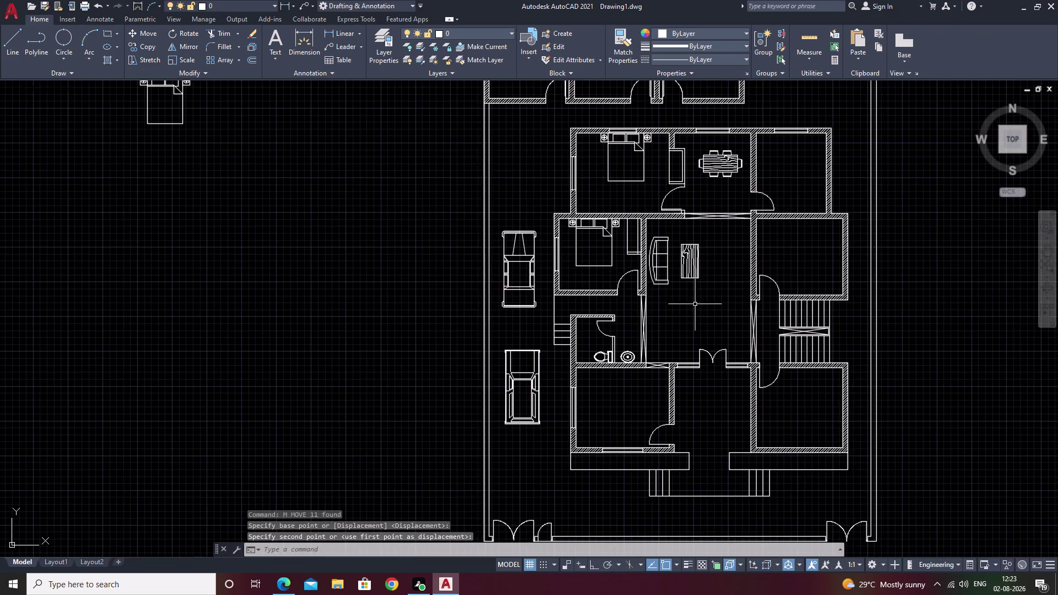
middle_drag(695, 304, 565, 353)
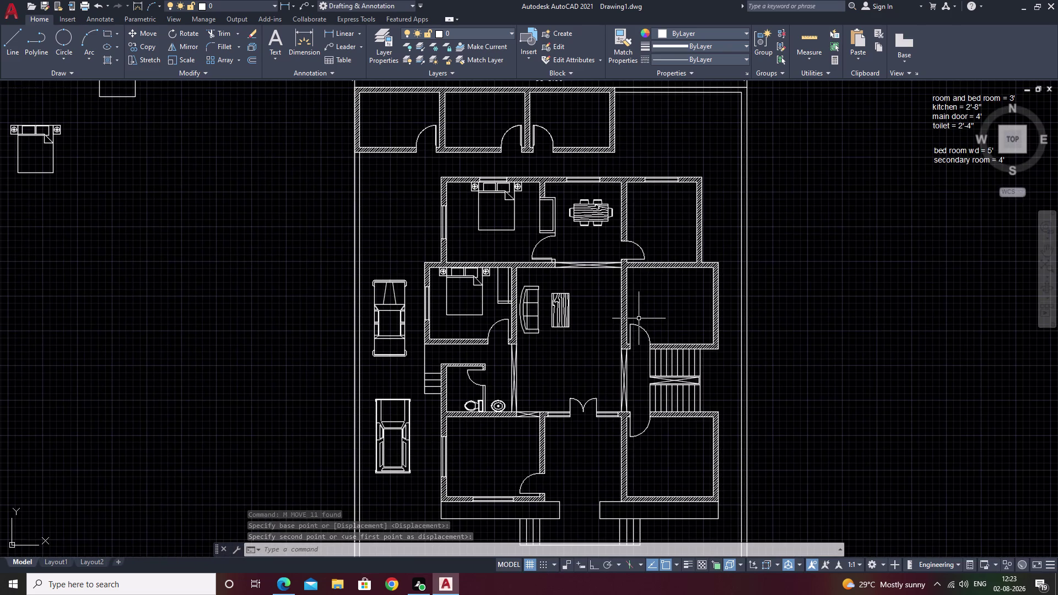
middle_drag(207, 260, 479, 330)
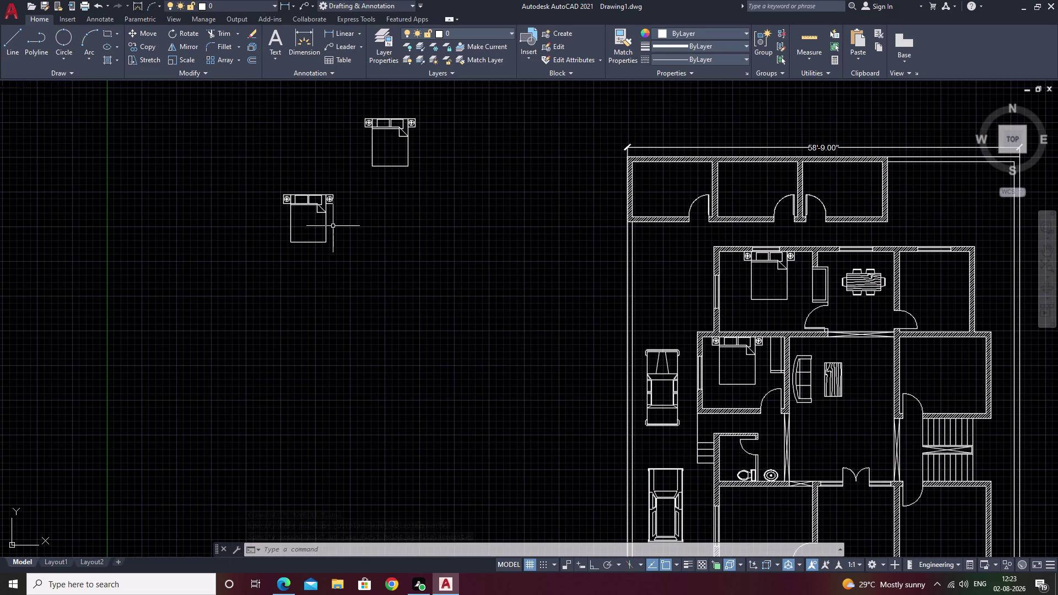
Rotate the lower spare bed set a quarter turn so its headboard faces right.
drag(329, 169, 387, 316)
key(e)
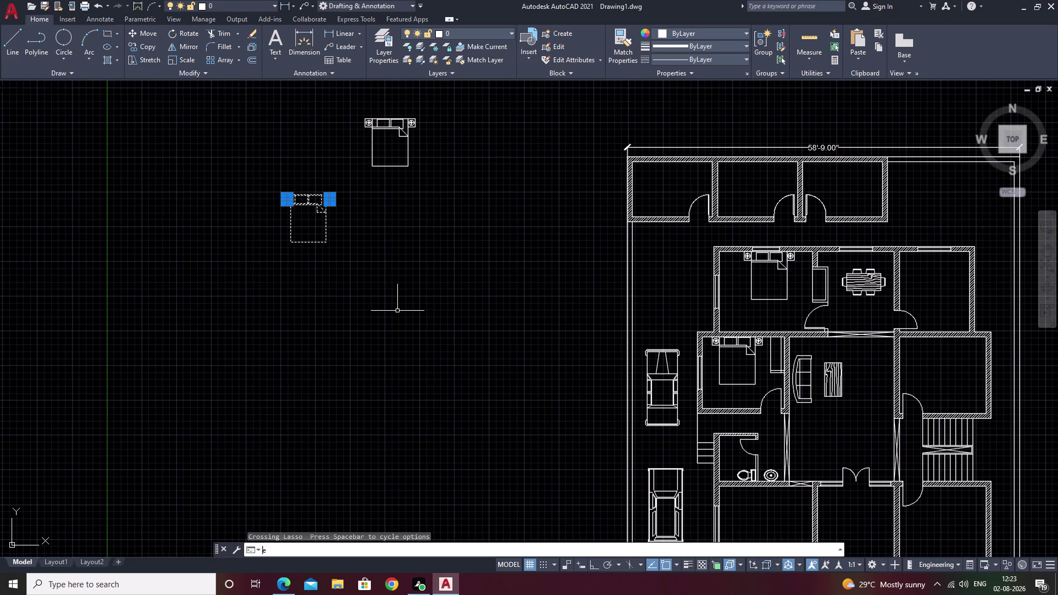
key(BackSpace)
text(ro)
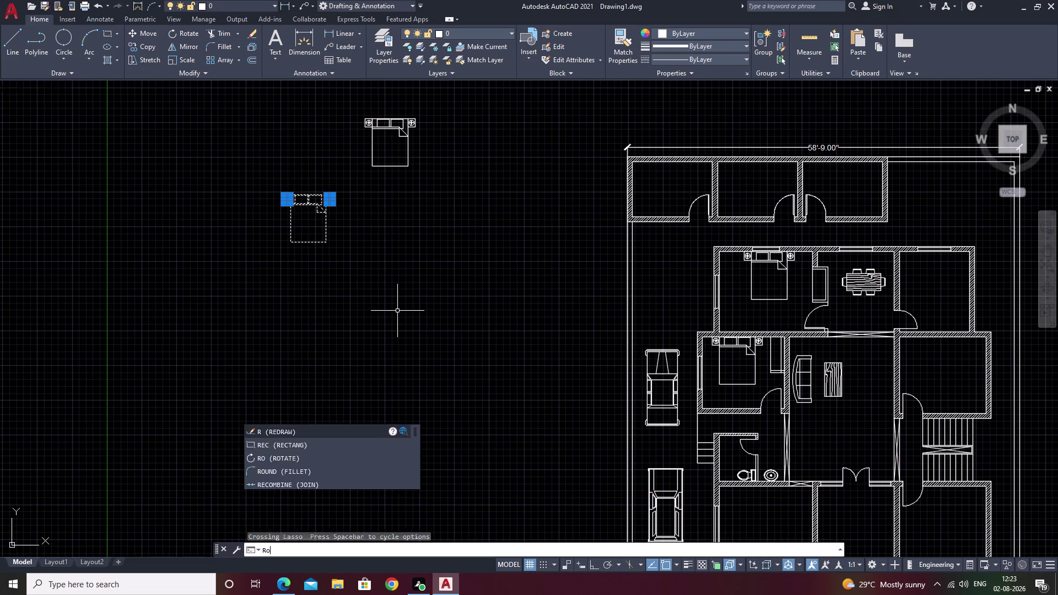
key(space)
scroll(up, 3)
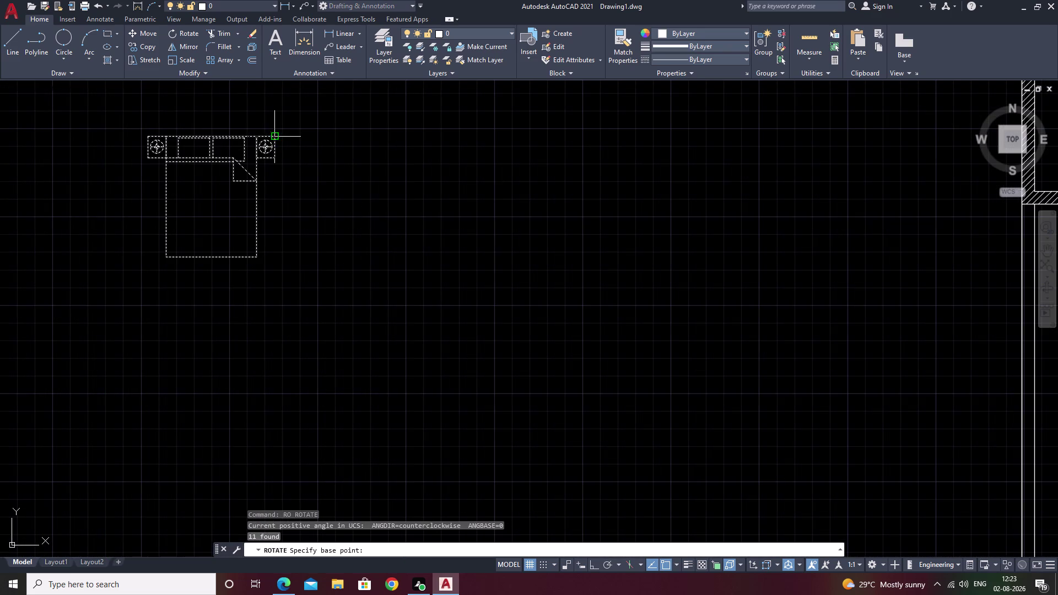
click(274, 135)
key(F8)
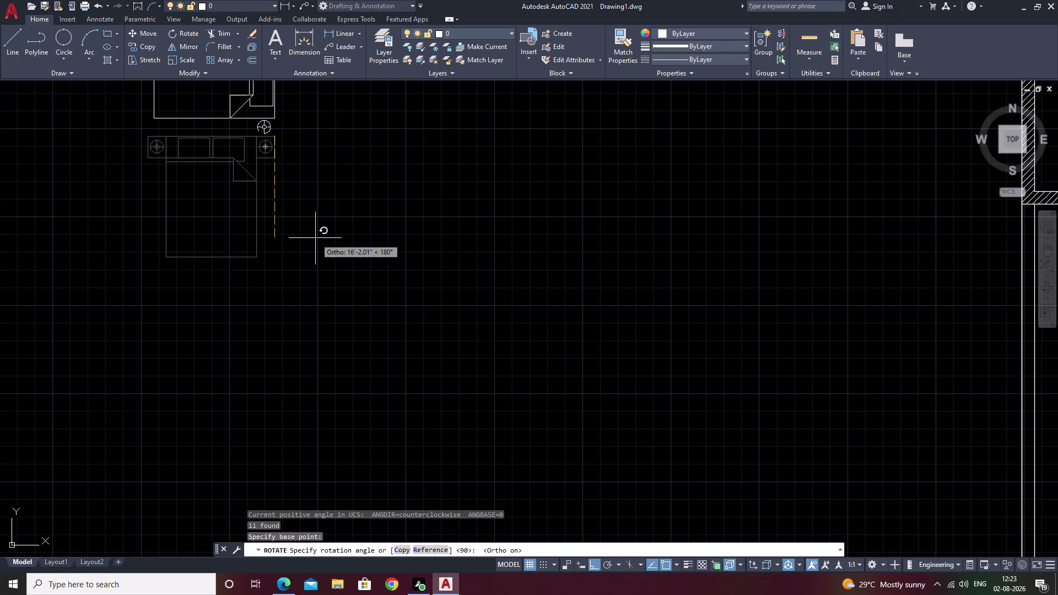
click(315, 238)
Rotate the upper spare bed set a quarter turn so its headboard faces right.
middle_drag(384, 250, 339, 594)
drag(412, 324, 406, 323)
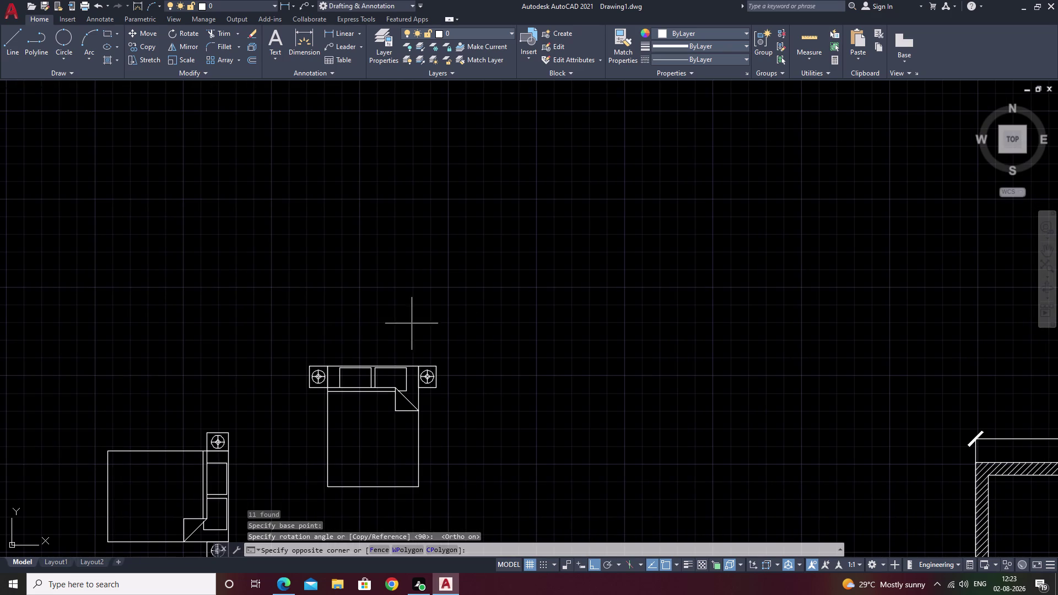
drag(406, 324, 454, 545)
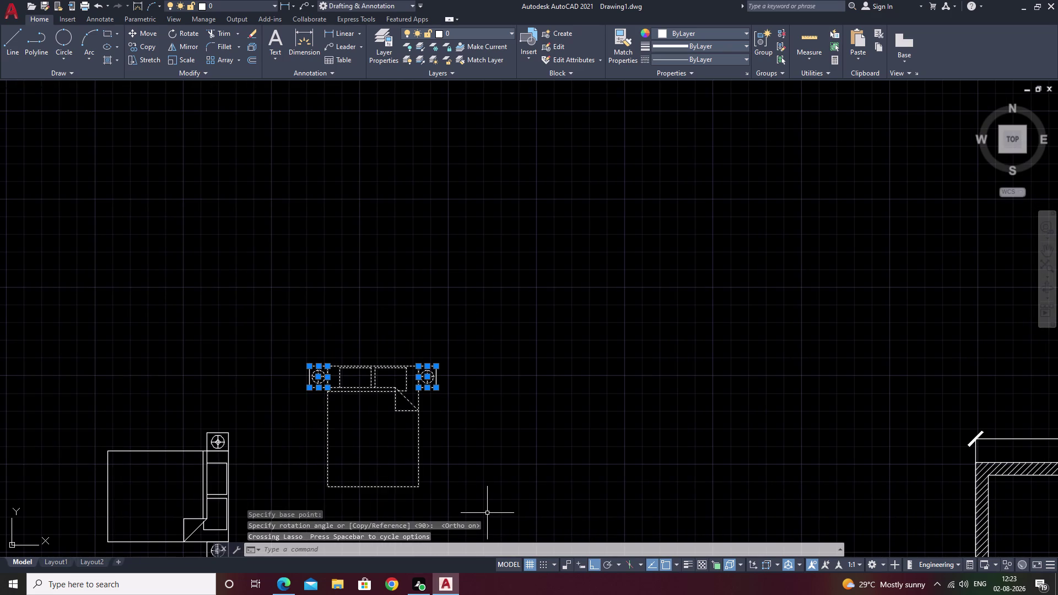
key(space)
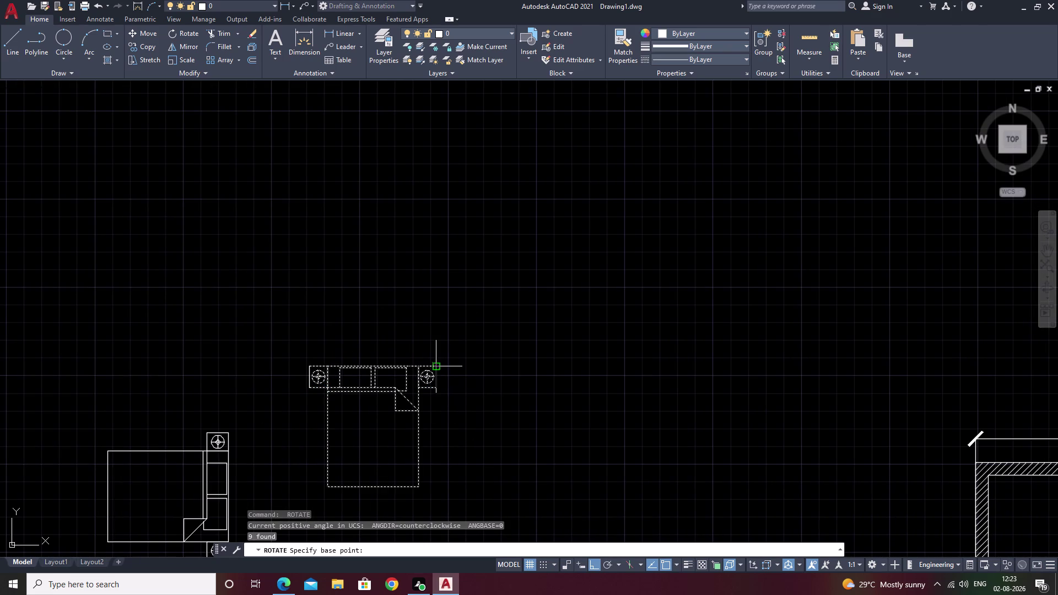
key(Escape)
drag(468, 338, 504, 453)
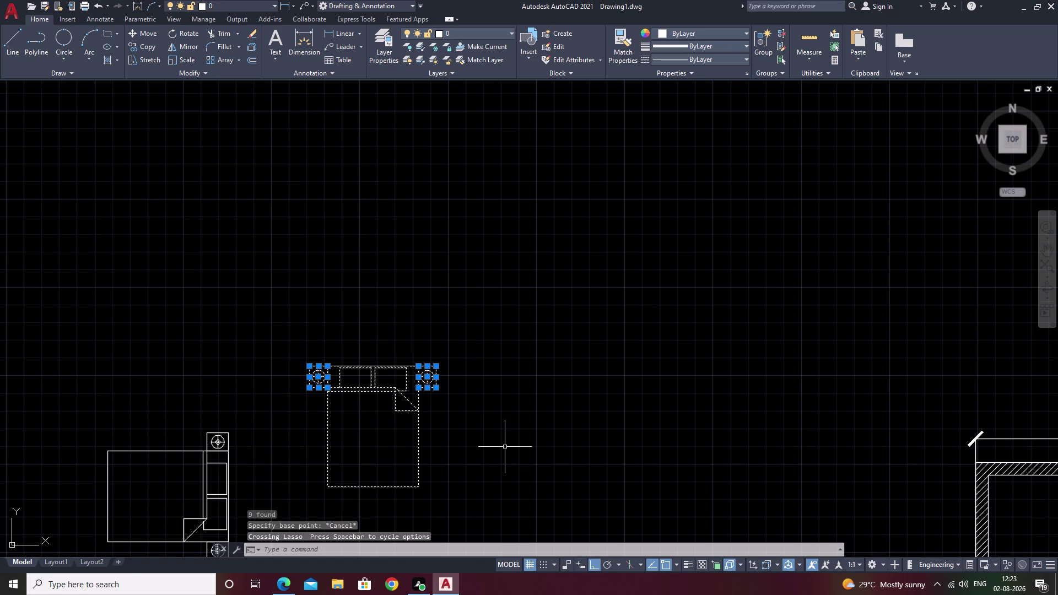
key(space)
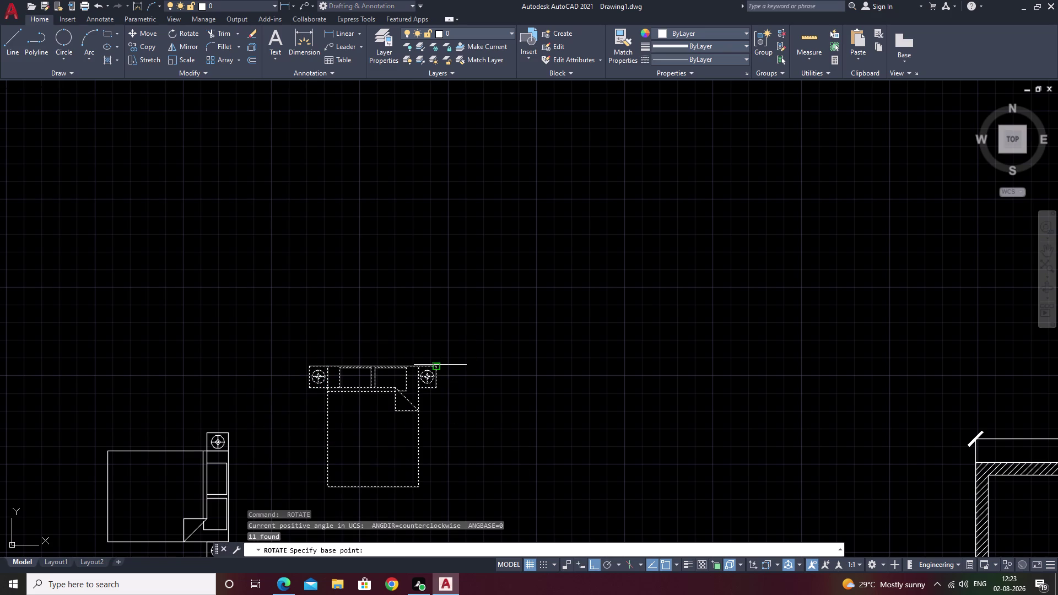
click(439, 364)
click(495, 464)
scroll(down, 3)
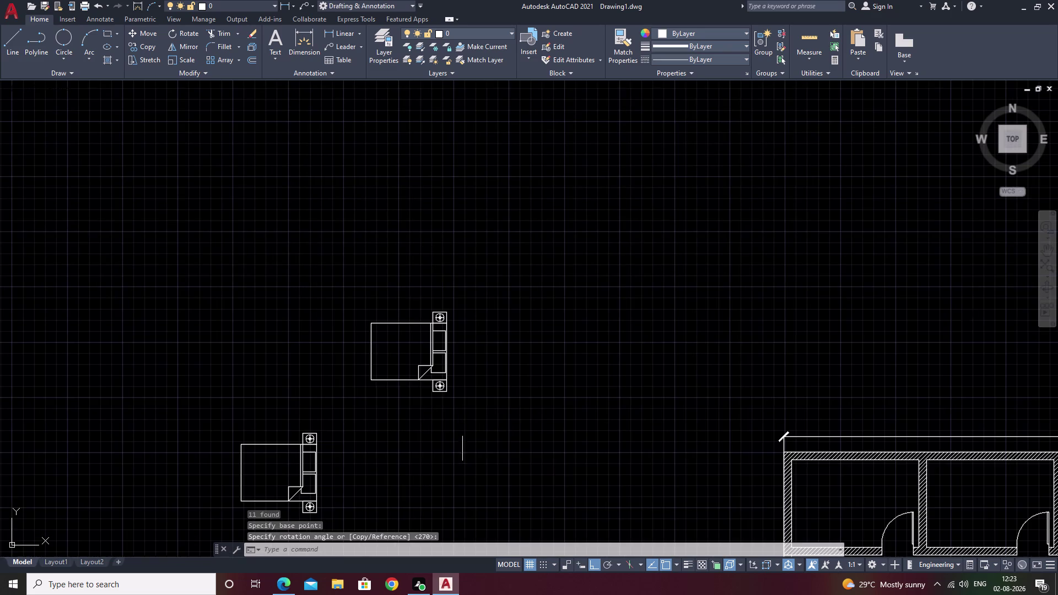
Begin moving the rotated upper bed set by picking its reference point.
drag(480, 285, 490, 464)
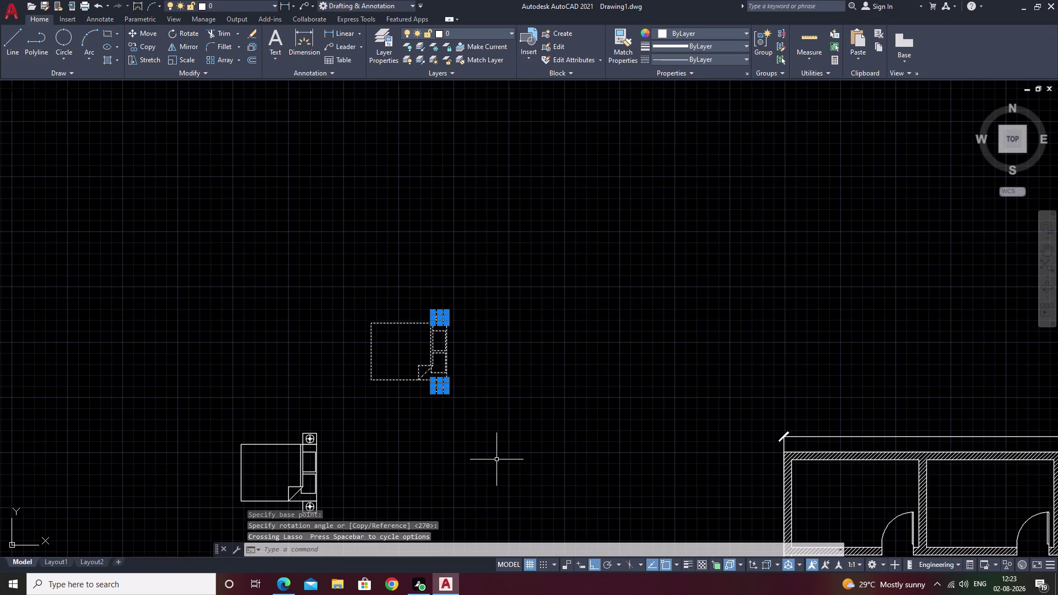
text(m)
key(space)
click(448, 394)
scroll(down, 3)
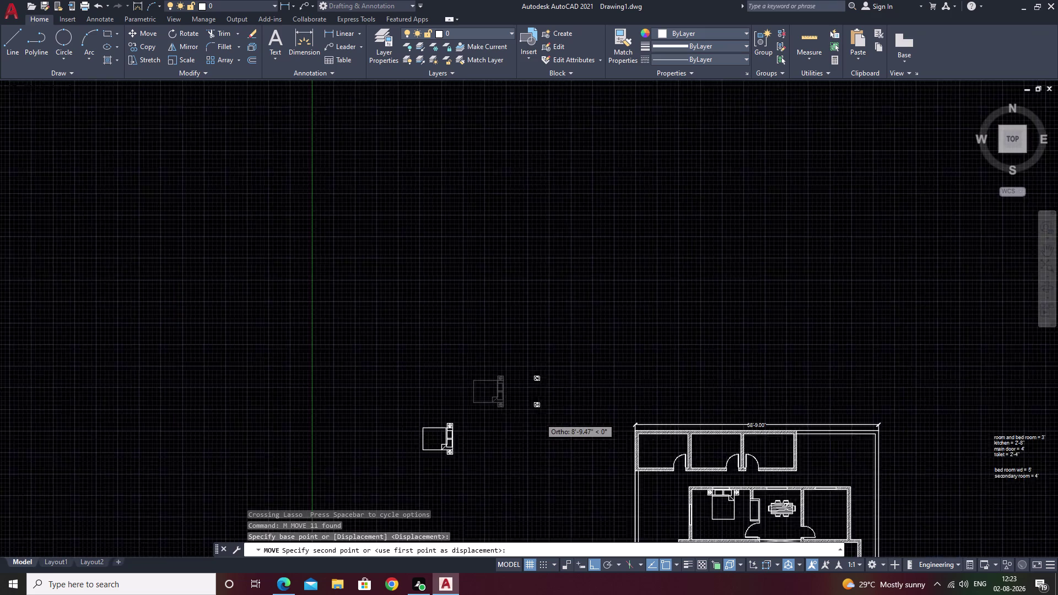
Place the first bed set against the right wall of a right-hand bedroom.
middle_drag(571, 428, 312, 345)
key(F8)
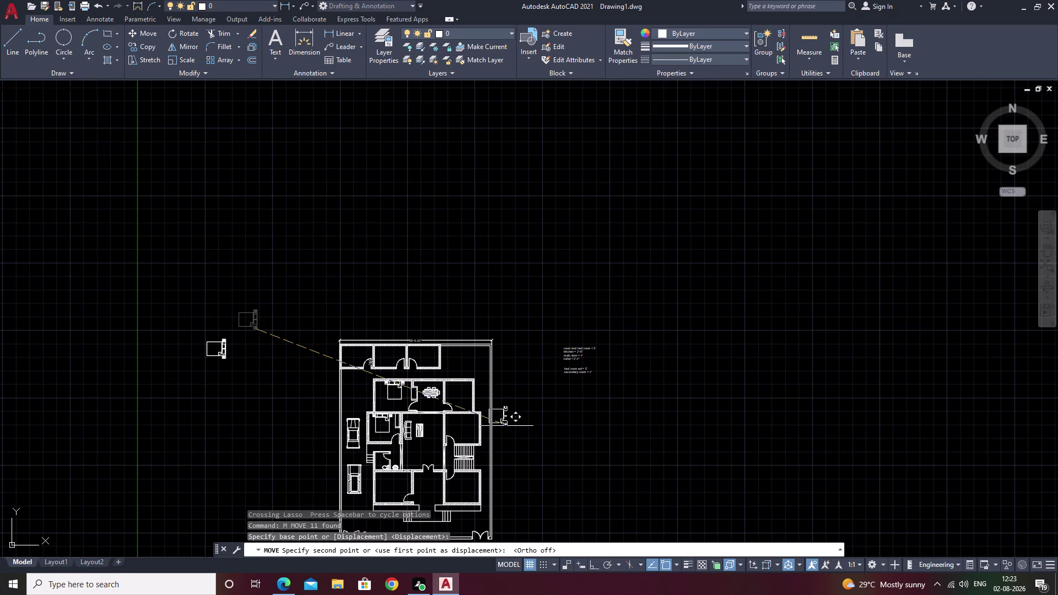
middle_drag(516, 442, 514, 383)
scroll(up, 3)
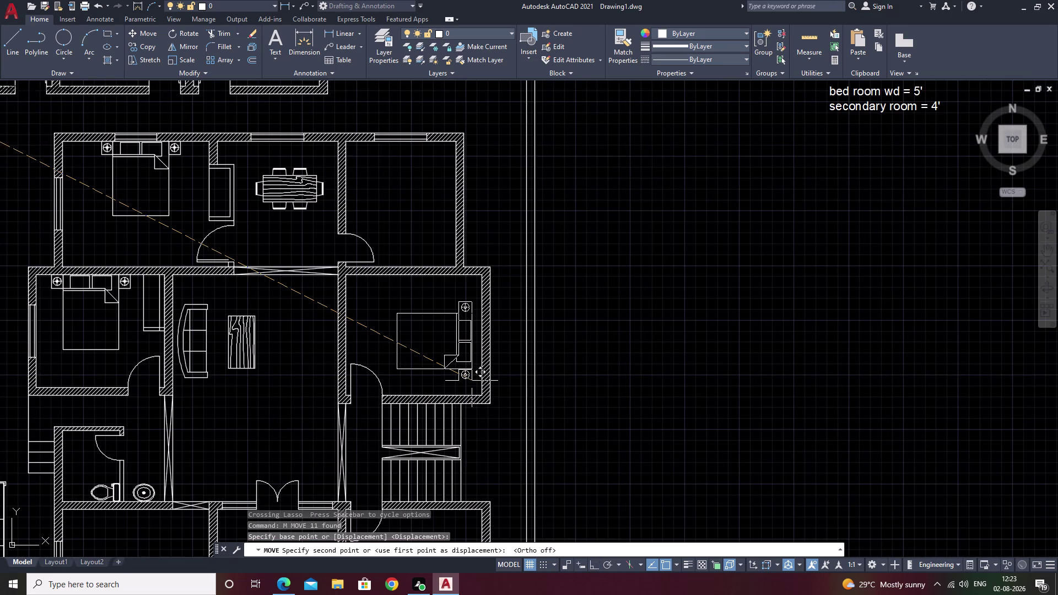
scroll(up, 3)
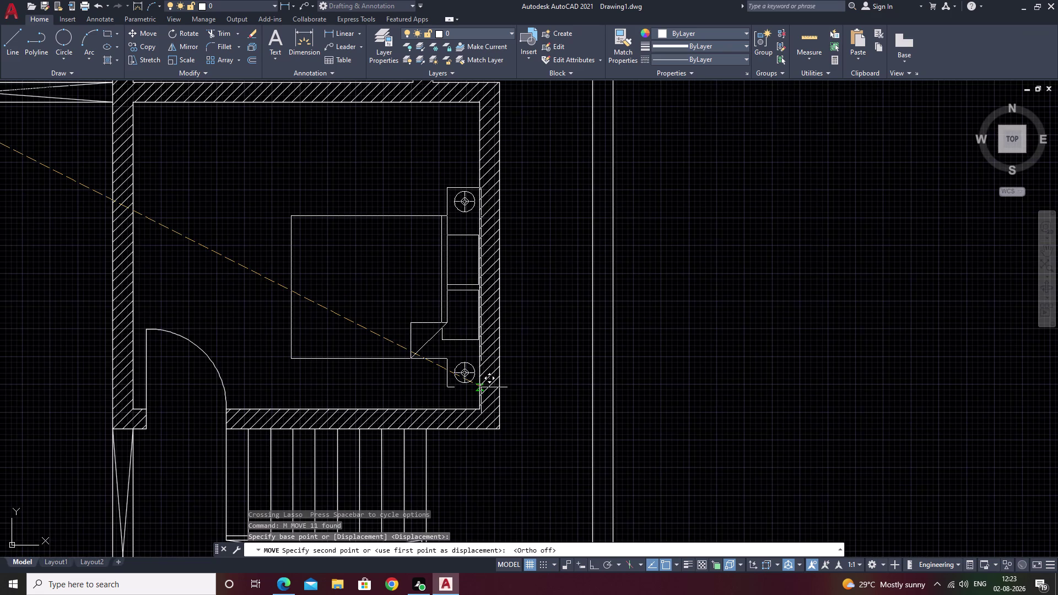
click(480, 342)
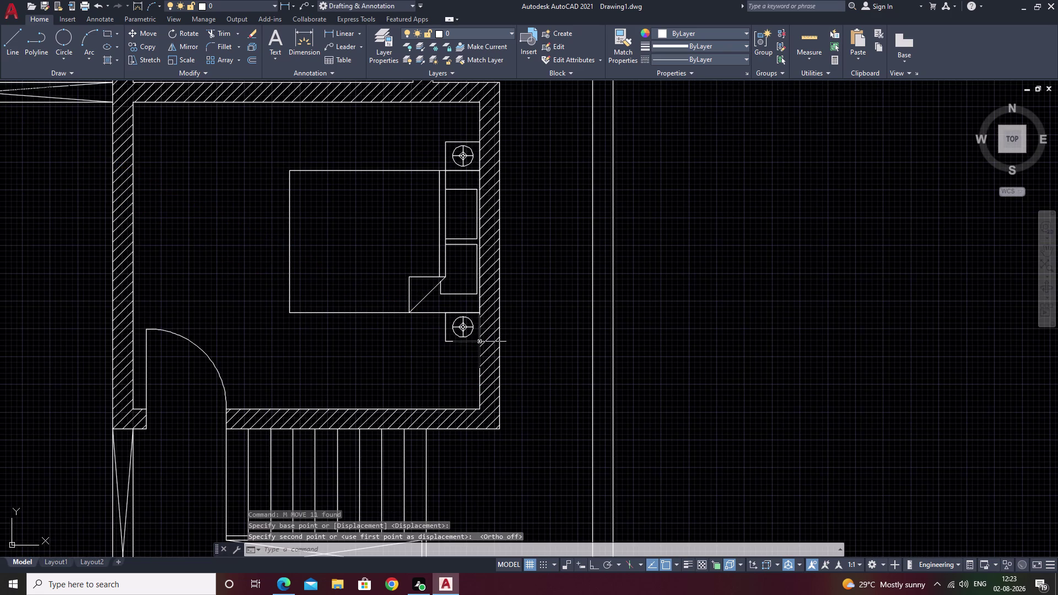
Select the remaining bed set and start moving it from a reference point.
middle_drag(317, 386, 644, 371)
scroll(down, 3)
middle_drag(296, 396, 579, 396)
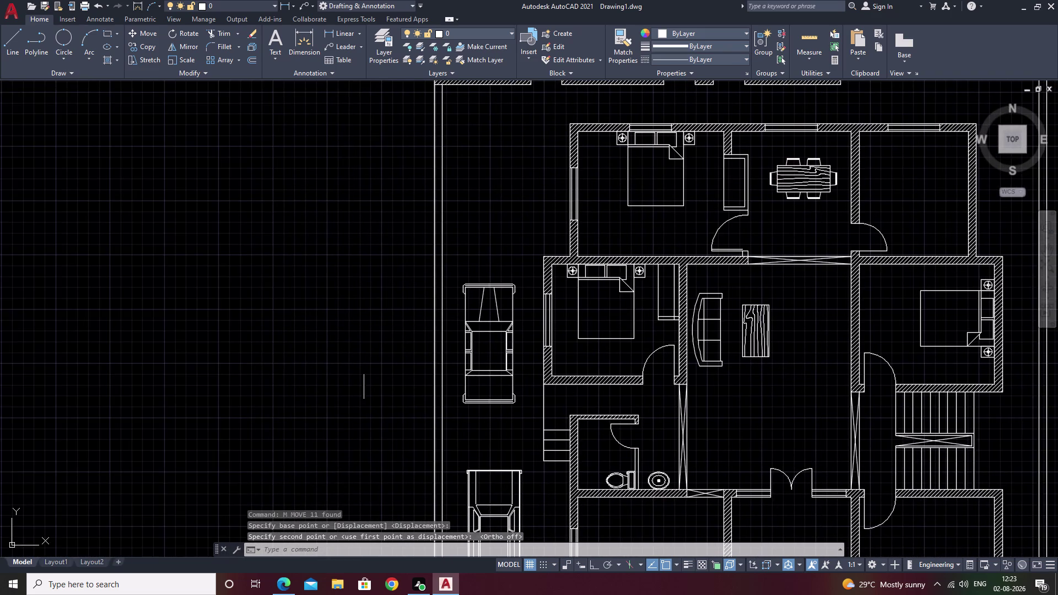
middle_drag(308, 368, 483, 375)
scroll(up, 3)
scroll(down, 3)
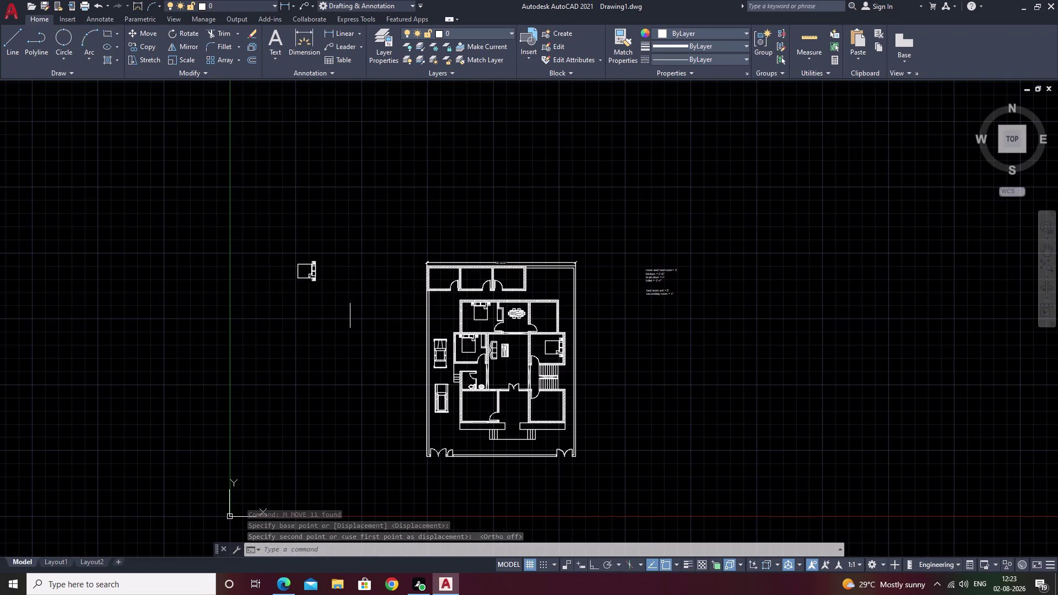
drag(336, 245, 334, 334)
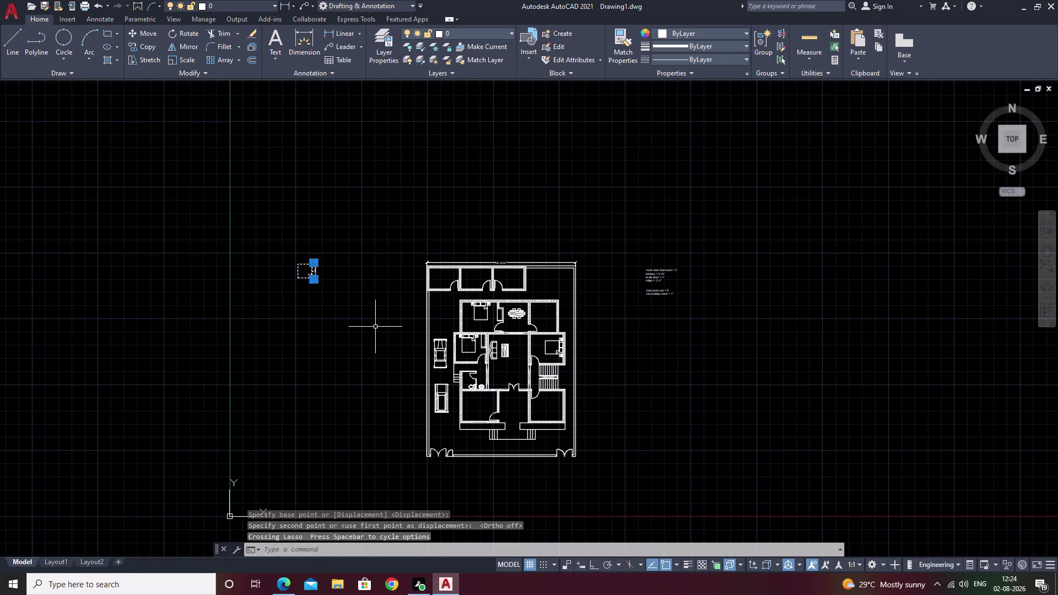
text(m)
key(space)
scroll(up, 3)
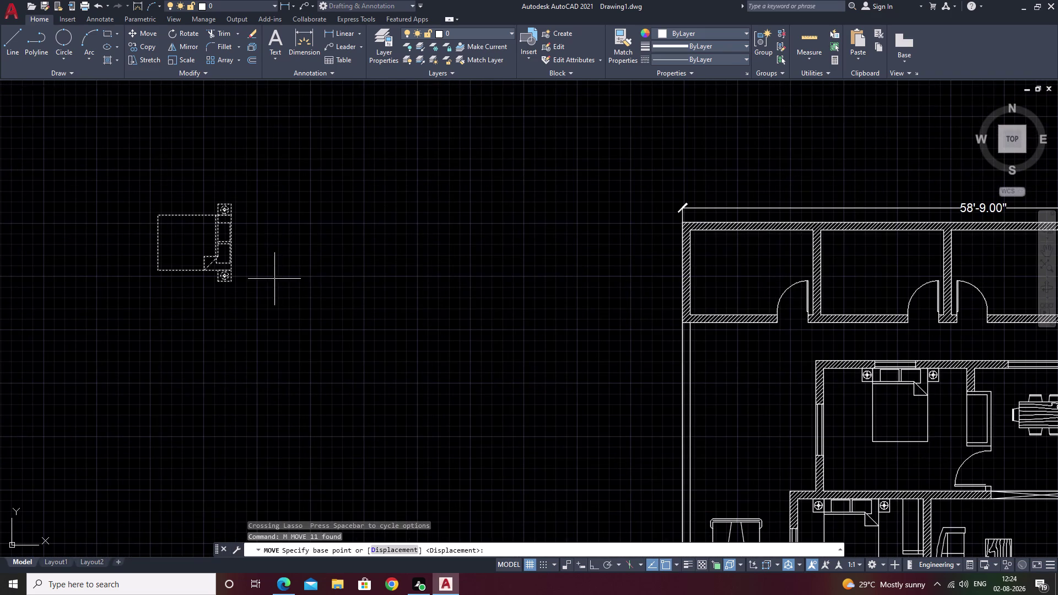
scroll(up, 3)
click(236, 288)
Drop the second bed set against the right wall of the lower right bedroom.
scroll(down, 3)
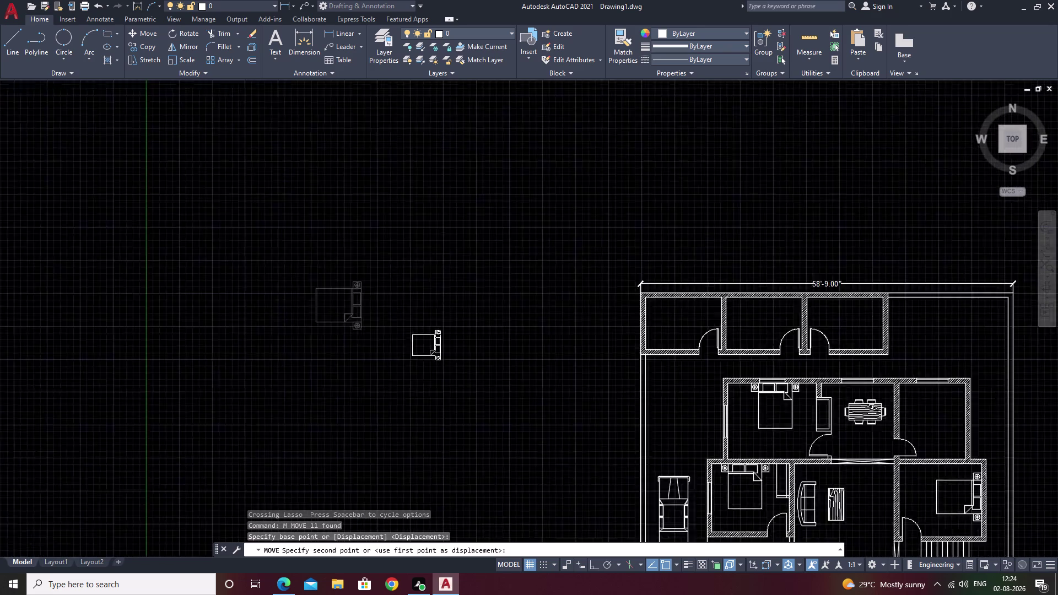
scroll(down, 3)
middle_drag(458, 385, 437, 293)
scroll(up, 3)
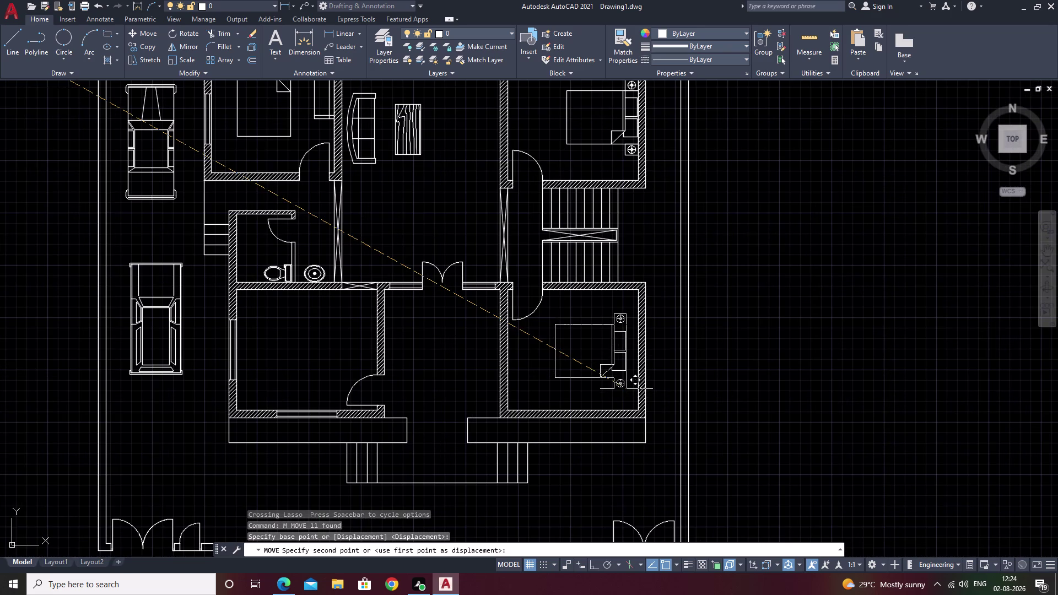
scroll(up, 3)
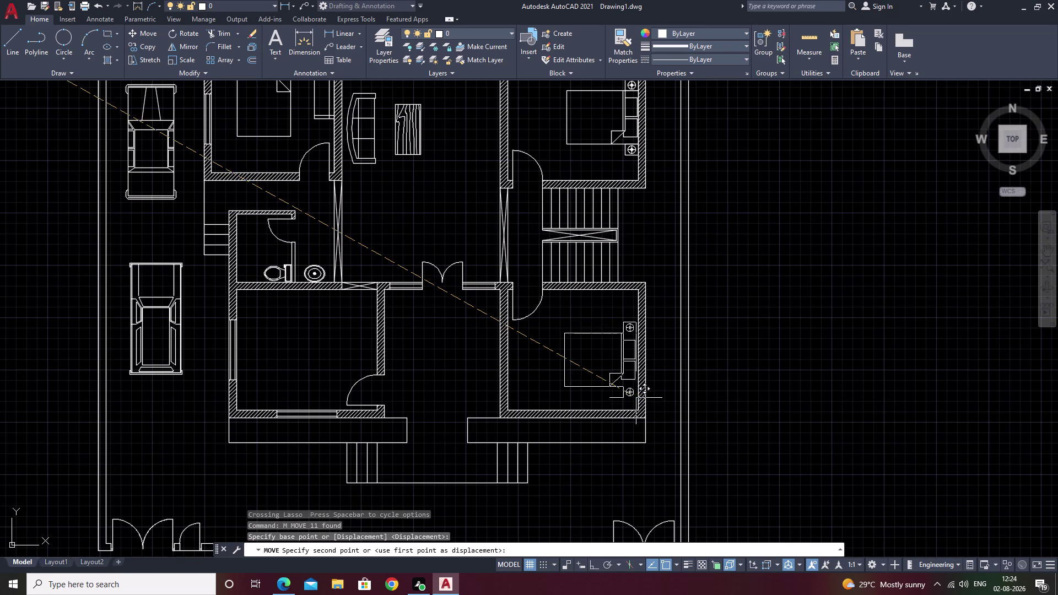
scroll(up, 3)
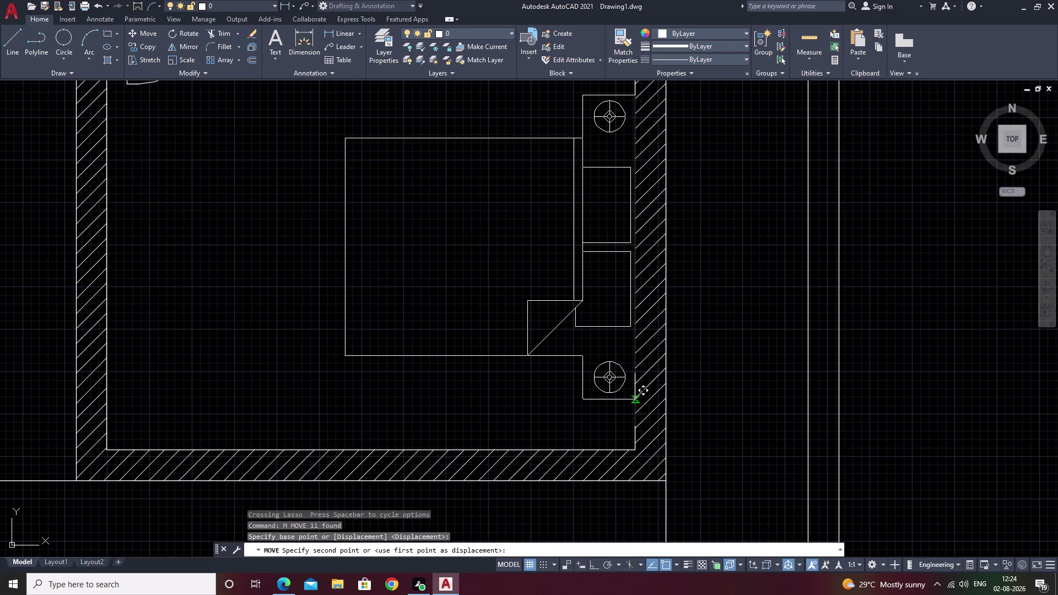
click(635, 400)
scroll(down, 3)
middle_drag(454, 387, 591, 440)
key(Escape)
scroll(down, 3)
middle_drag(303, 311, 402, 335)
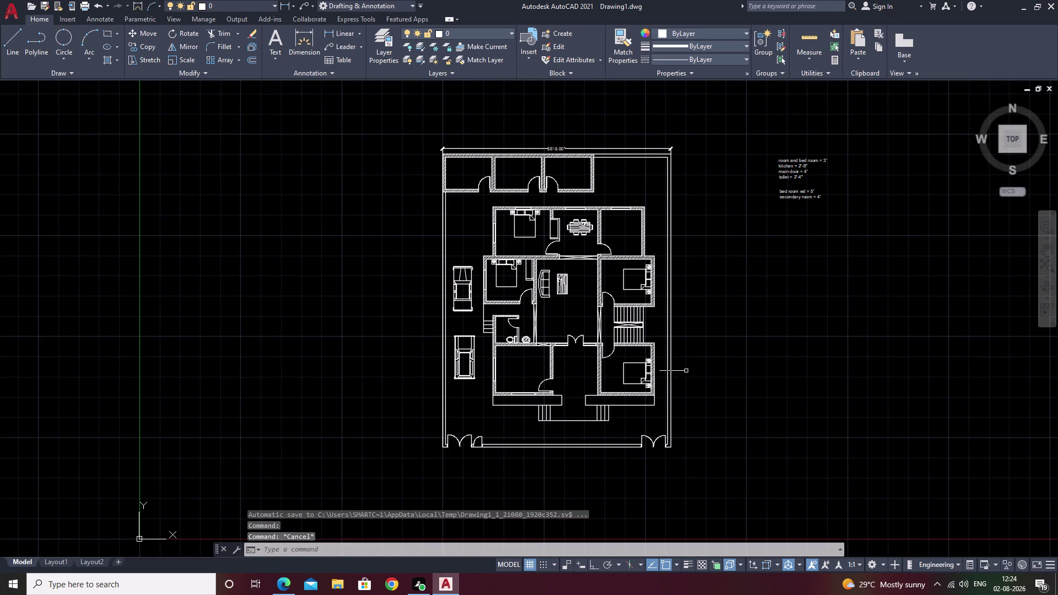
middle_drag(715, 364, 719, 344)
scroll(up, 3)
At the top of the plan, start an offset of 6, then cancel it.
scroll(down, 3)
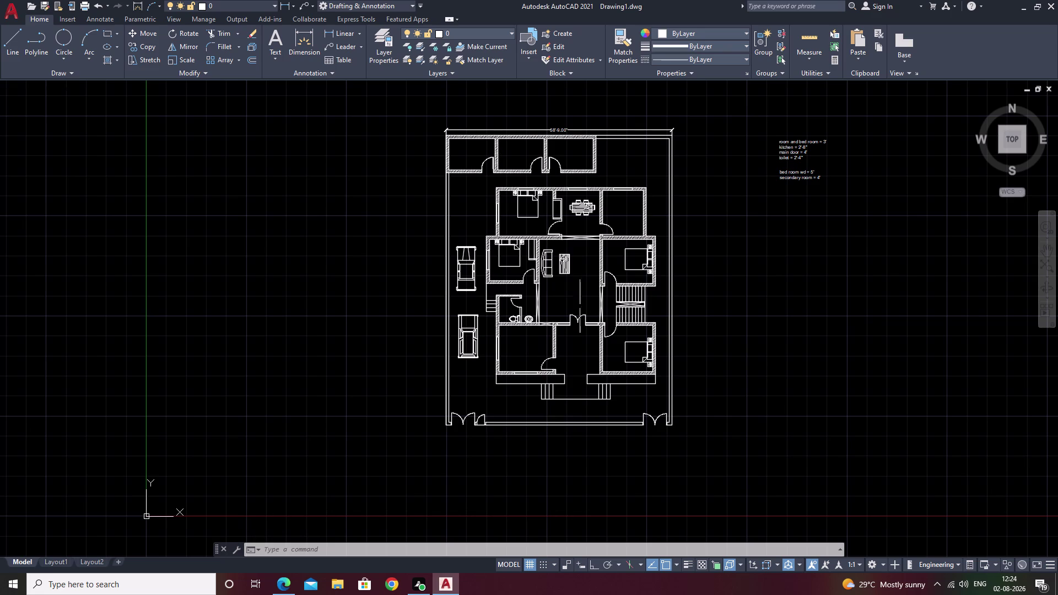
scroll(up, 3)
middle_drag(536, 337, 706, 211)
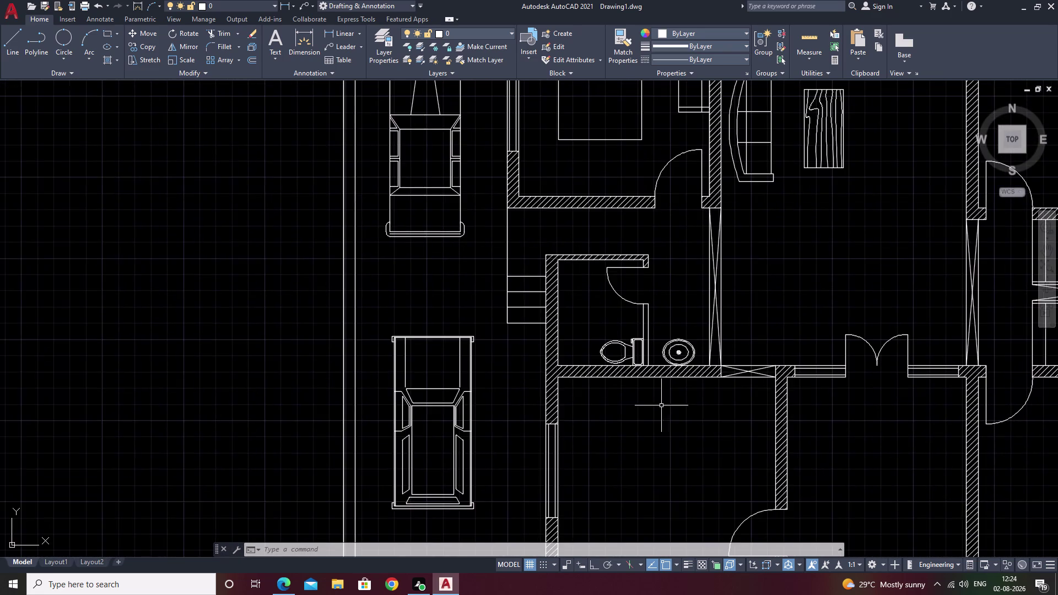
middle_drag(651, 411, 678, 334)
middle_drag(692, 387, 367, 594)
scroll(down, 3)
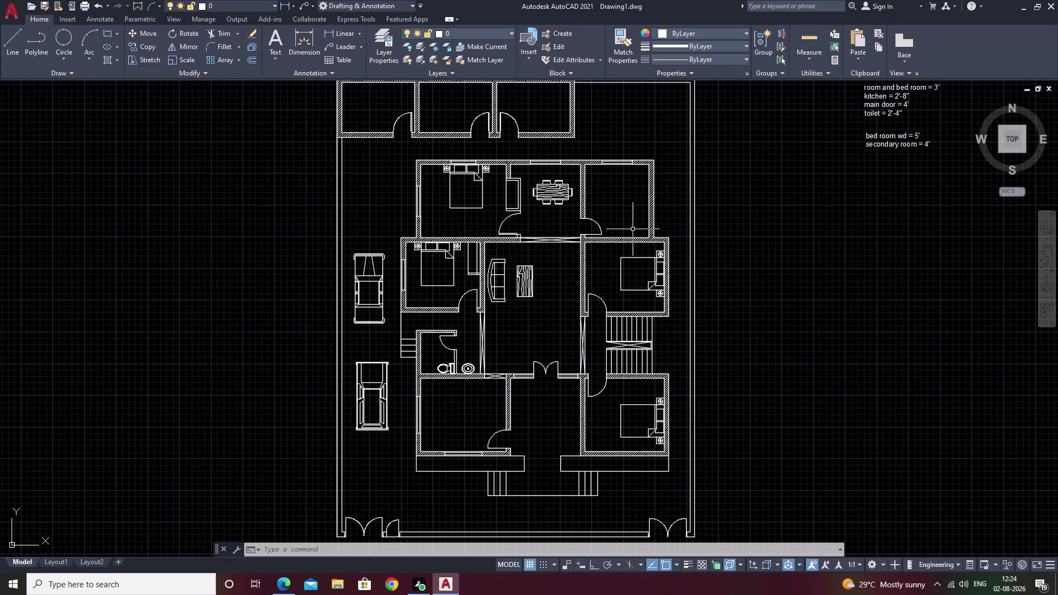
middle_drag(625, 204, 569, 389)
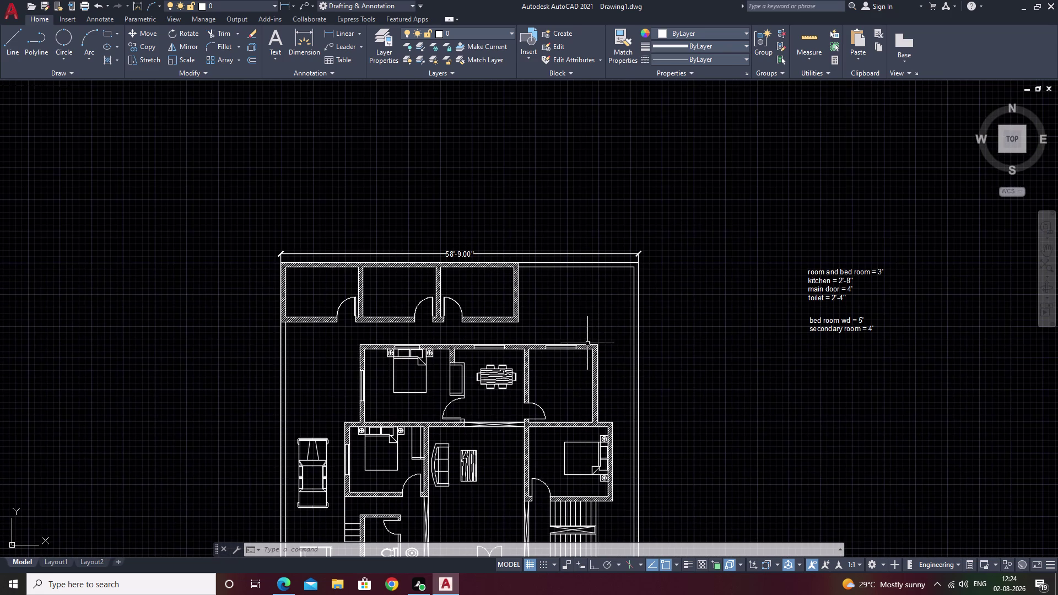
text(o)
key(space)
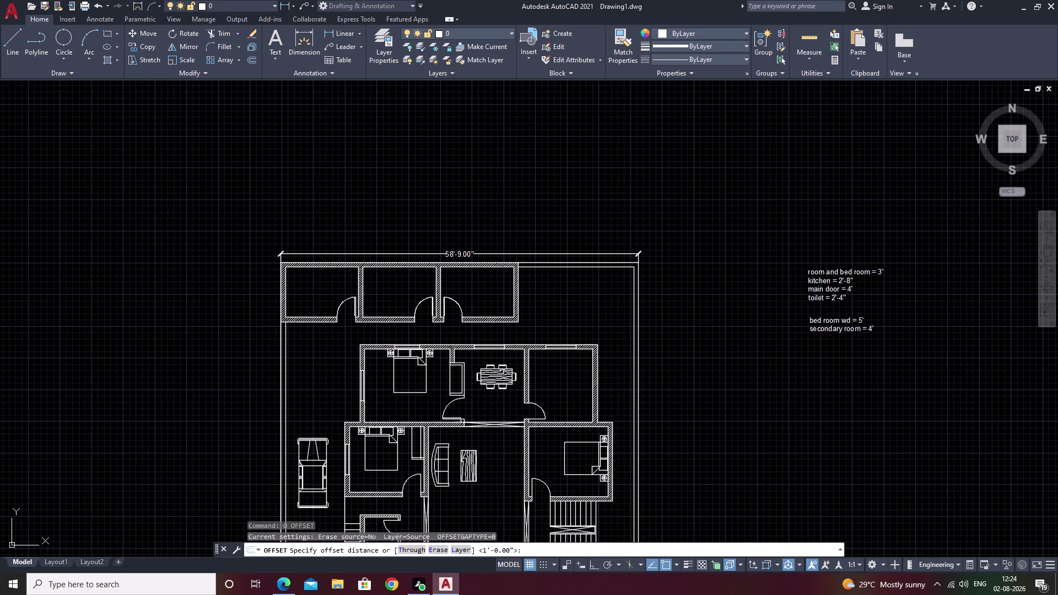
text(6)
key(space)
scroll(up, 3)
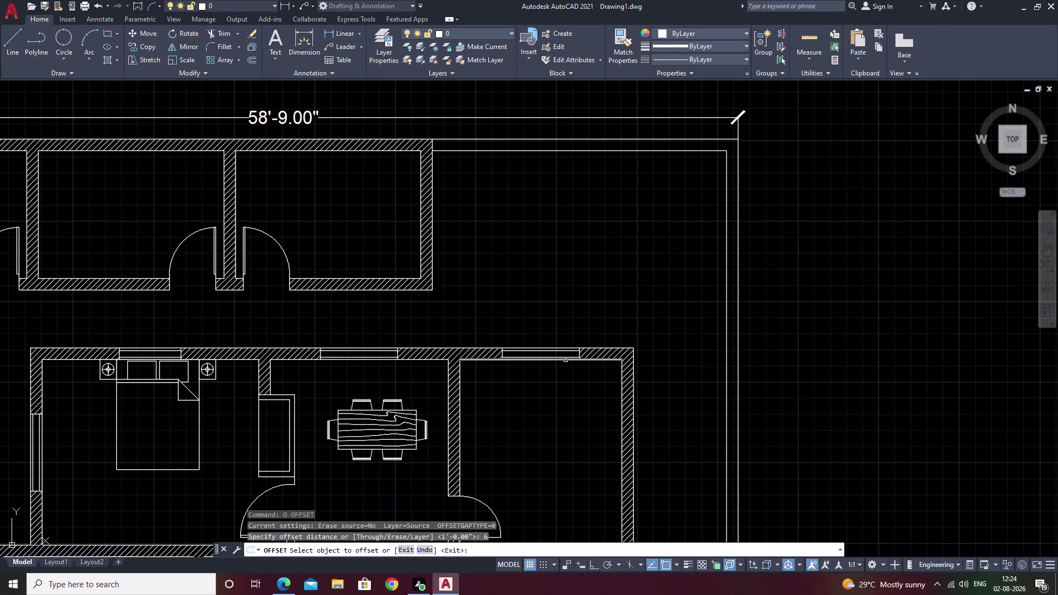
key(Escape)
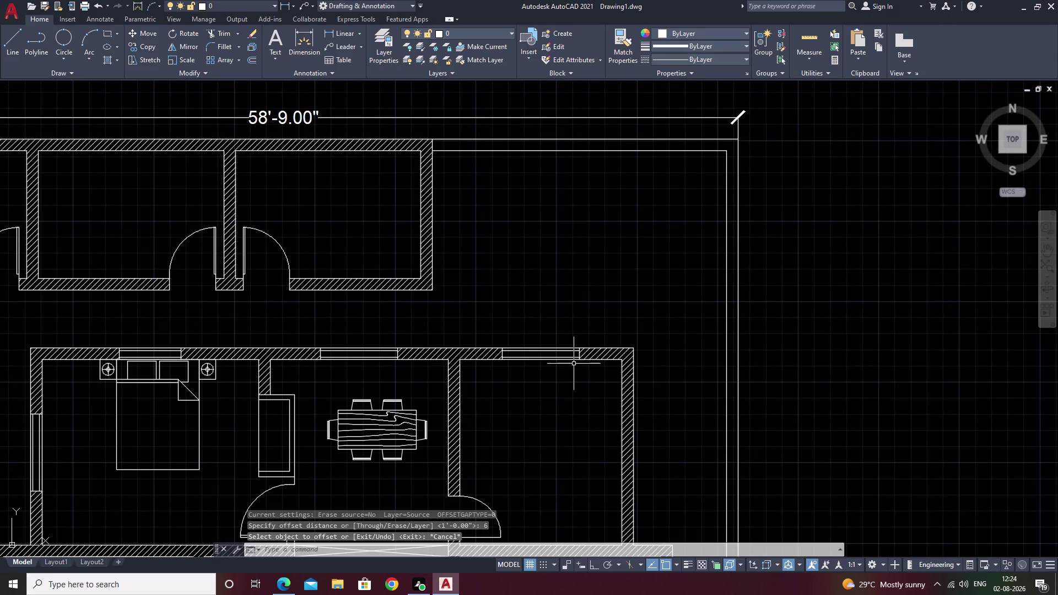
Retry the offset with a 3' distance, then cancel it.
key(space)
text(3)
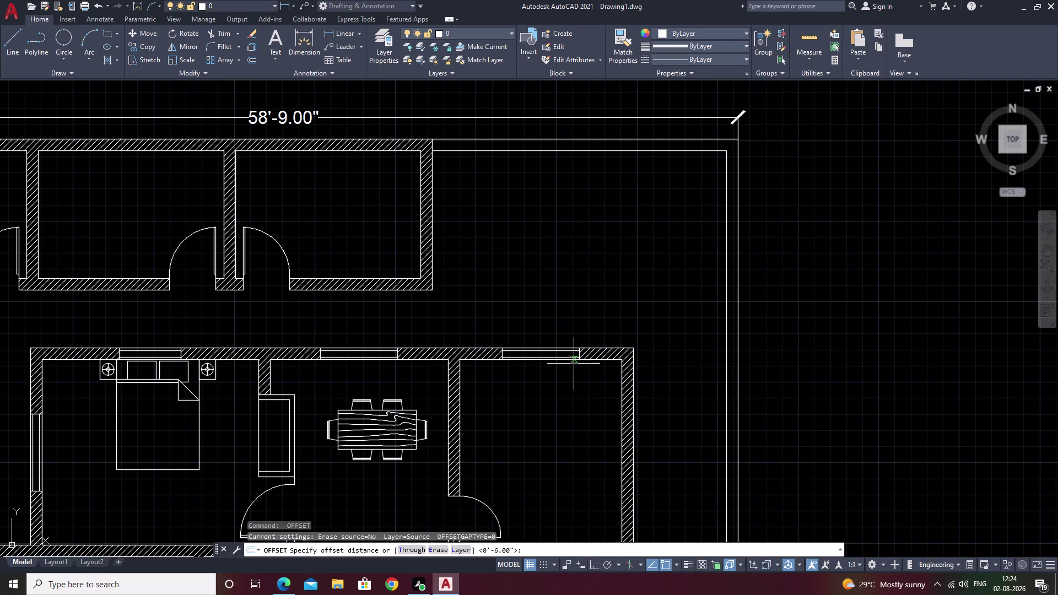
text(')
key(space)
key(Escape)
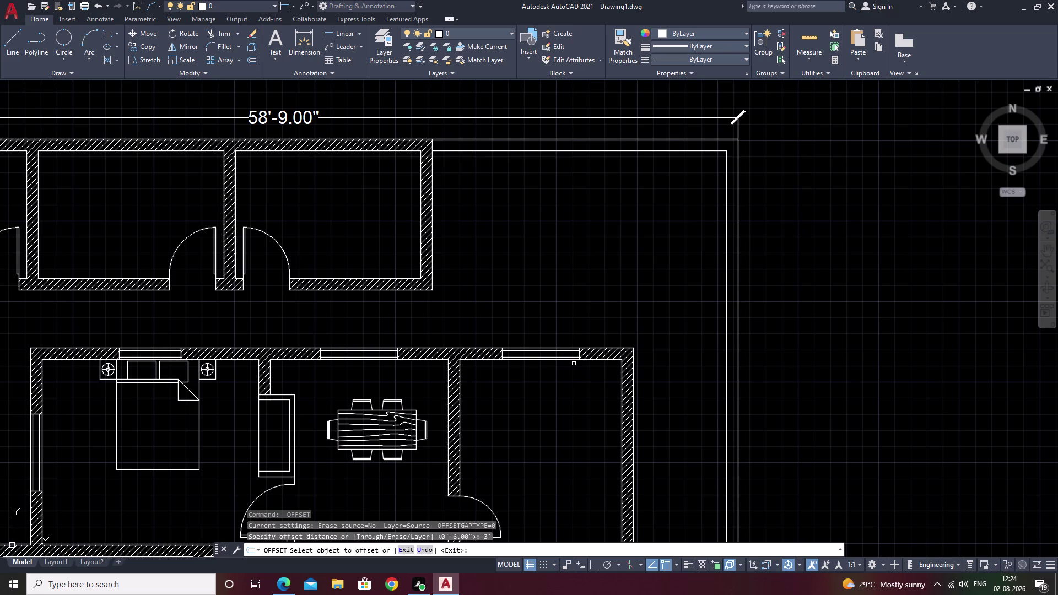
Offset the upper-right room's wall lines 2' into the room.
key(space)
text(2)
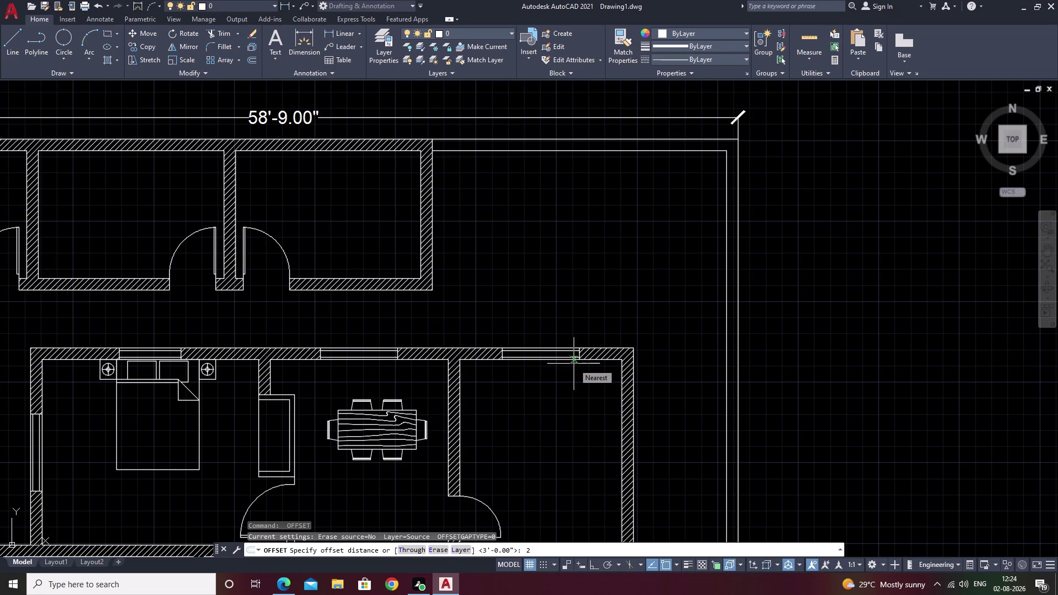
text(')
key(space)
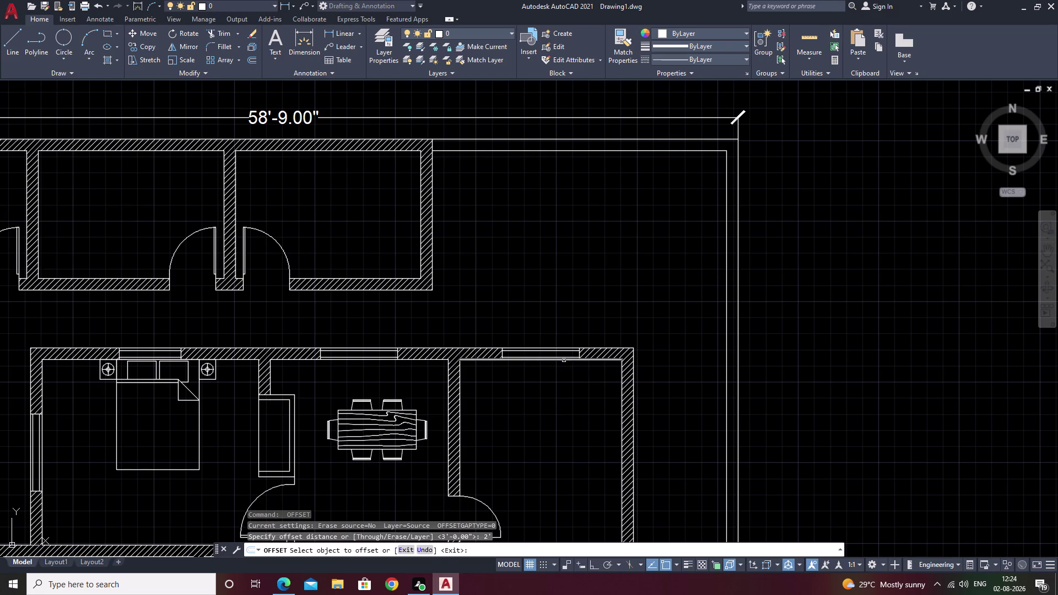
click(563, 360)
double_click(559, 421)
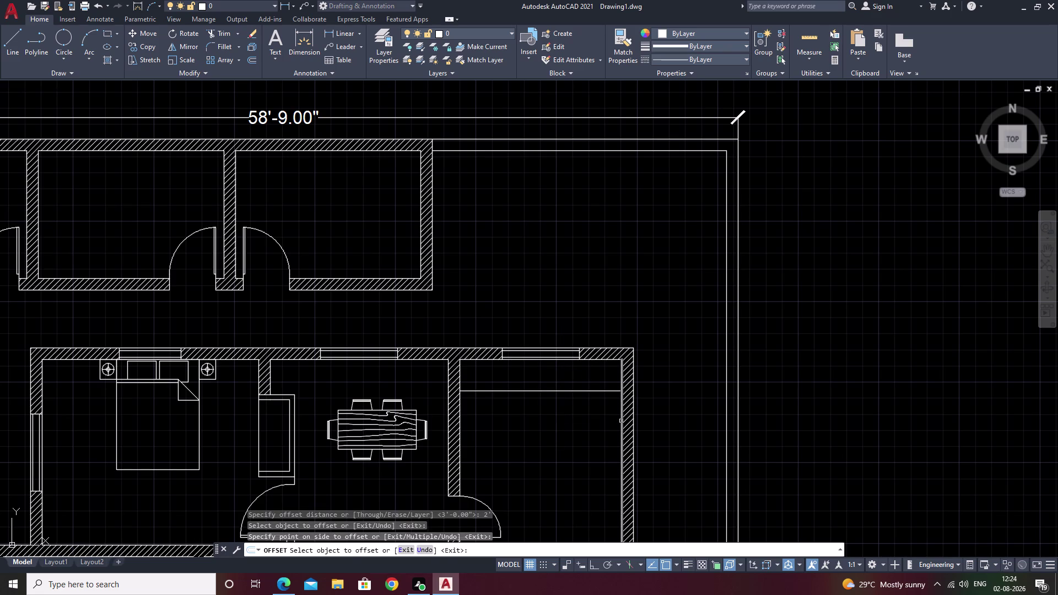
click(621, 421)
click(576, 429)
key(Escape)
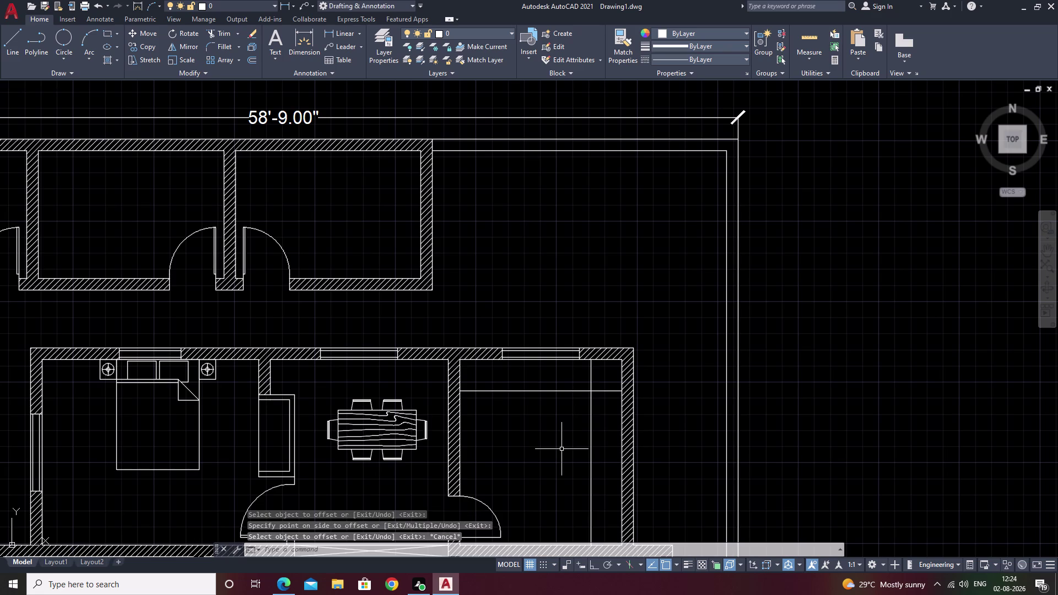
Begin trimming the offset lines with a fence sweep.
text(tr)
key(space)
drag(574, 387, 609, 422)
scroll(down, 3)
middle_drag(583, 485, 589, 414)
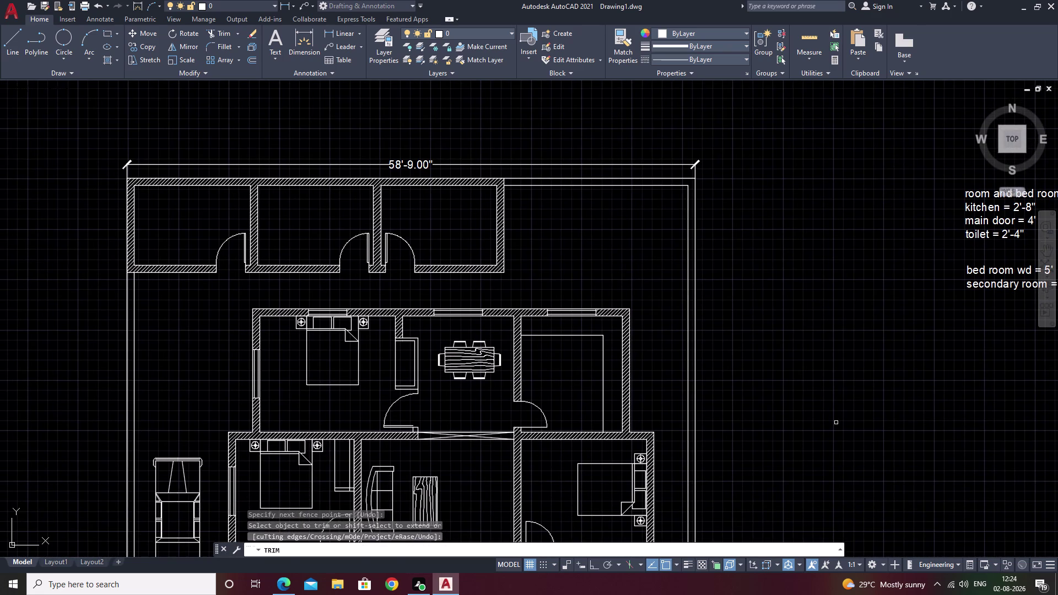
middle_drag(802, 449, 807, 396)
scroll(down, 3)
key(Escape)
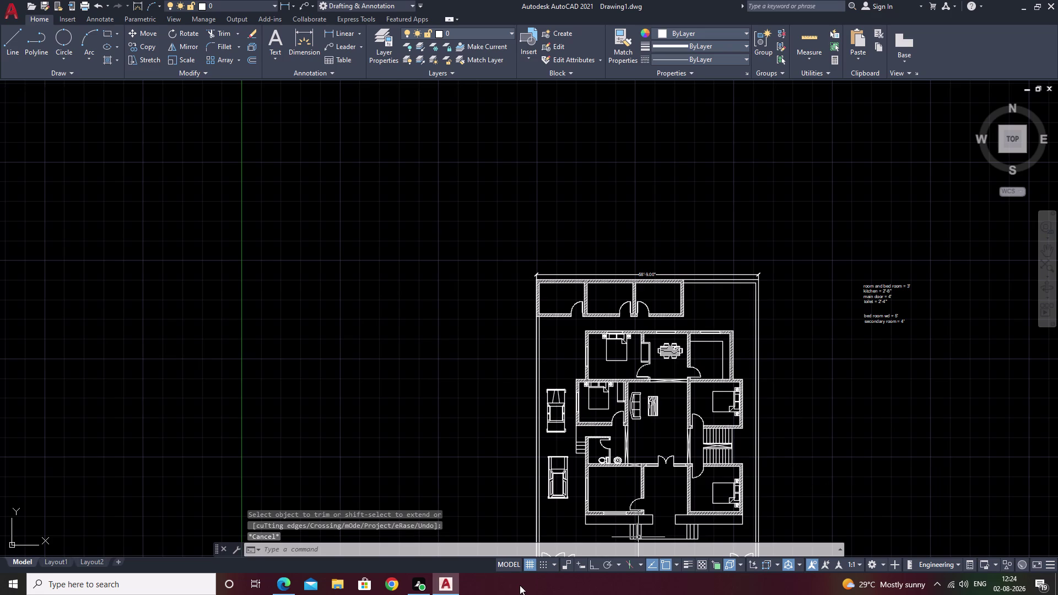
key(space)
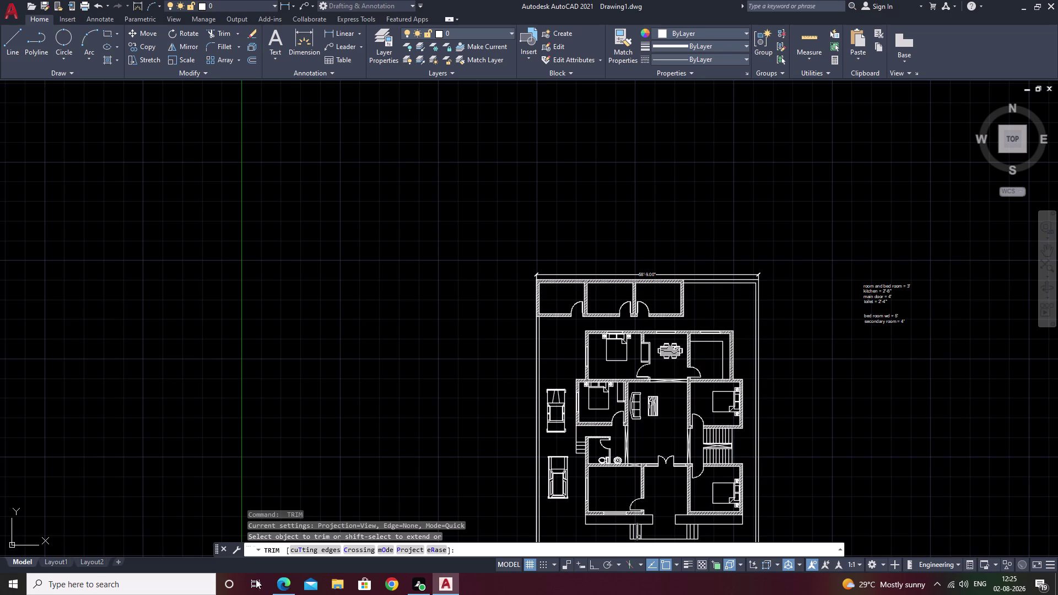
middle_drag(851, 431, 798, 379)
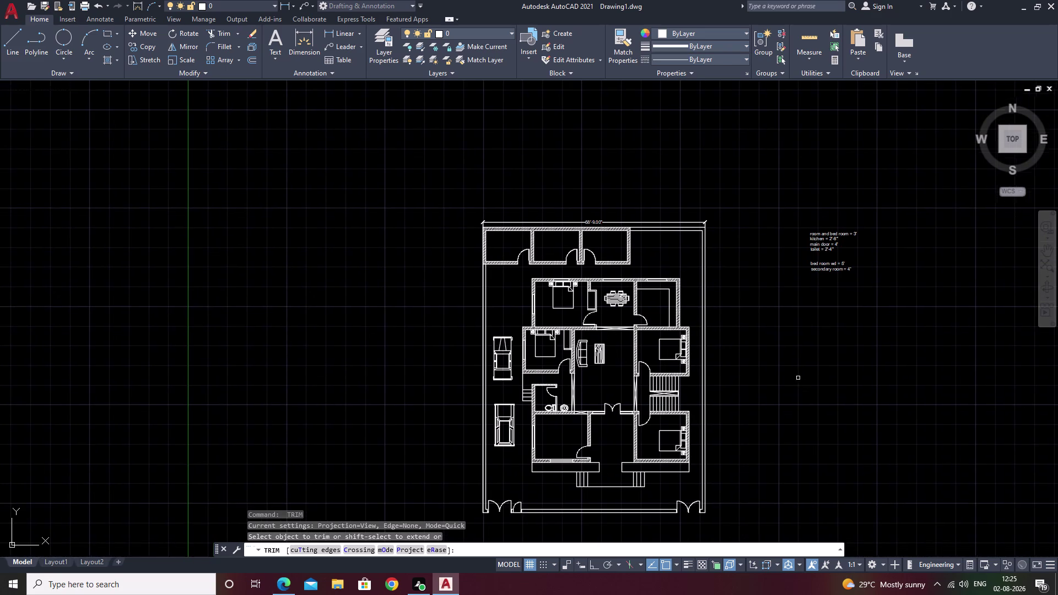
key(Escape)
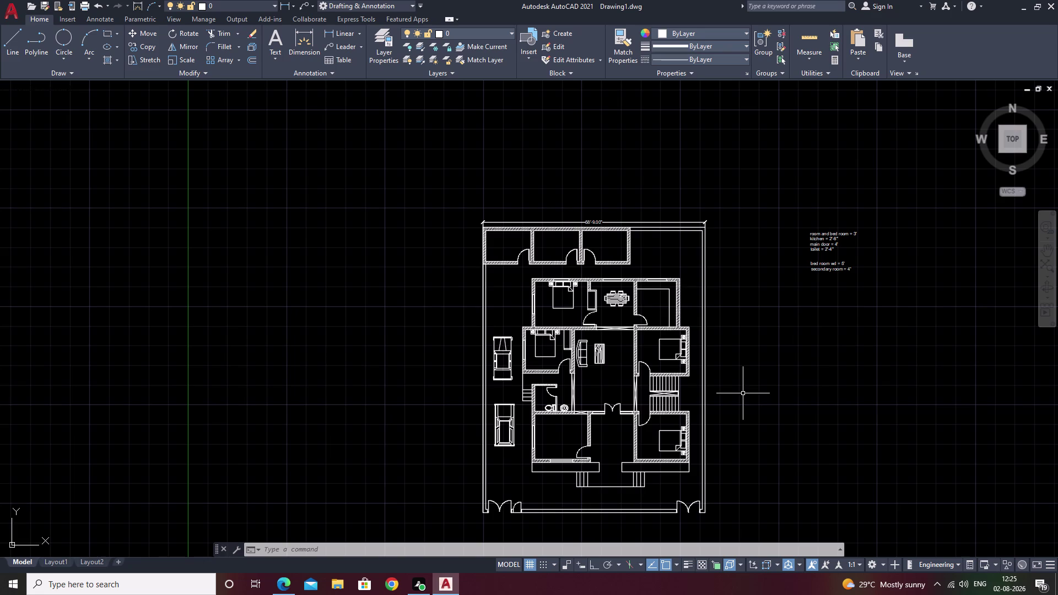
scroll(up, 3)
middle_drag(589, 397, 516, 205)
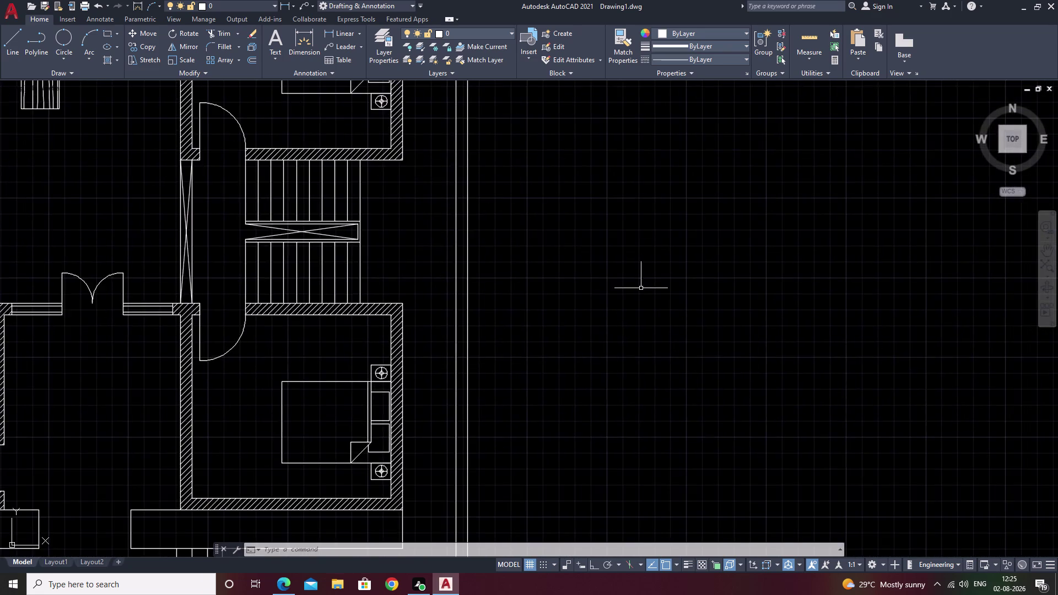
middle_drag(637, 294, 566, 202)
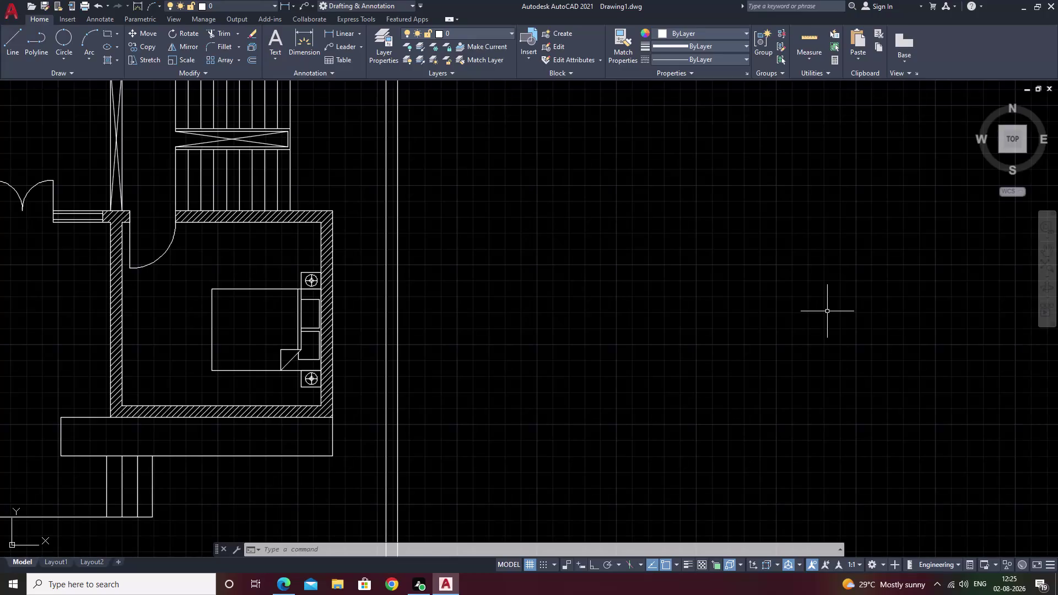
Regenerate the drawing display with REGEN.
text(re)
key(space)
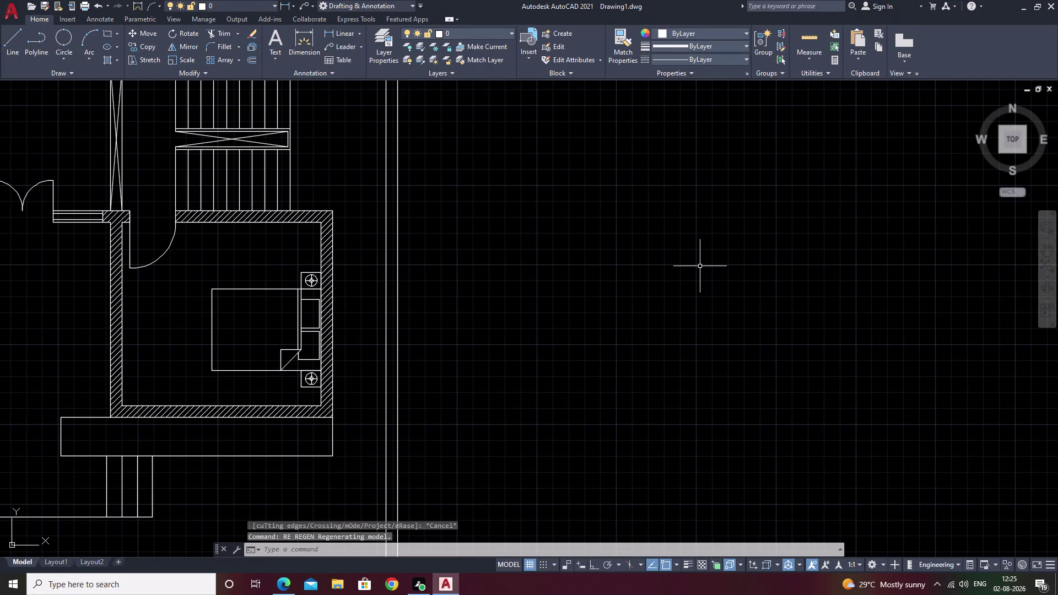
key(Escape)
text(r)
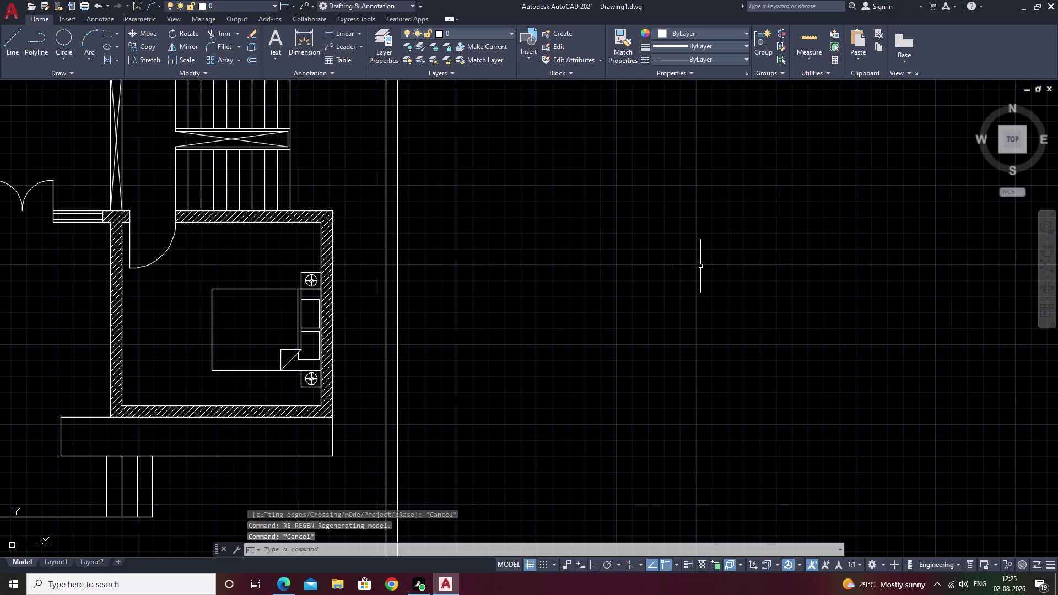
text(e)
key(space)
Draw a tall narrow rectangle in the empty space right of the plan.
text(re)
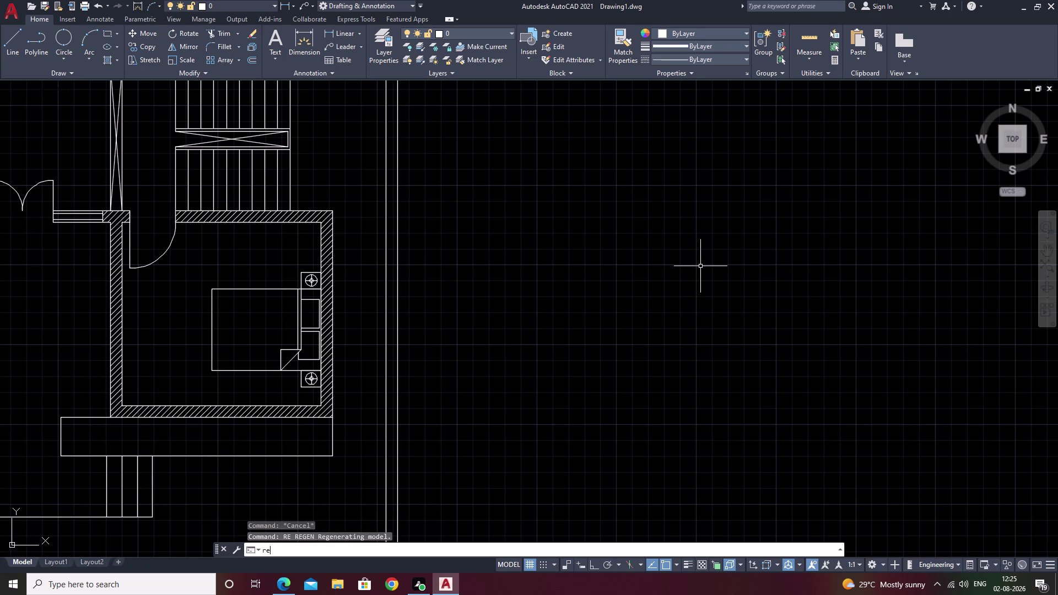
text(c)
key(space)
click(683, 250)
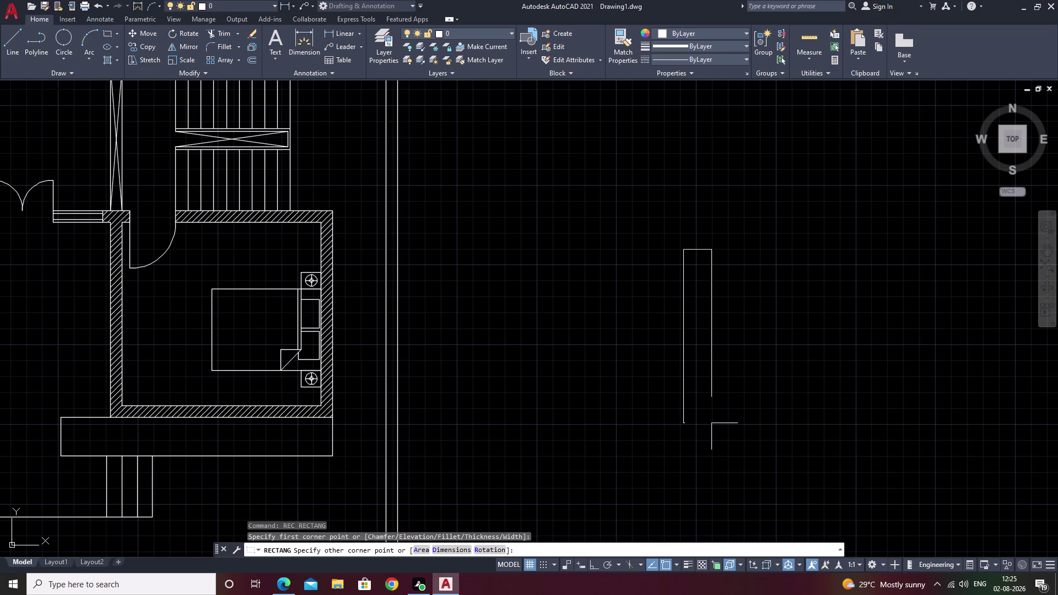
click(712, 423)
key(Escape)
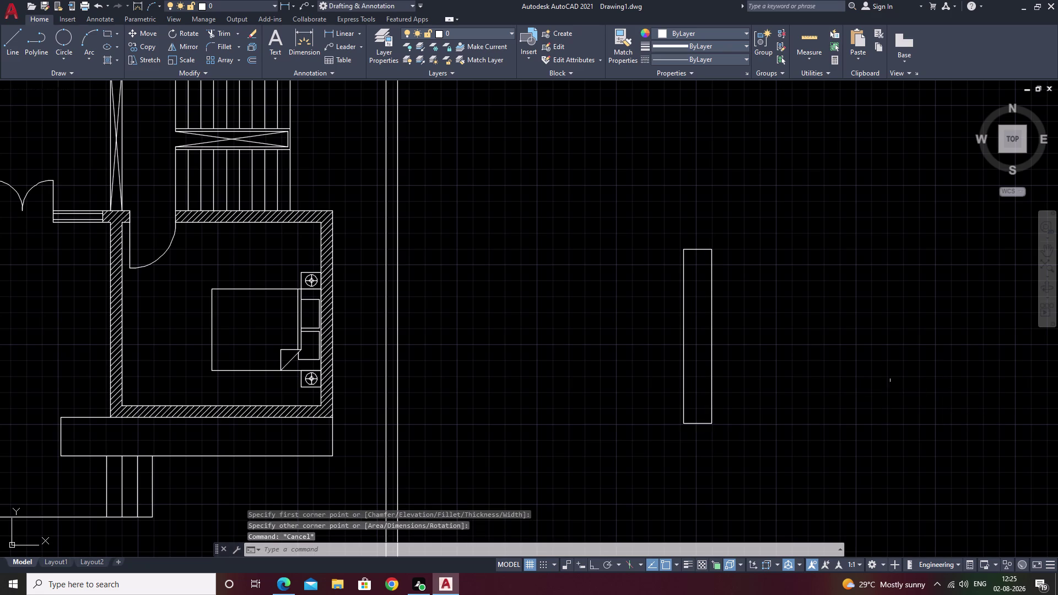
Start another rectangle, accidentally creating a tiny stray one.
text(r)
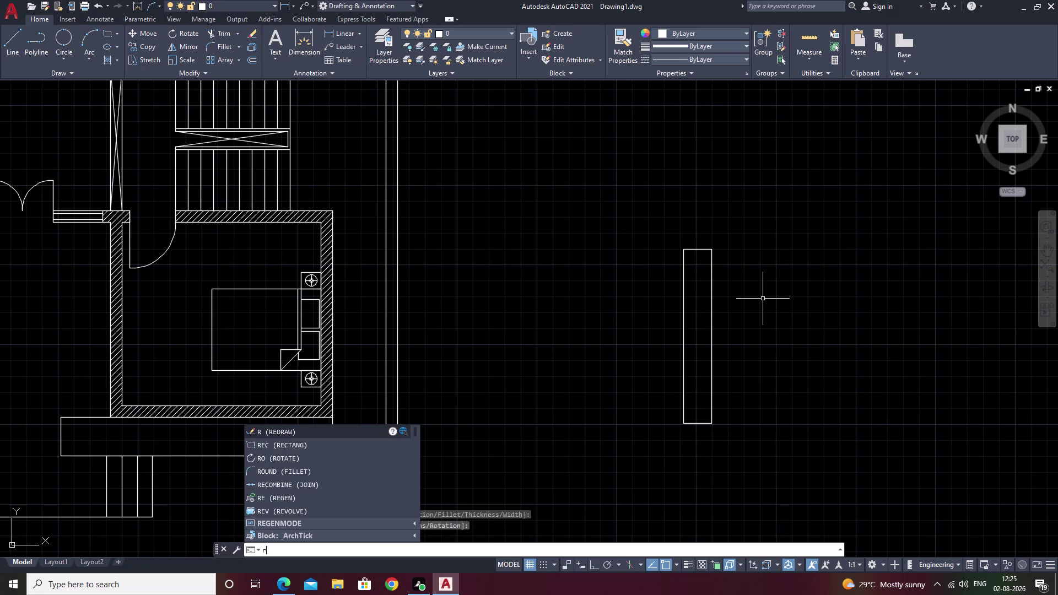
text(e)
key(c)
key(space)
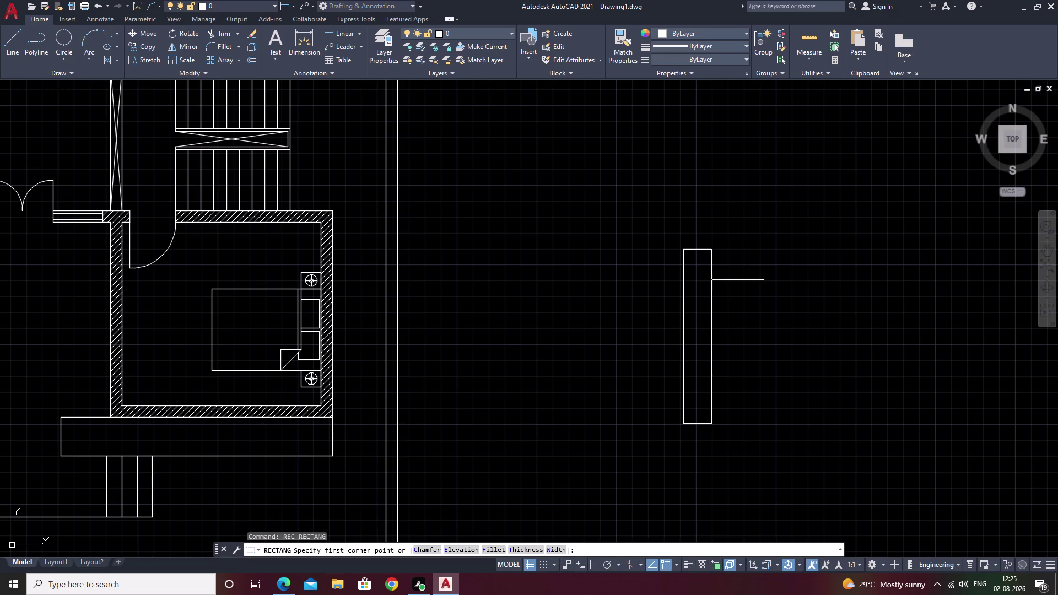
scroll(up, 3)
click(662, 261)
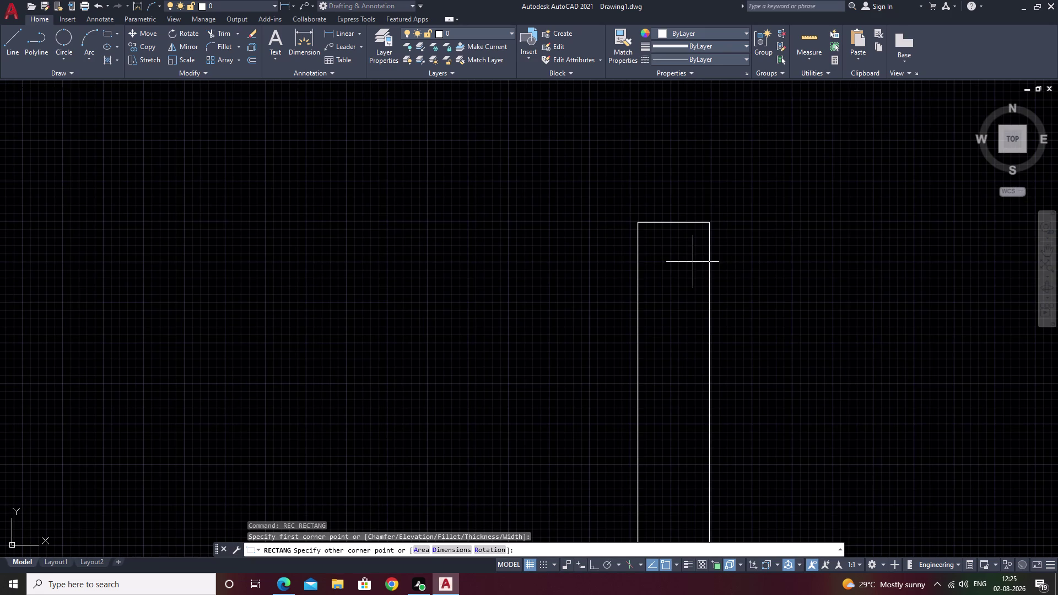
click(662, 261)
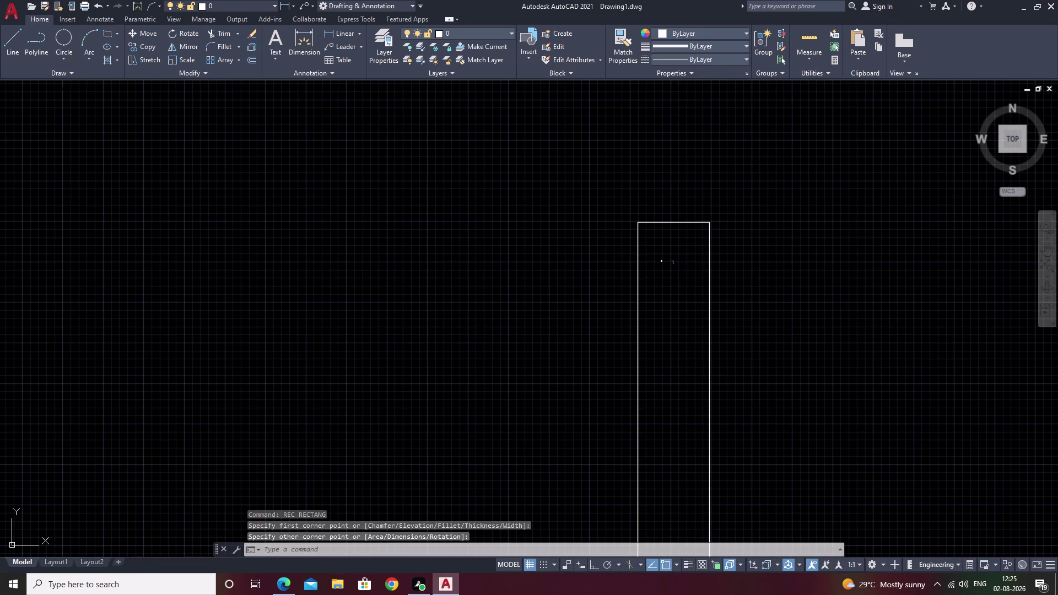
Select and erase the tiny stray rectangle.
scroll(up, 3)
drag(655, 264, 624, 314)
drag(647, 247, 628, 259)
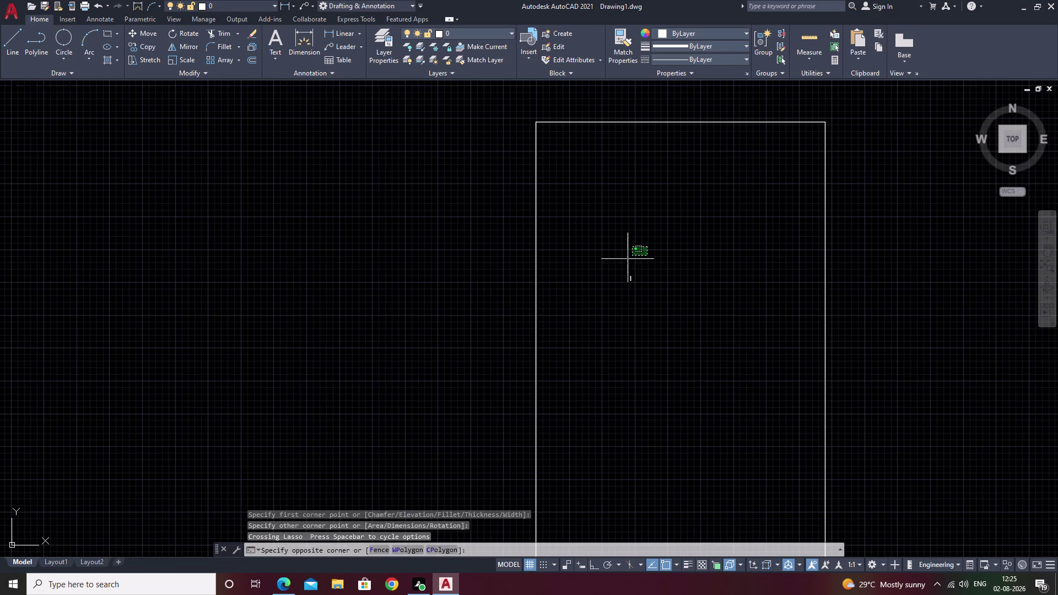
drag(627, 259, 633, 335)
text(e)
key(space)
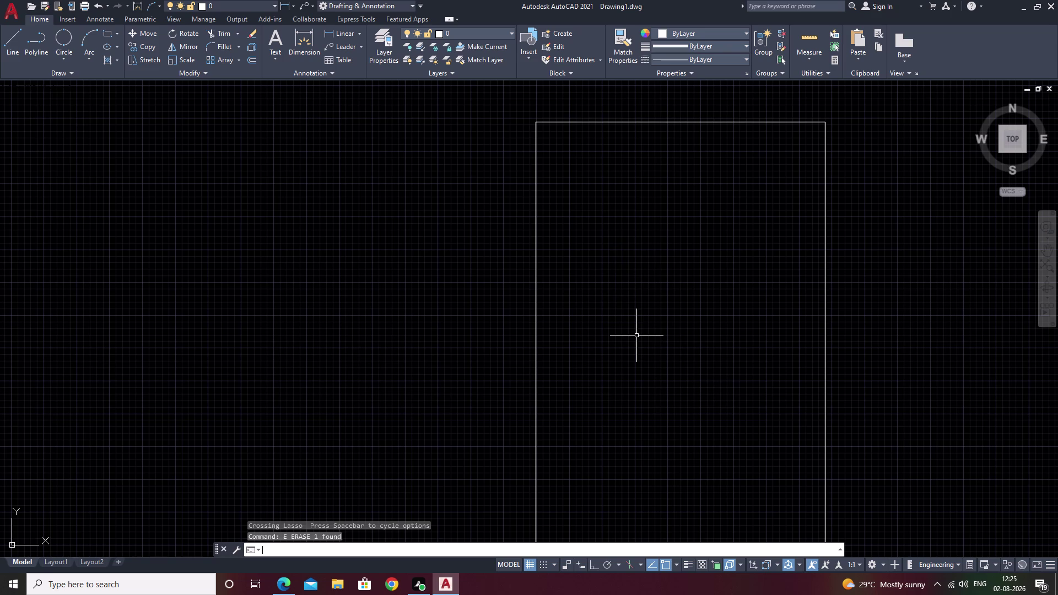
key(space)
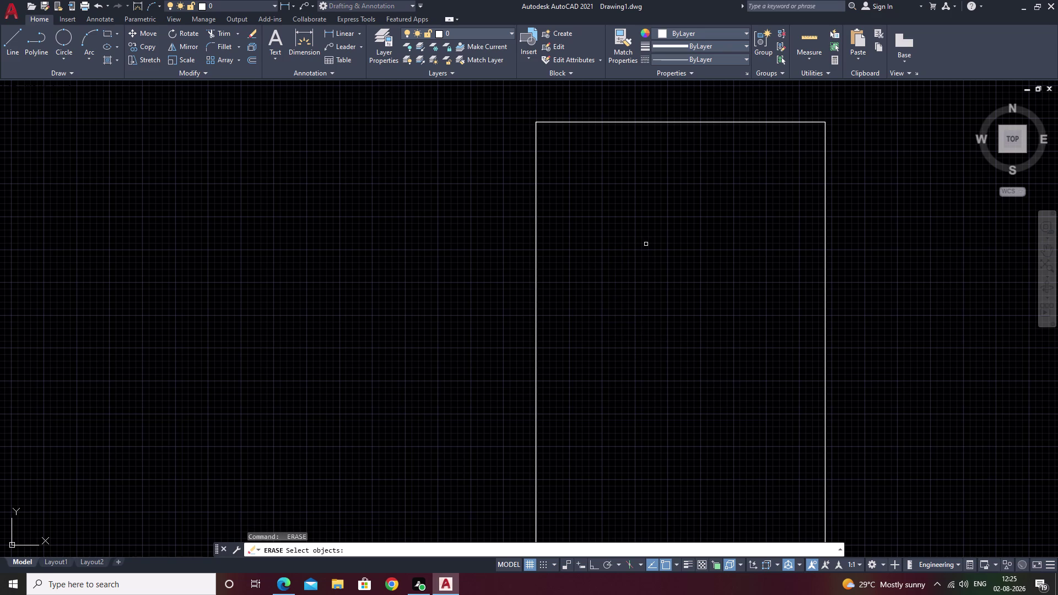
key(Escape)
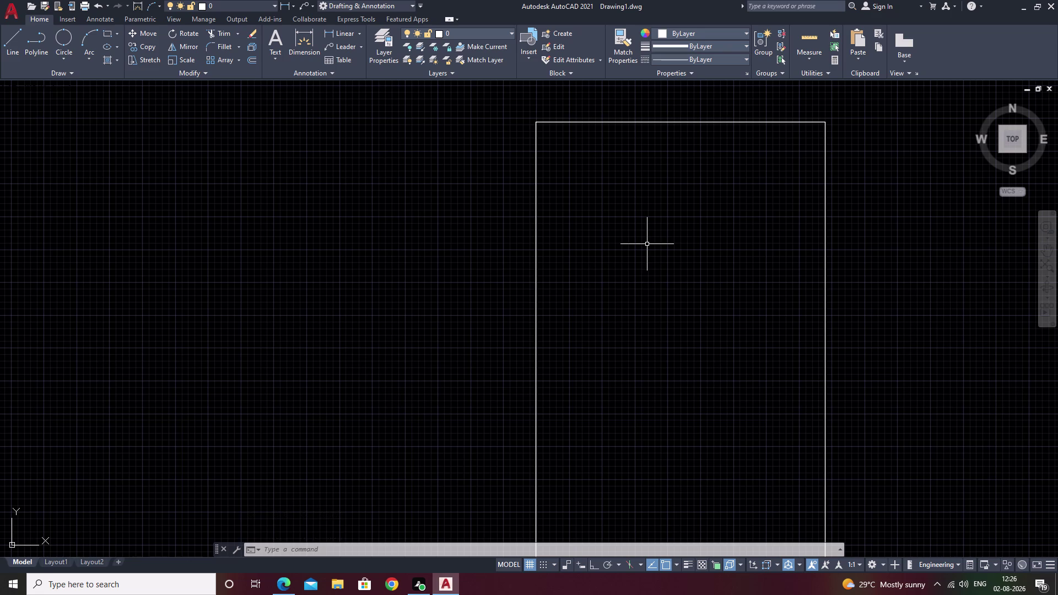
Draw a narrower rectangle inside the tall one, then cancel the leftover rectangle command.
text(re)
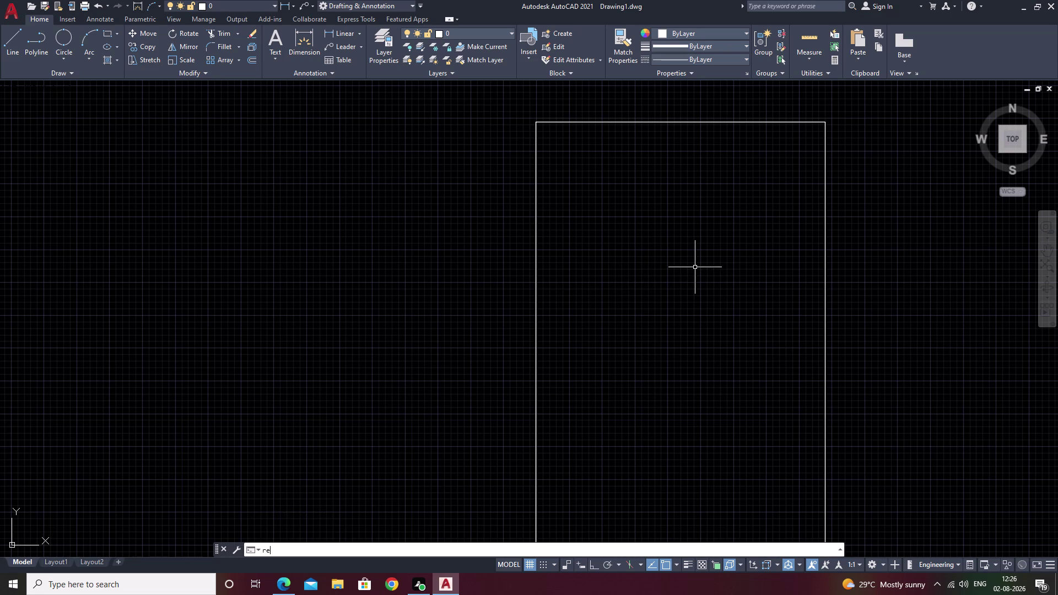
text(c)
key(space)
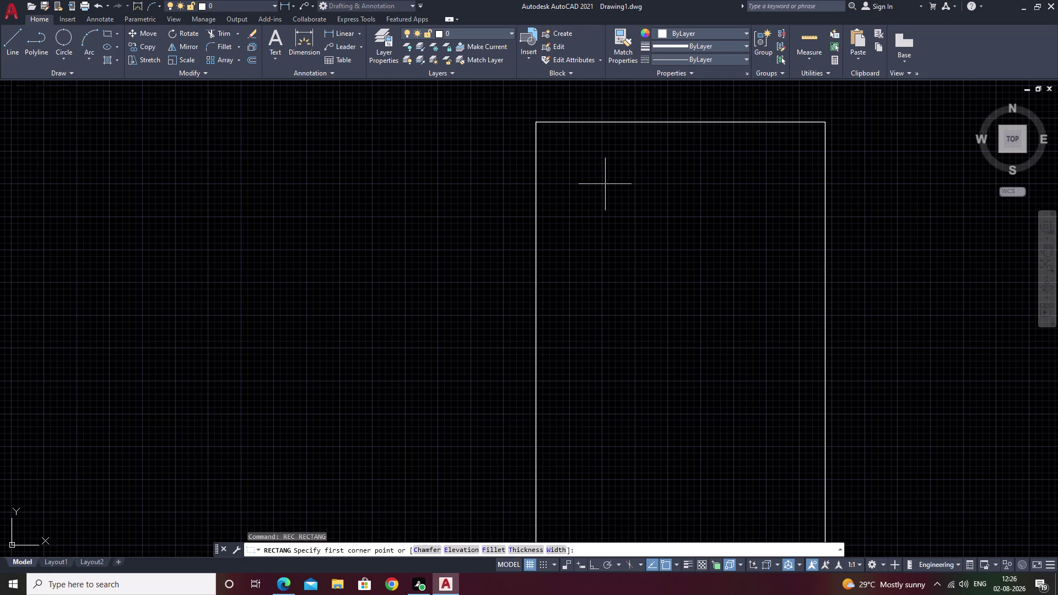
click(600, 185)
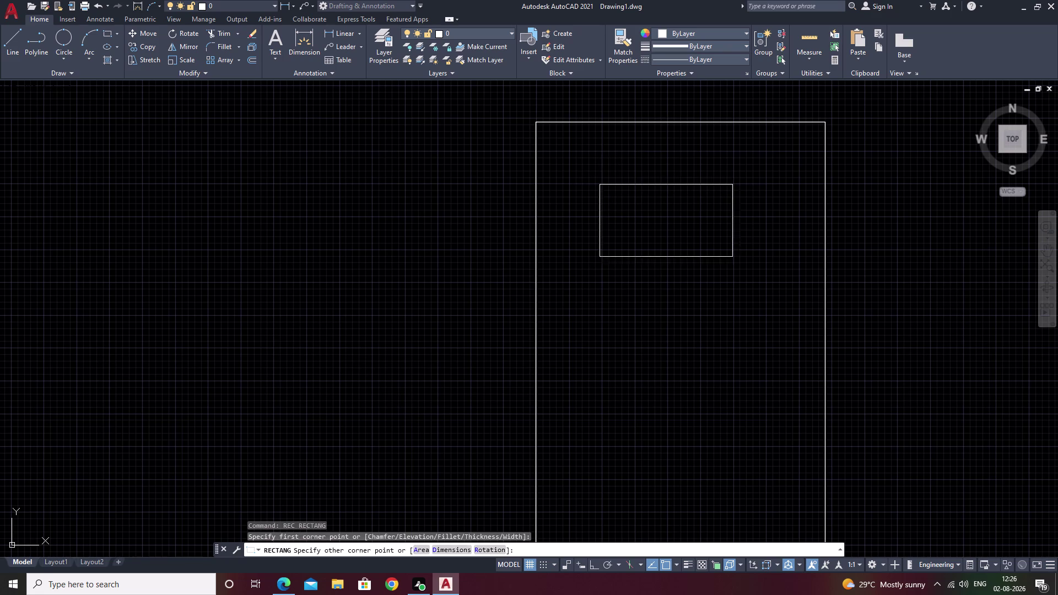
scroll(down, 3)
middle_drag(719, 466, 730, 211)
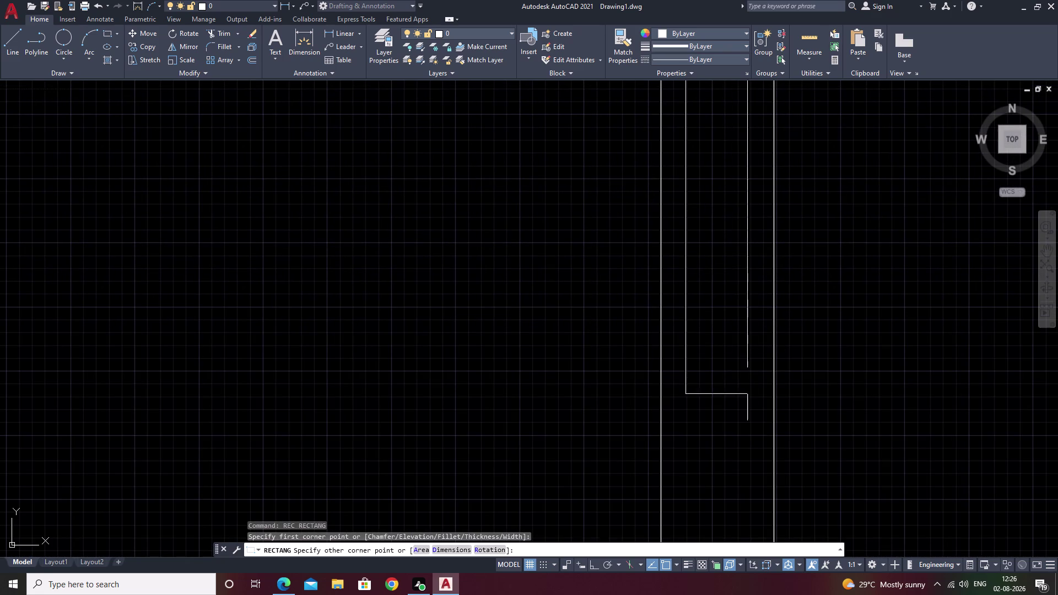
middle_drag(744, 518, 721, 386)
scroll(down, 3)
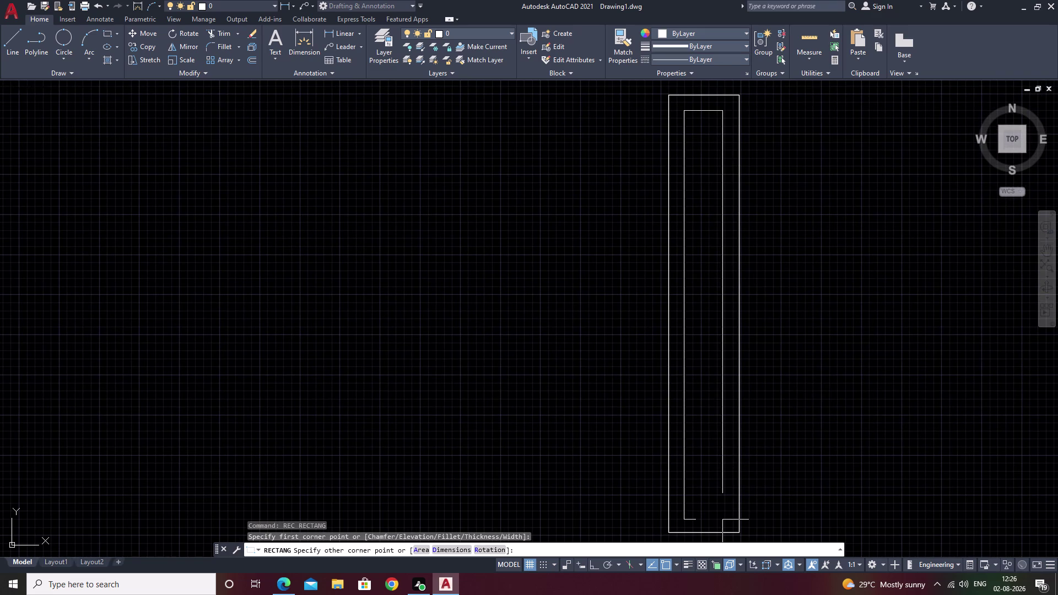
click(722, 520)
scroll(down, 3)
middle_drag(849, 251, 789, 365)
key(grave)
scroll(up, 3)
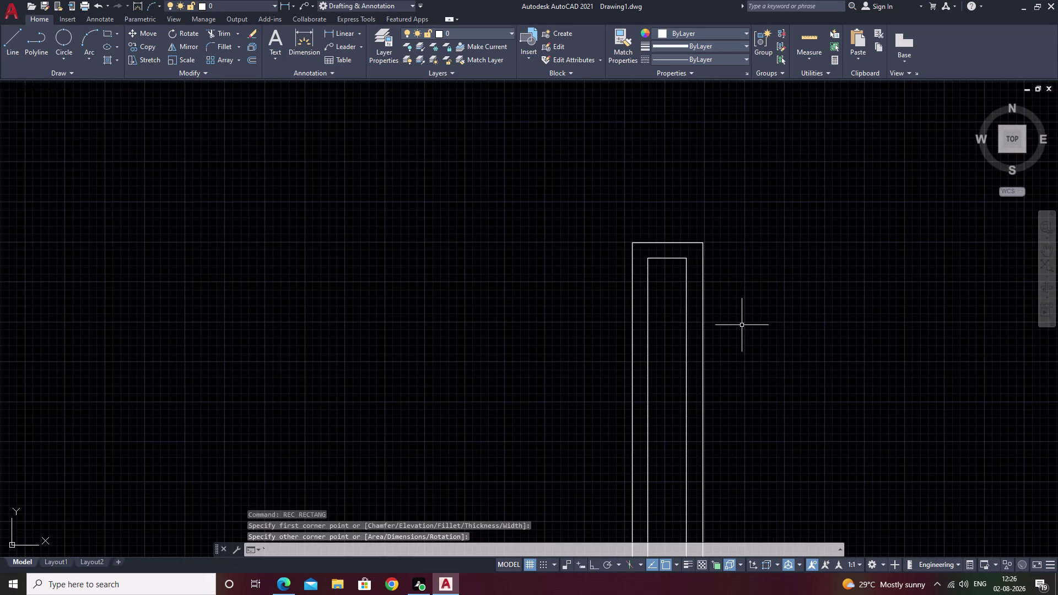
scroll(down, 3)
middle_drag(761, 367, 762, 194)
scroll(down, 3)
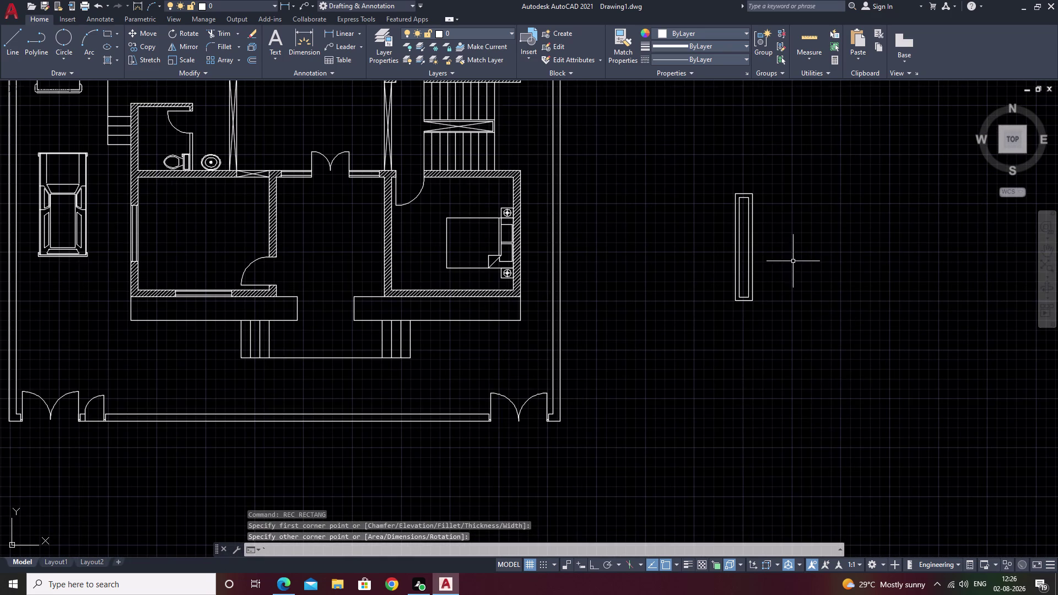
scroll(up, 3)
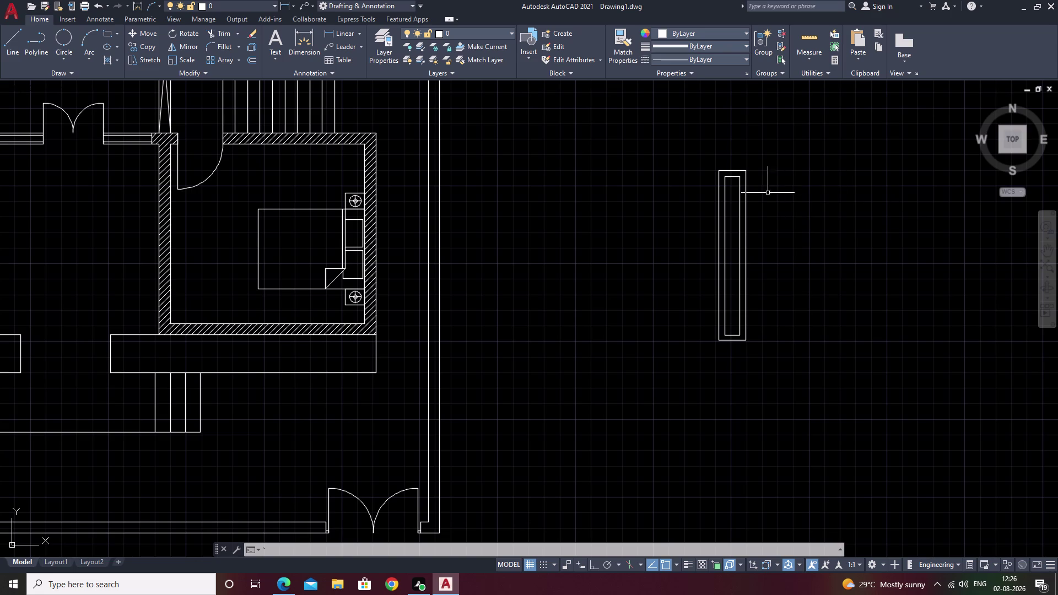
scroll(up, 3)
scroll(down, 3)
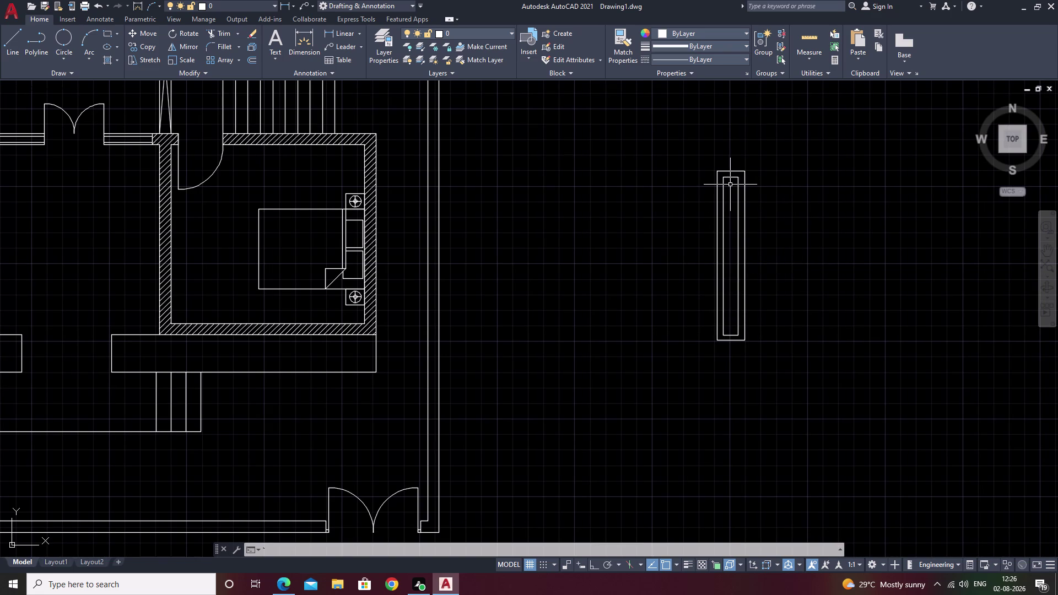
scroll(up, 3)
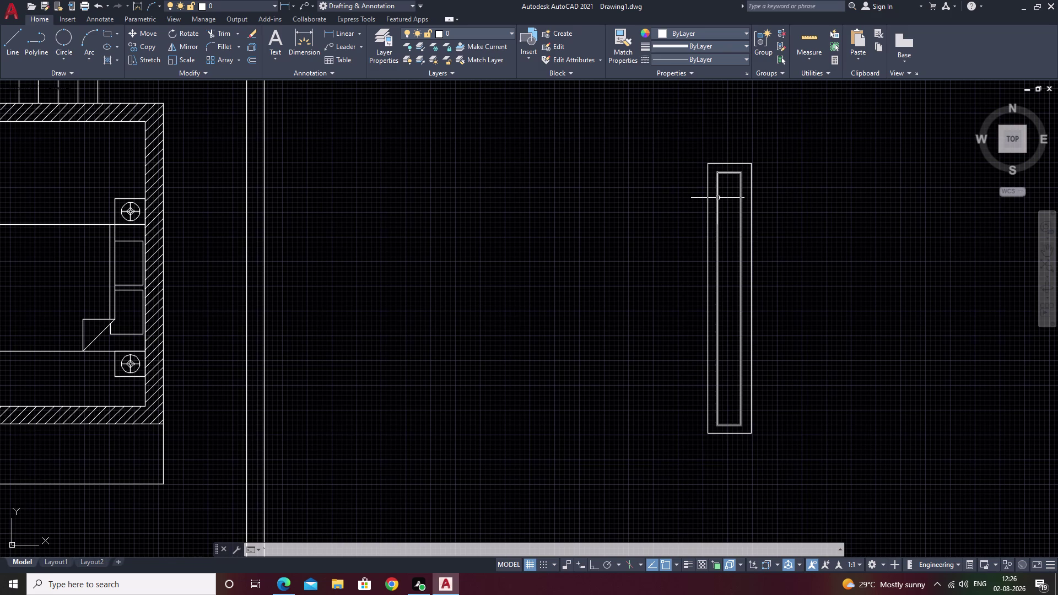
scroll(down, 3)
middle_drag(877, 281, 750, 299)
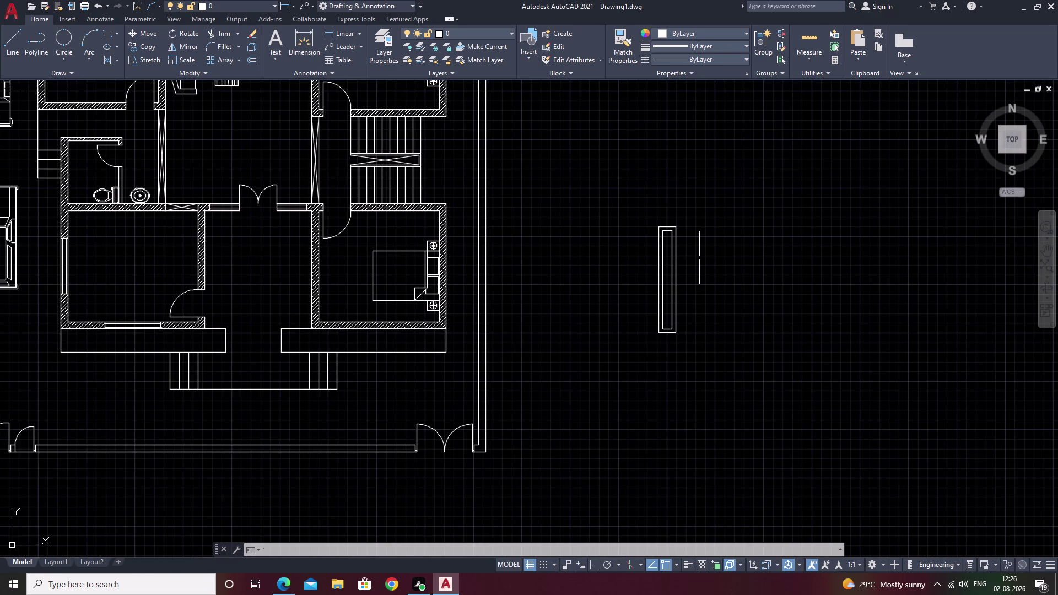
key(Escape)
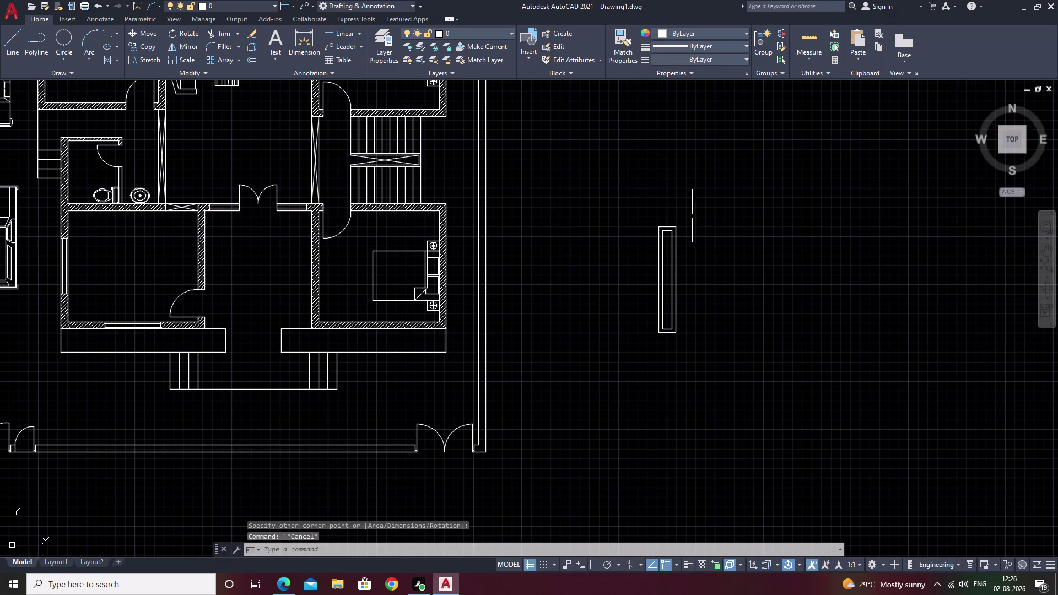
Lasso-select the double-outlined strip and scale it from a picked base point.
drag(691, 213, 744, 399)
text(sc)
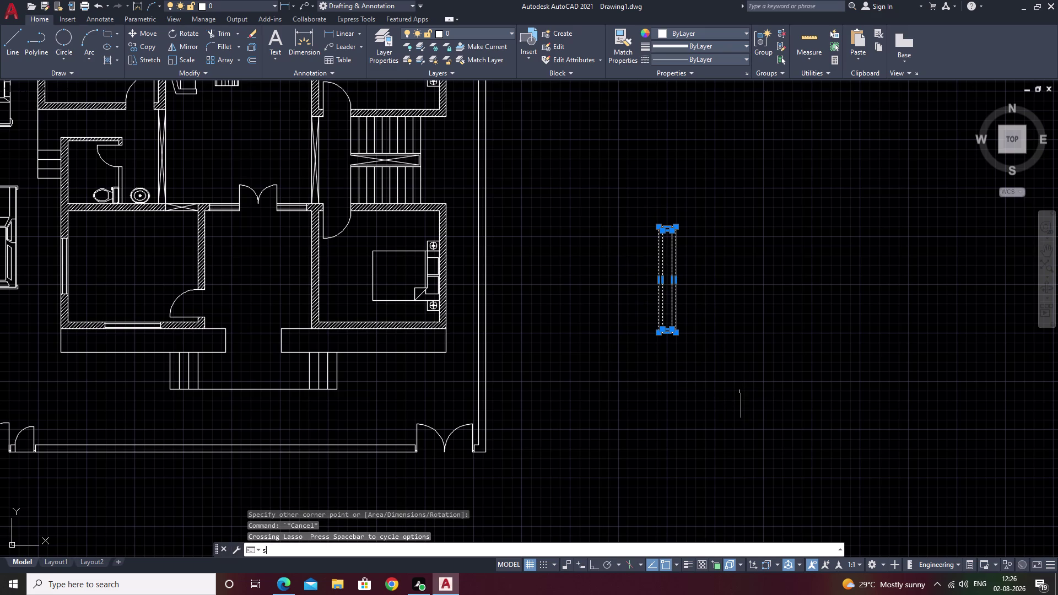
key(space)
click(678, 333)
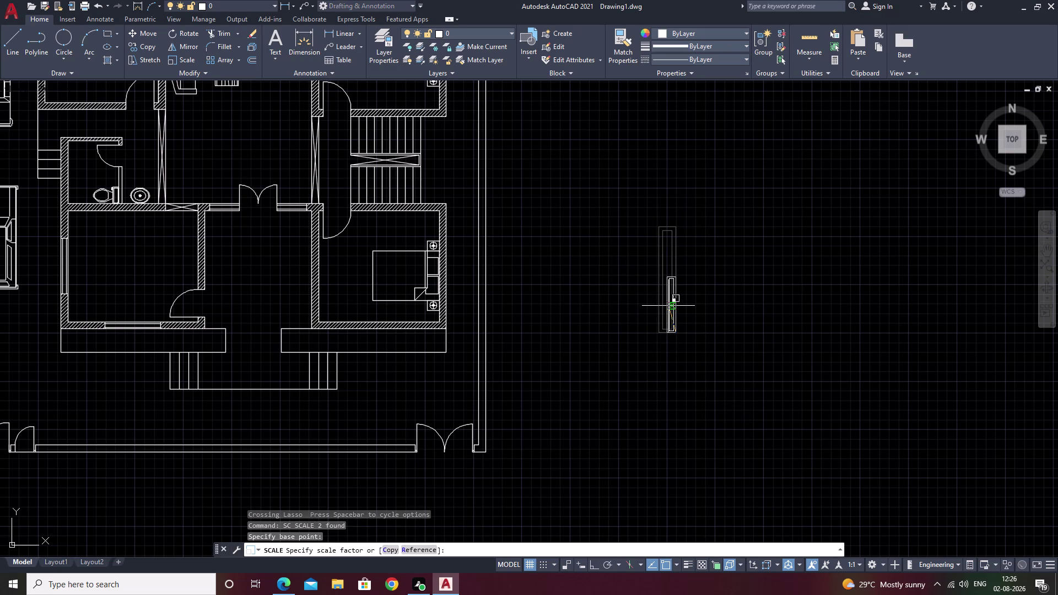
click(668, 305)
scroll(up, 3)
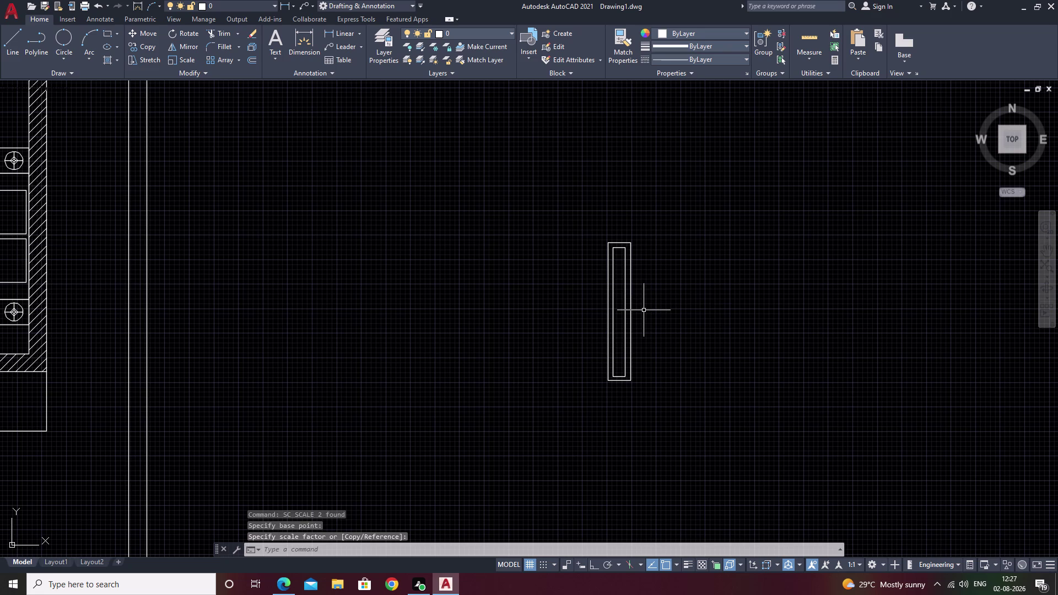
text(l)
key(space)
Draw a centre line down the strip's inner rectangle, then erase it.
scroll(up, 3)
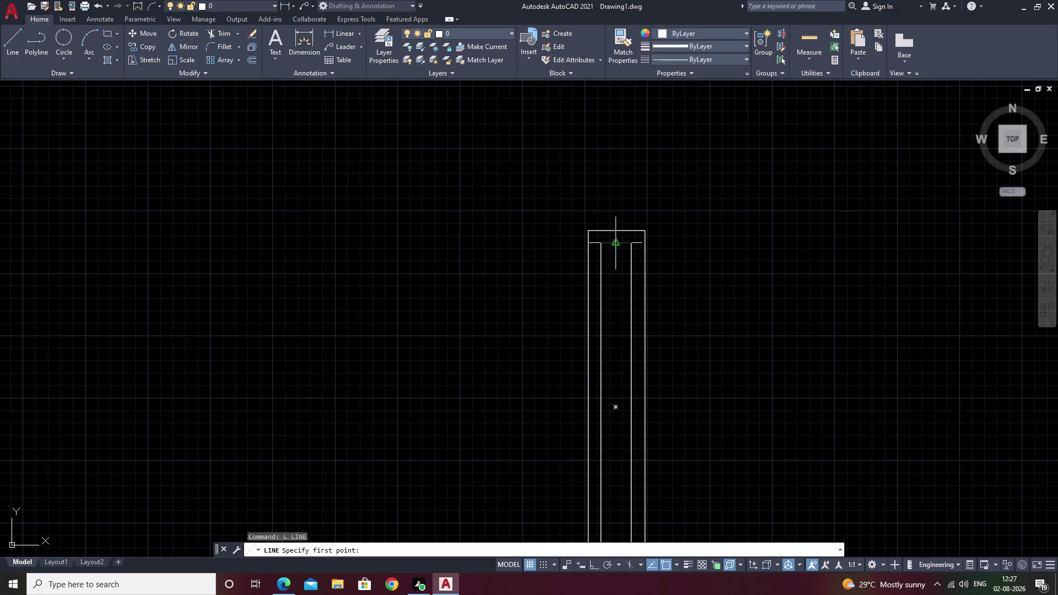
click(618, 245)
middle_drag(617, 423, 642, 163)
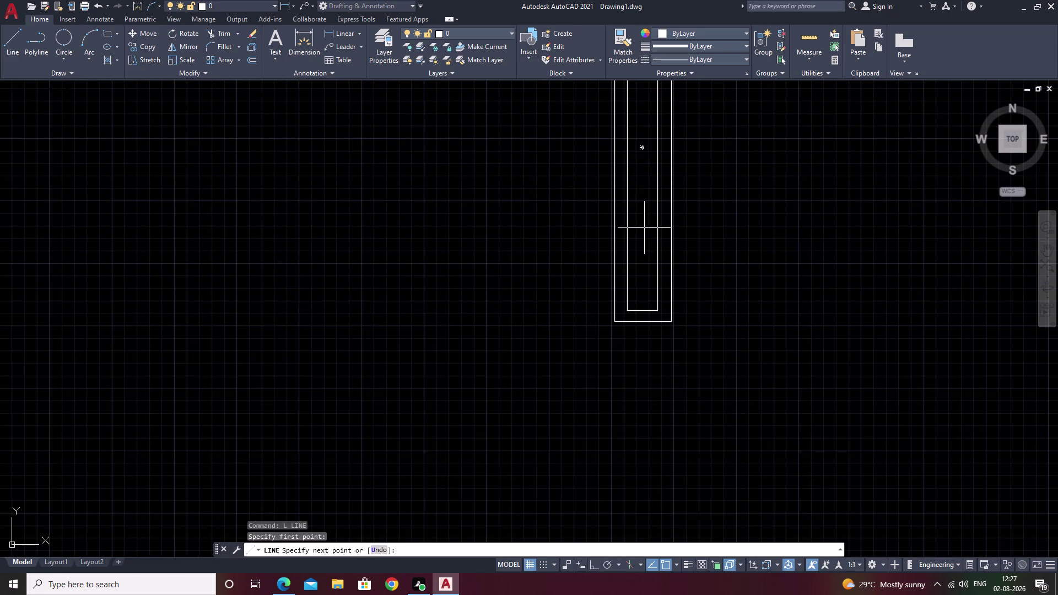
click(644, 309)
key(grave)
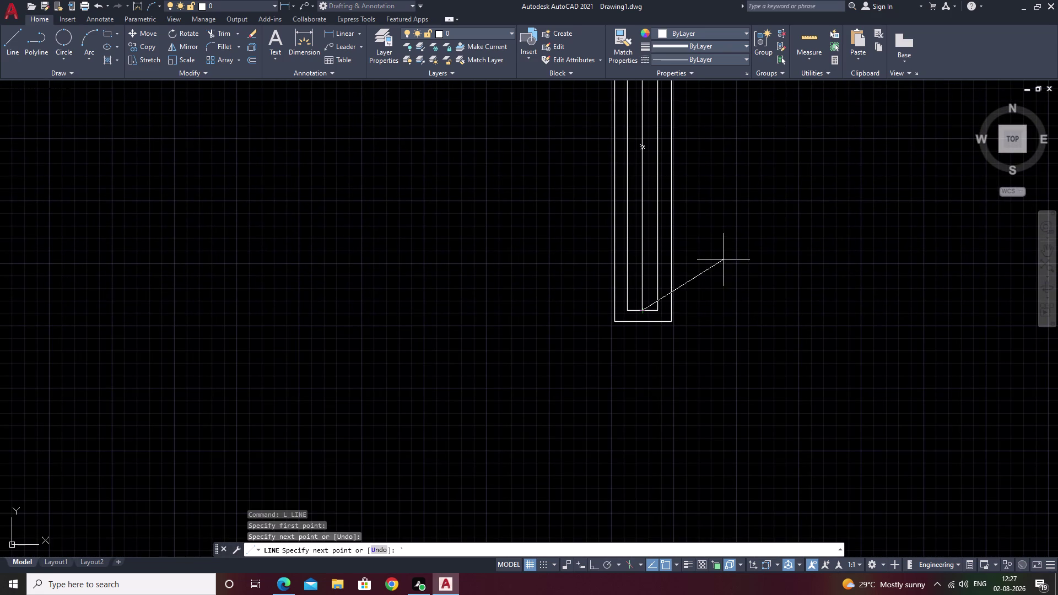
key(Escape)
scroll(down, 3)
scroll(up, 3)
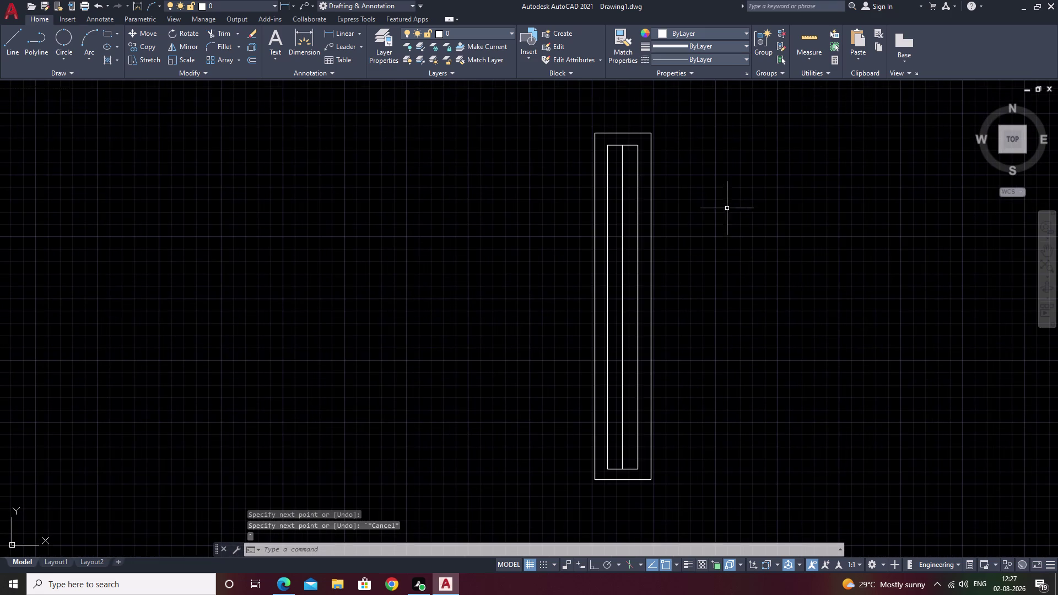
click(621, 241)
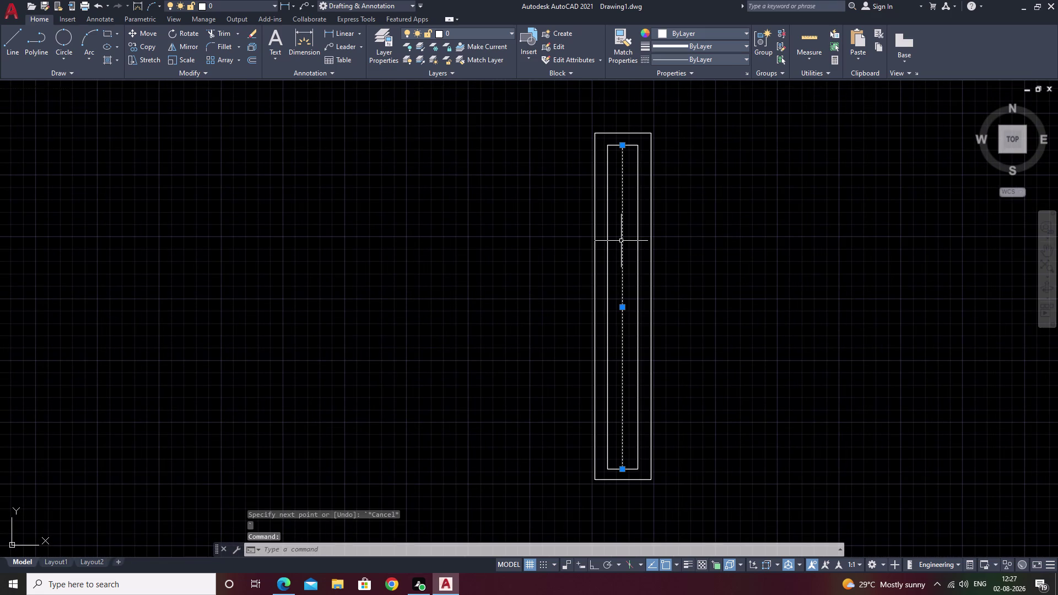
text(e)
key(space)
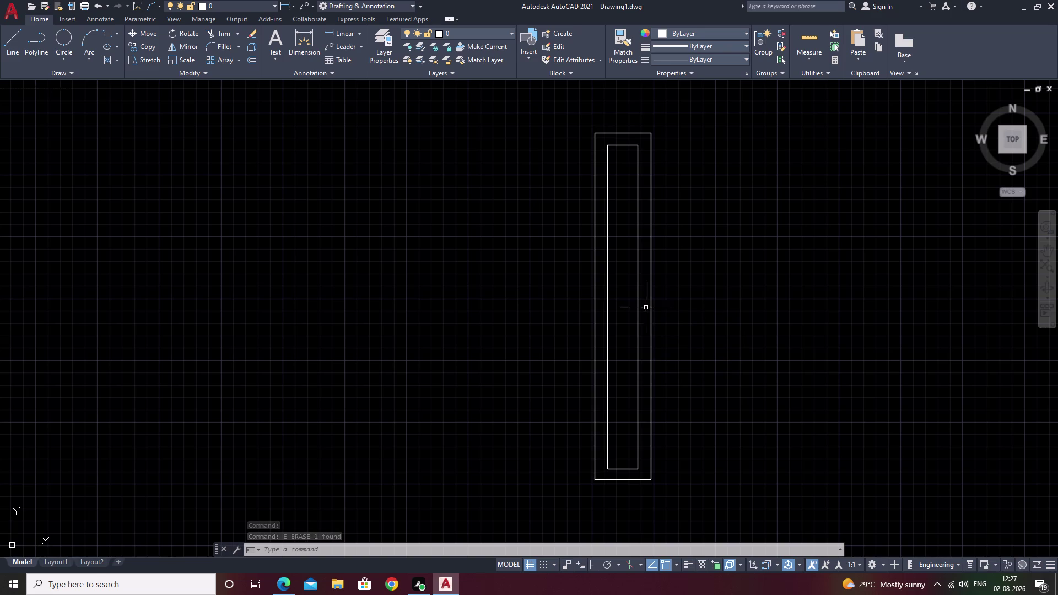
Offset the inner rectangle 2 units inward.
text(o)
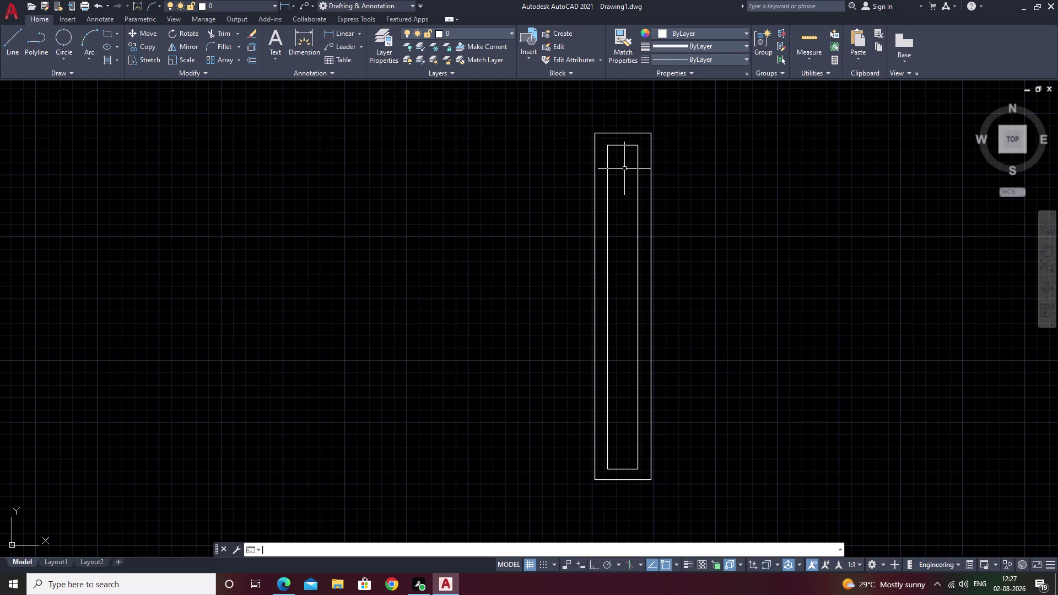
key(space)
text(2)
key(space)
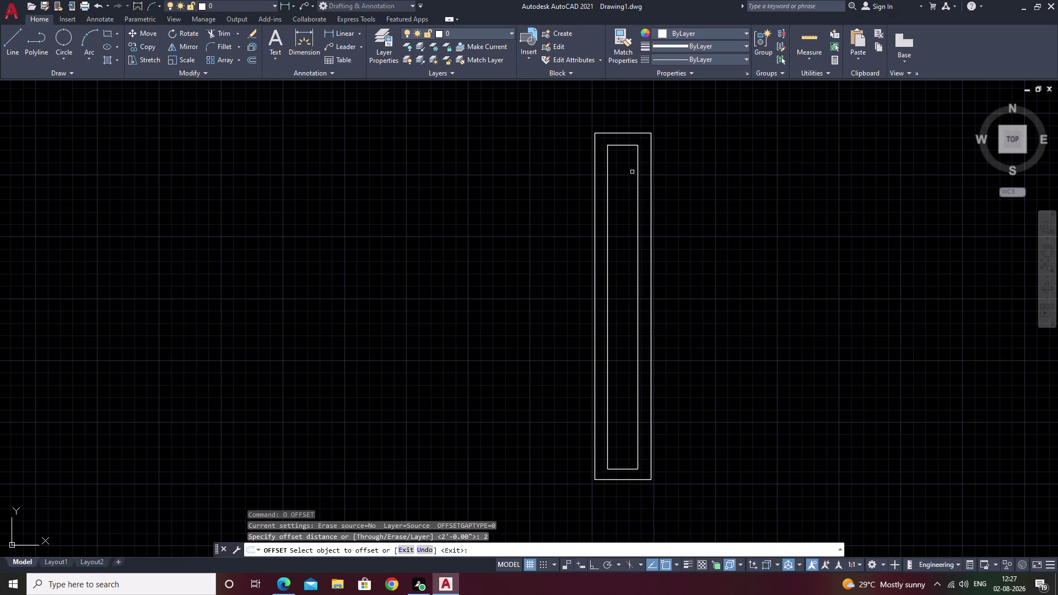
click(636, 179)
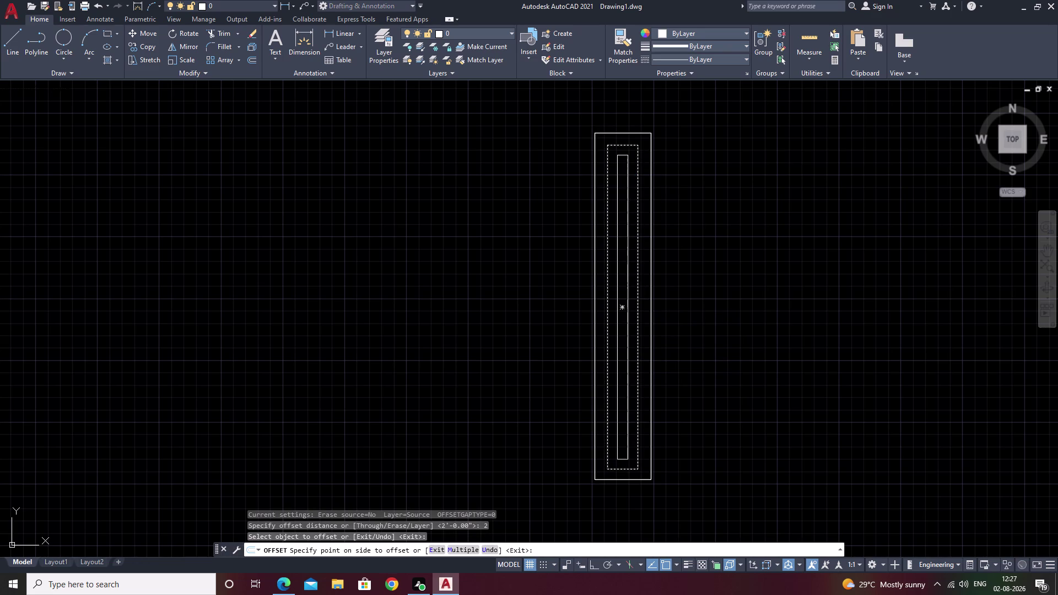
click(625, 188)
key(Escape)
Trim the innermost outline's left, top and bottom, leaving only its right side.
text(tr)
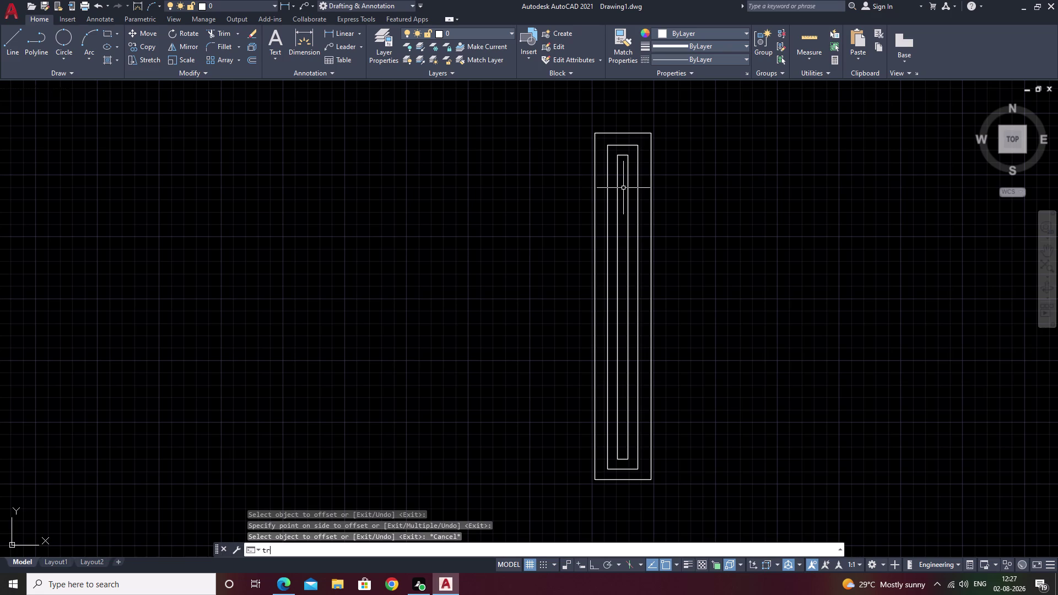
key(space)
click(615, 201)
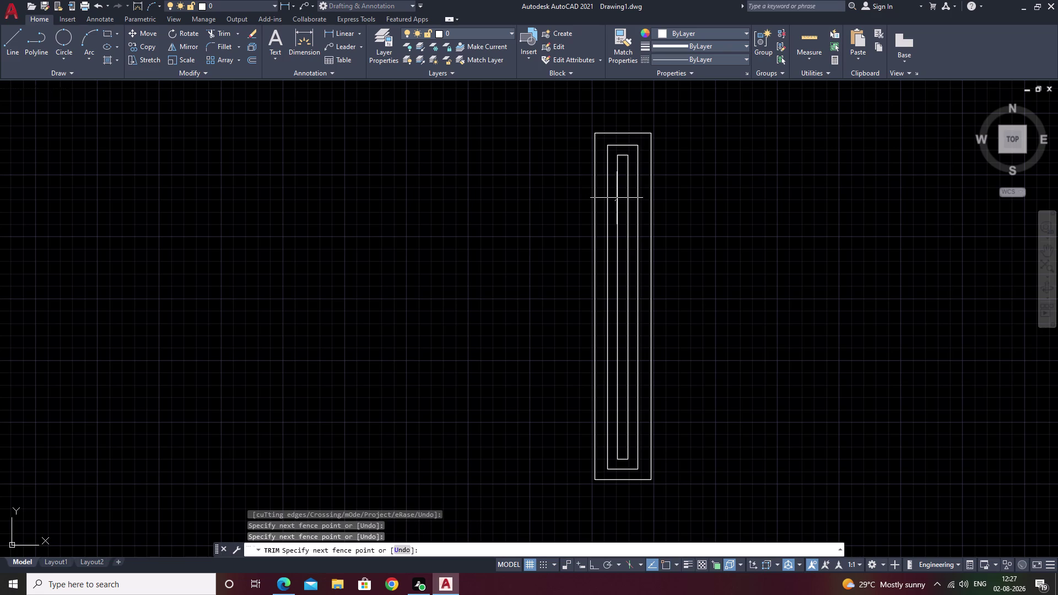
key(Escape)
text(tr)
key(space)
click(618, 200)
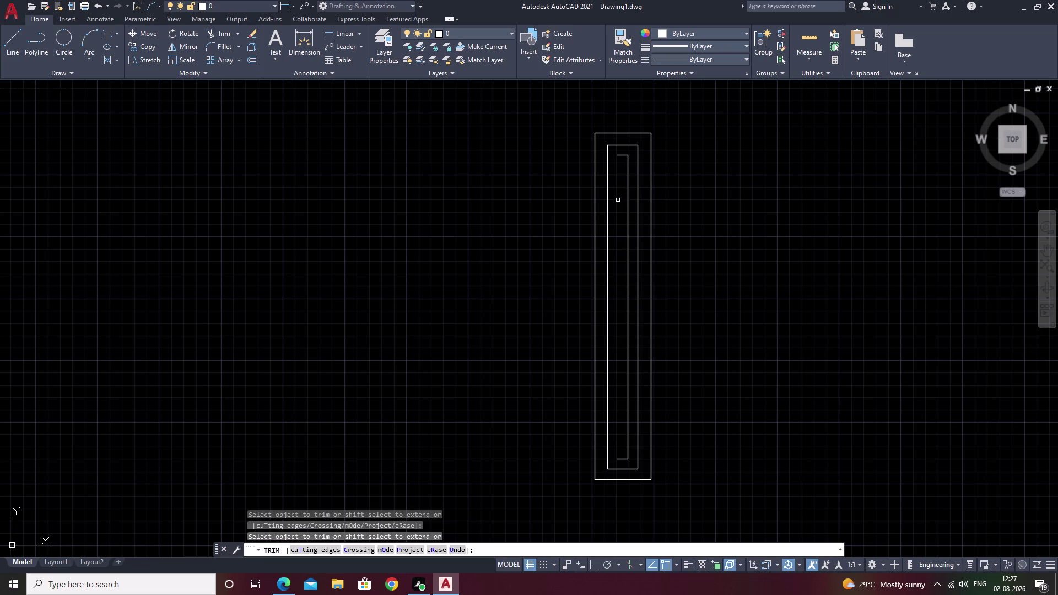
click(619, 156)
click(621, 460)
key(Escape)
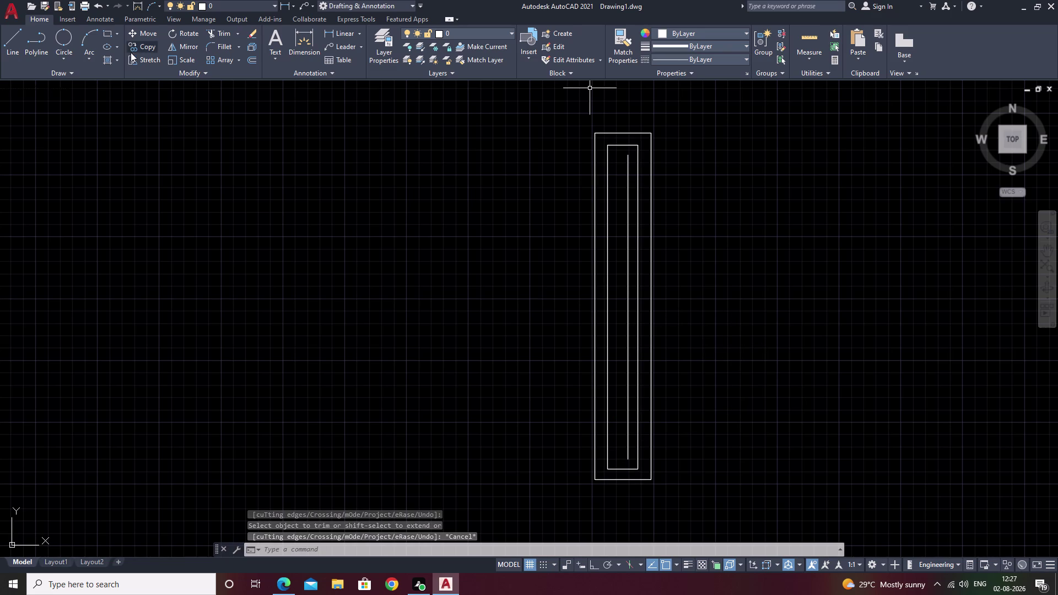
click(89, 51)
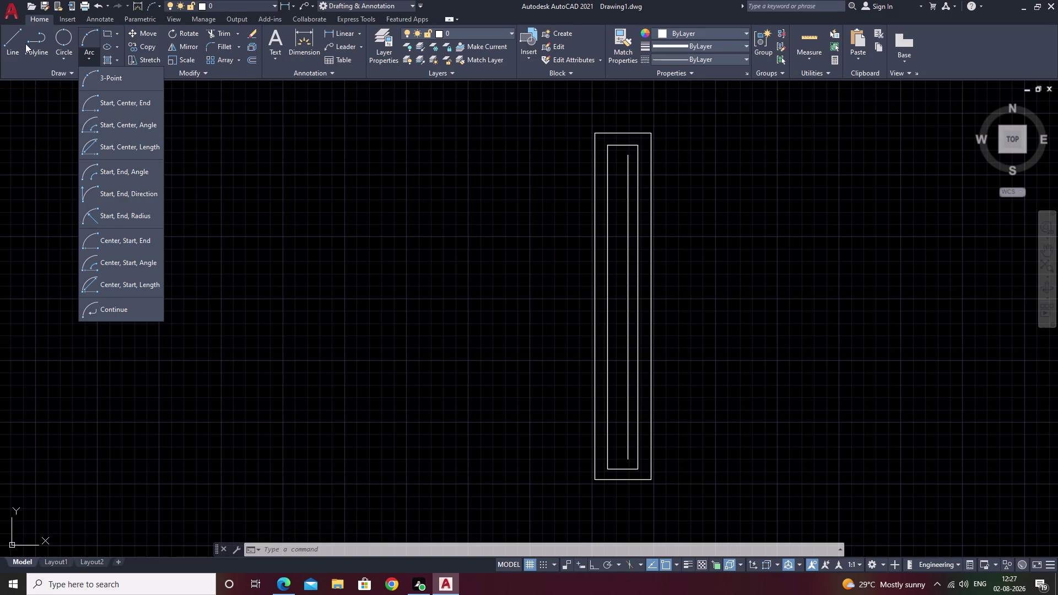
Try a three-point, then a Tan, Tan, Radius circle on two strip lines, and cancel.
click(65, 55)
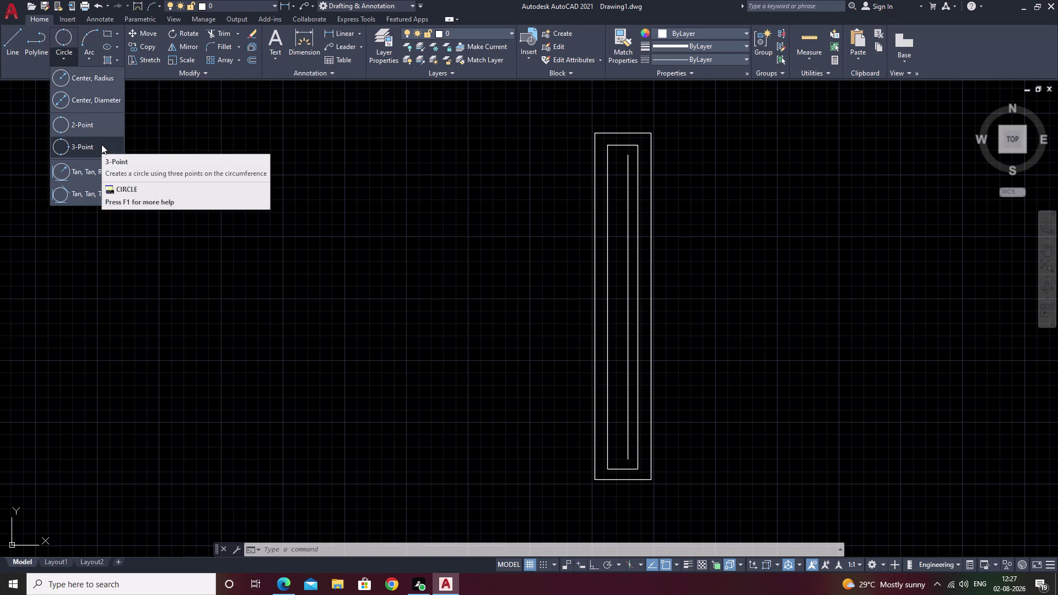
click(102, 145)
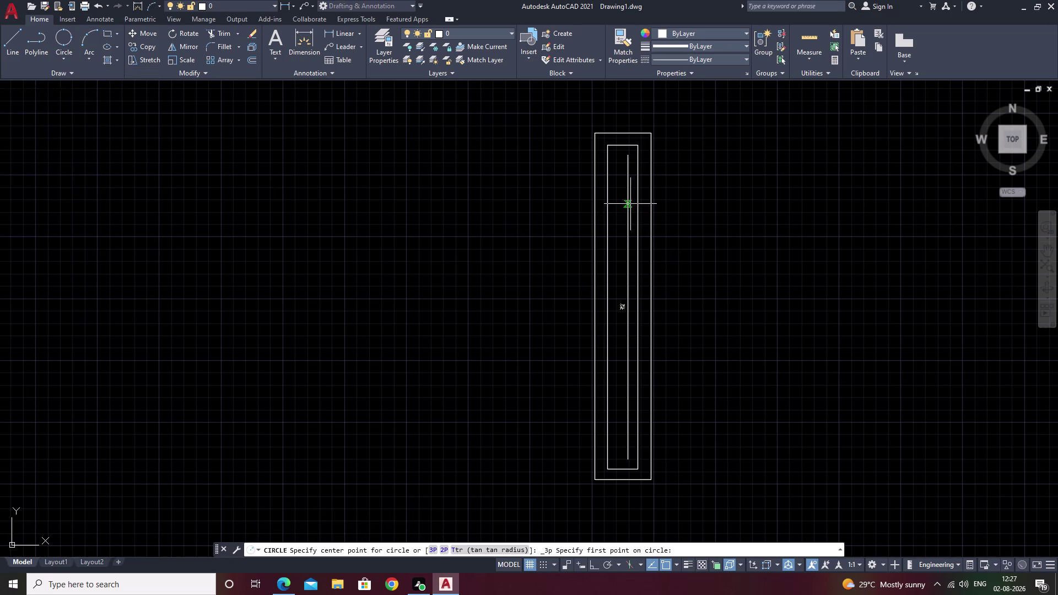
click(67, 55)
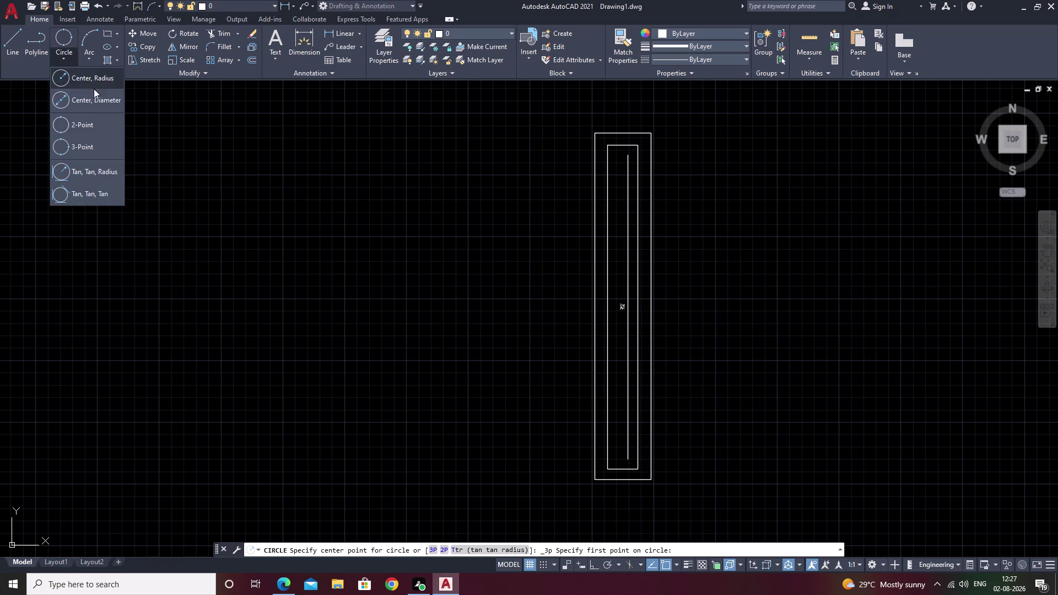
click(96, 180)
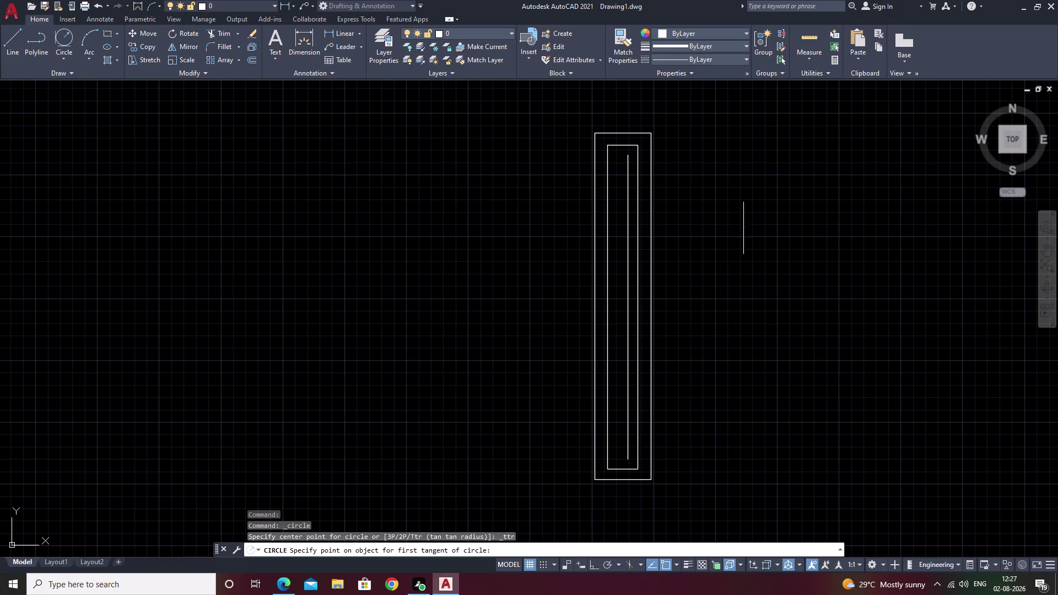
click(629, 210)
click(618, 146)
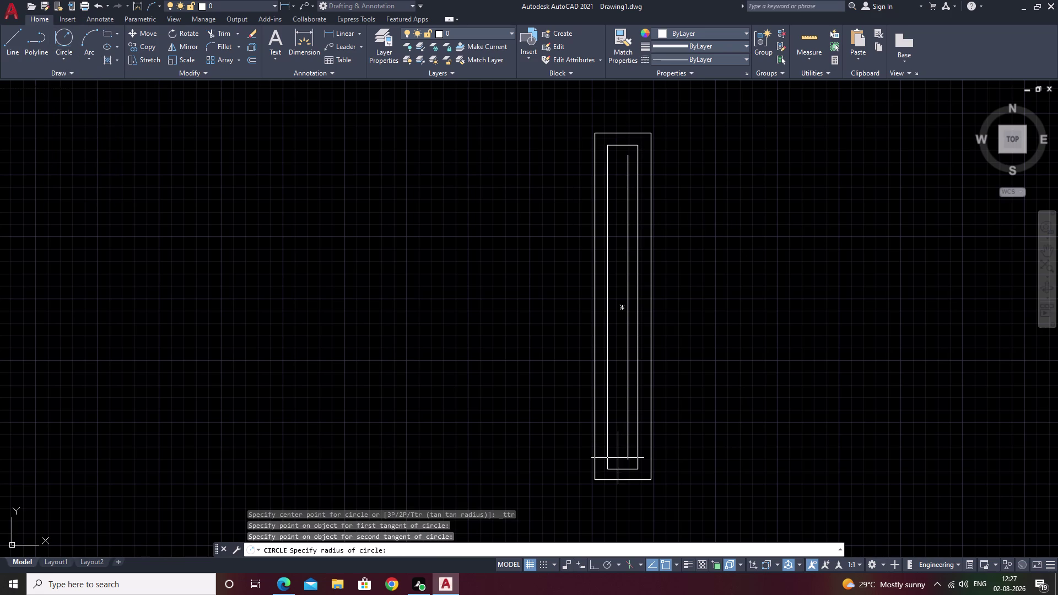
click(618, 471)
key(Escape)
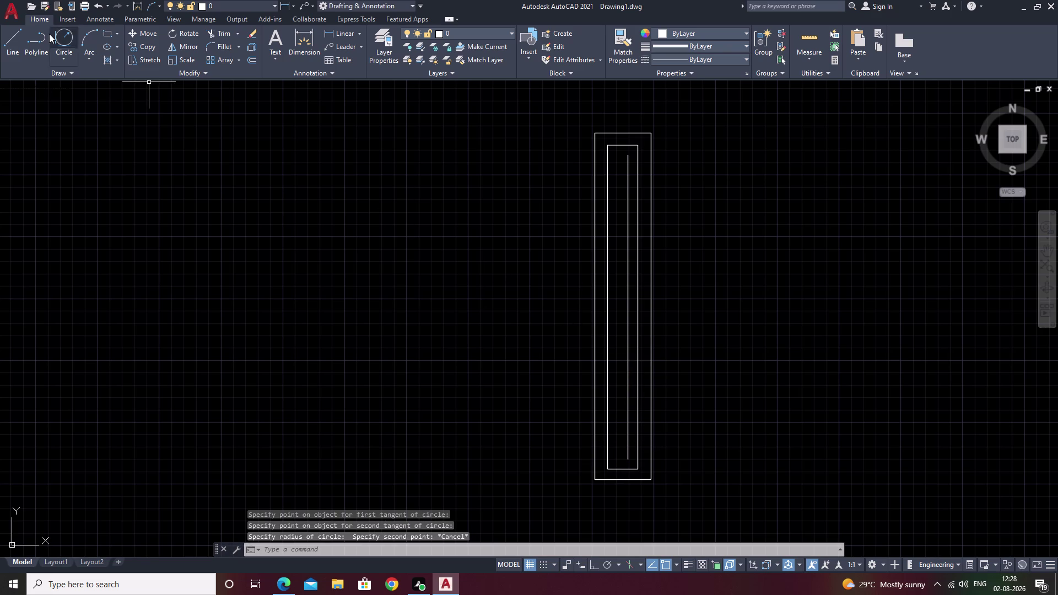
Retry the Tan, Tan, Radius circle on the strip's top and bottom edges, then cancel.
click(62, 32)
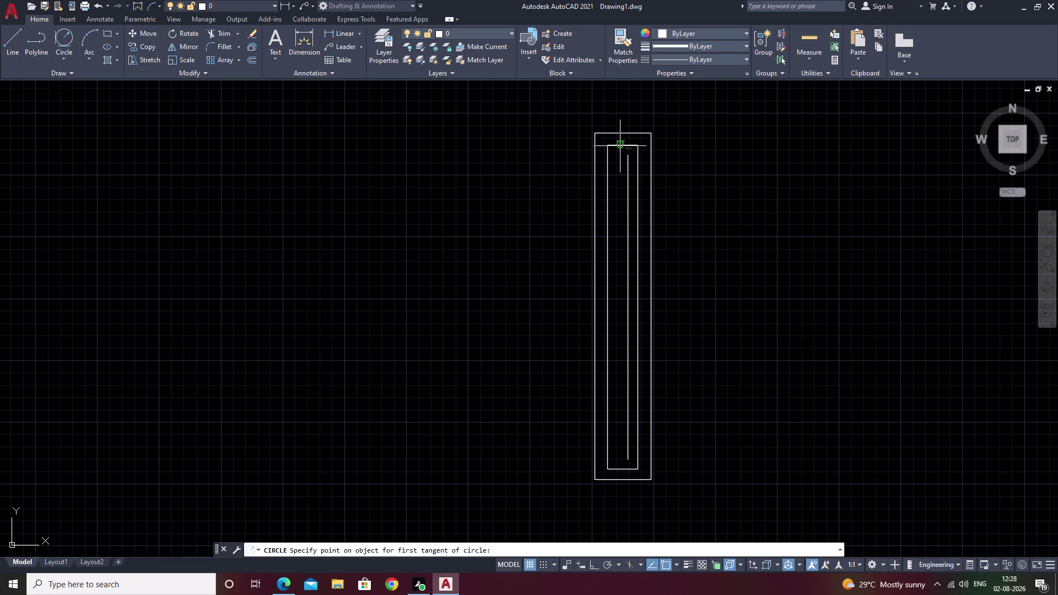
click(620, 146)
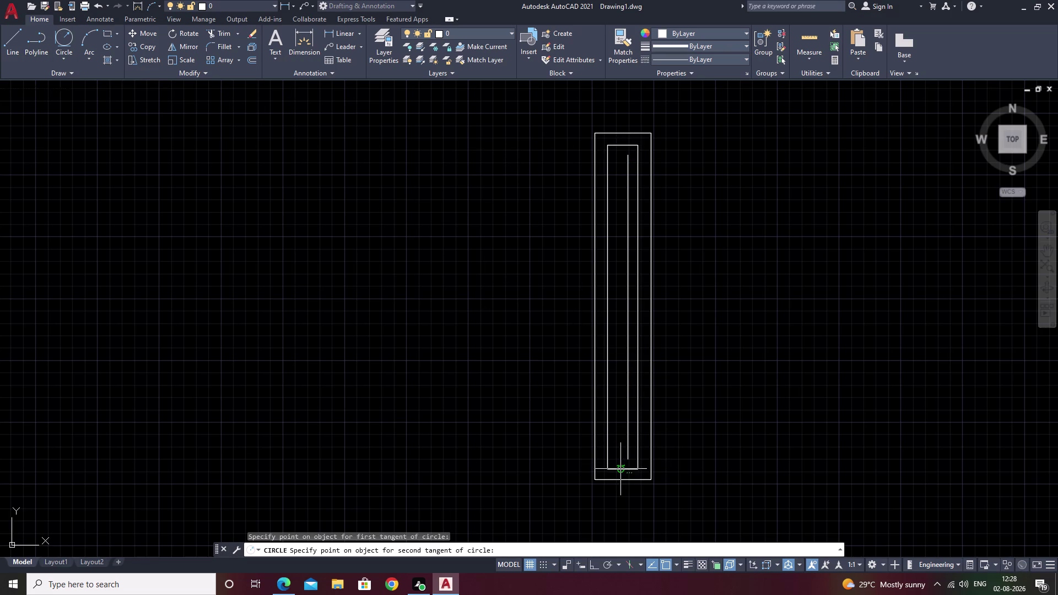
click(620, 469)
click(608, 311)
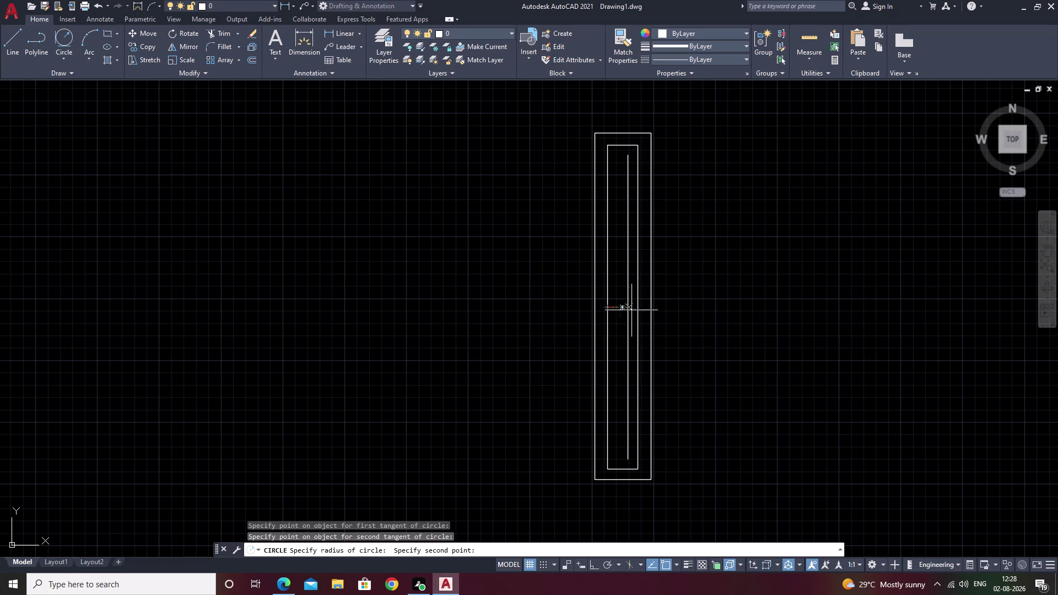
key(Escape)
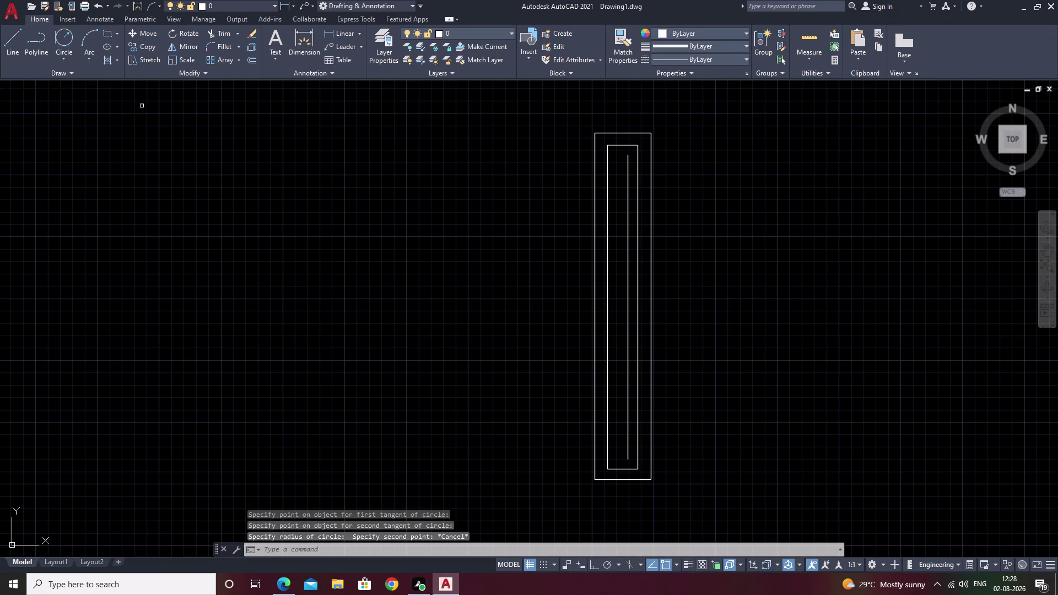
click(62, 60)
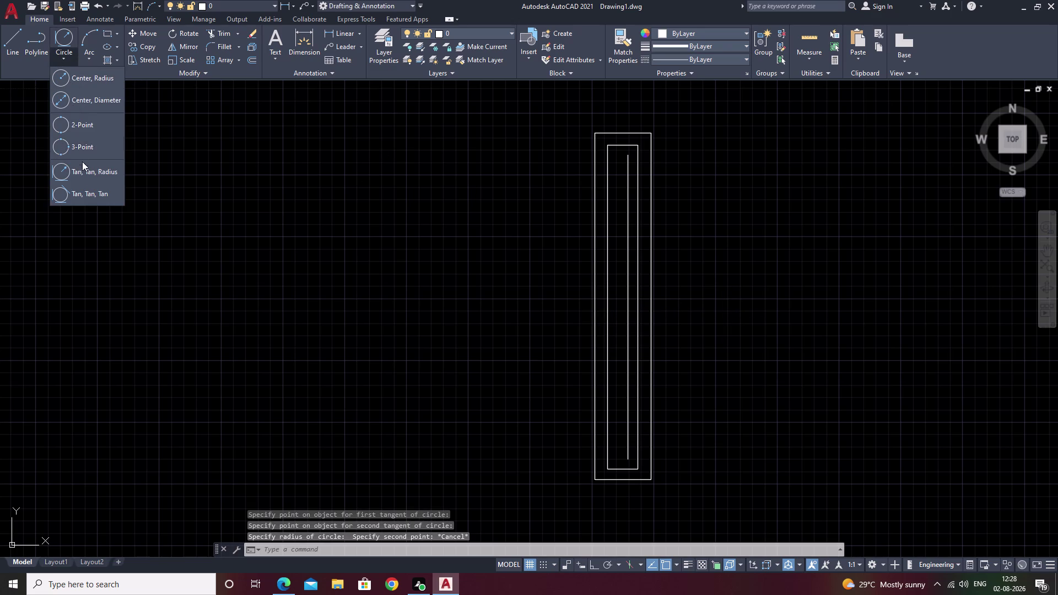
Draw a Tan, Tan, Tan circle touching the inner frame's top, side and bottom edges.
click(87, 189)
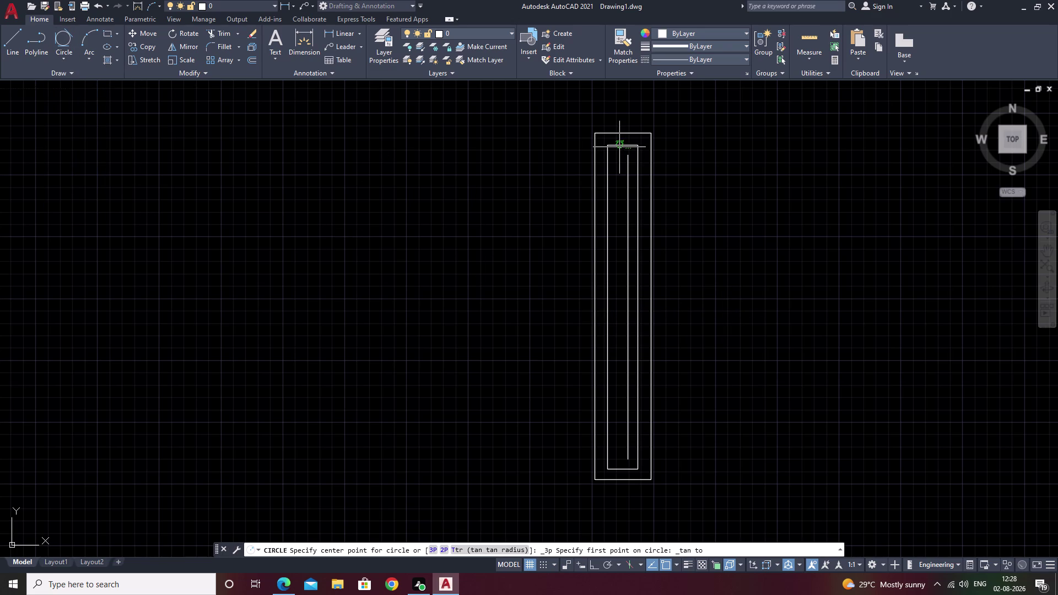
click(620, 147)
click(607, 301)
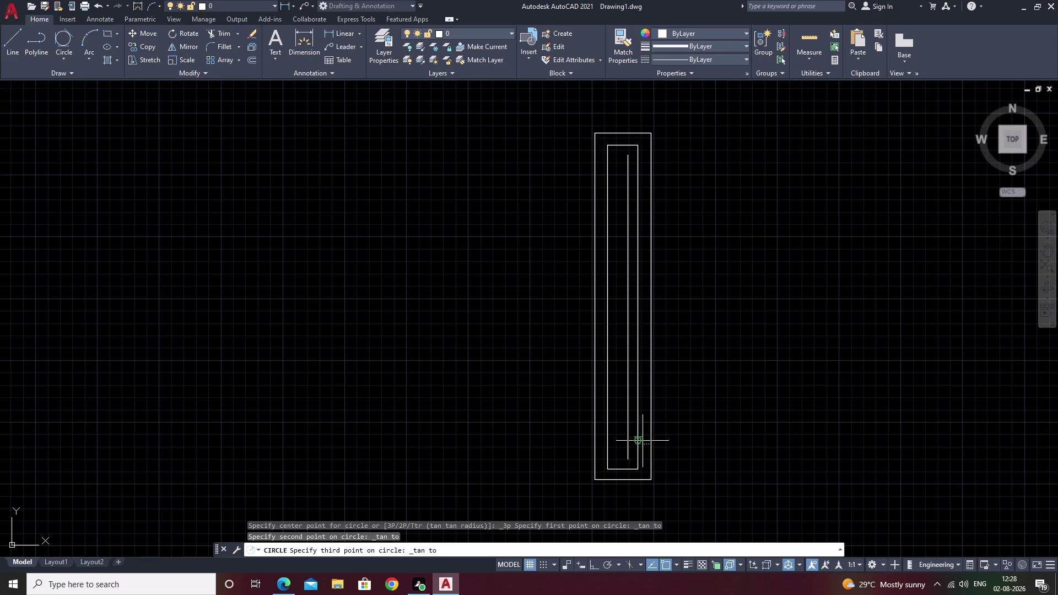
click(620, 467)
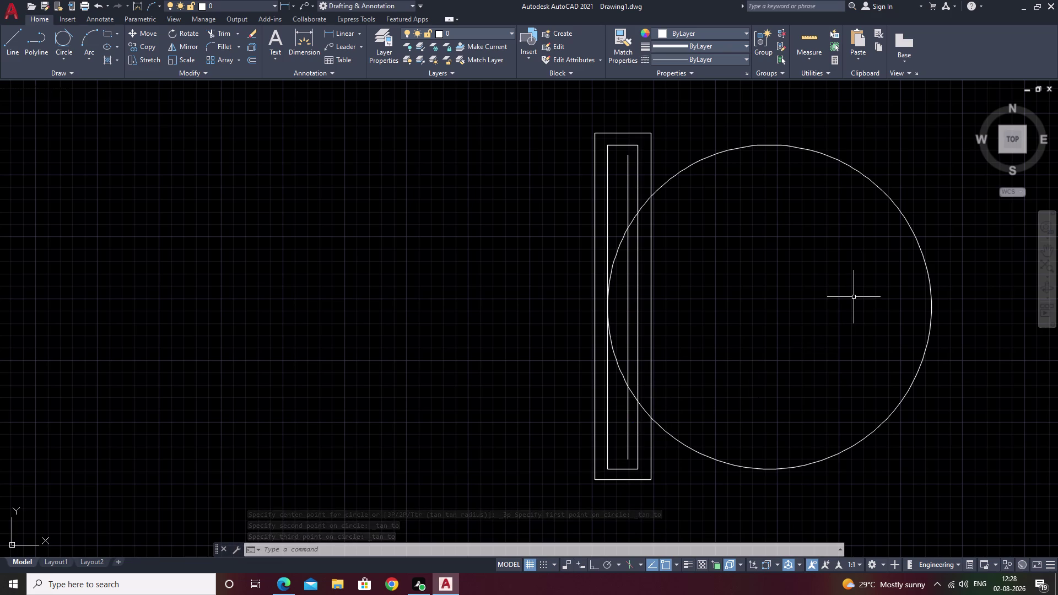
Back out of an accidental copy, then window-select the circle and erase it.
key(ctrl+c)
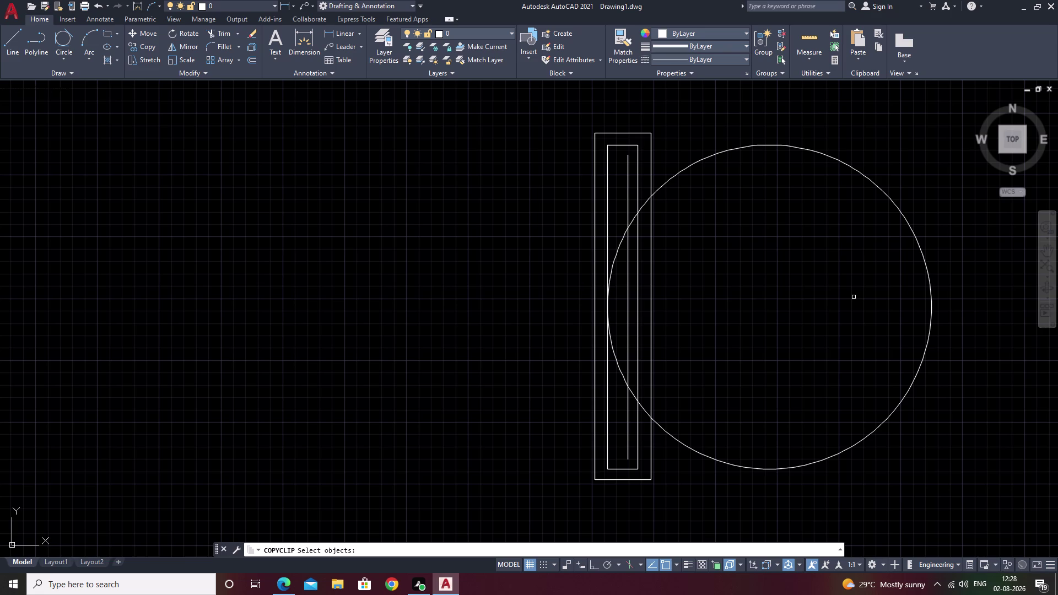
key(ctrl+z)
key(ctrl+z)
key(Escape)
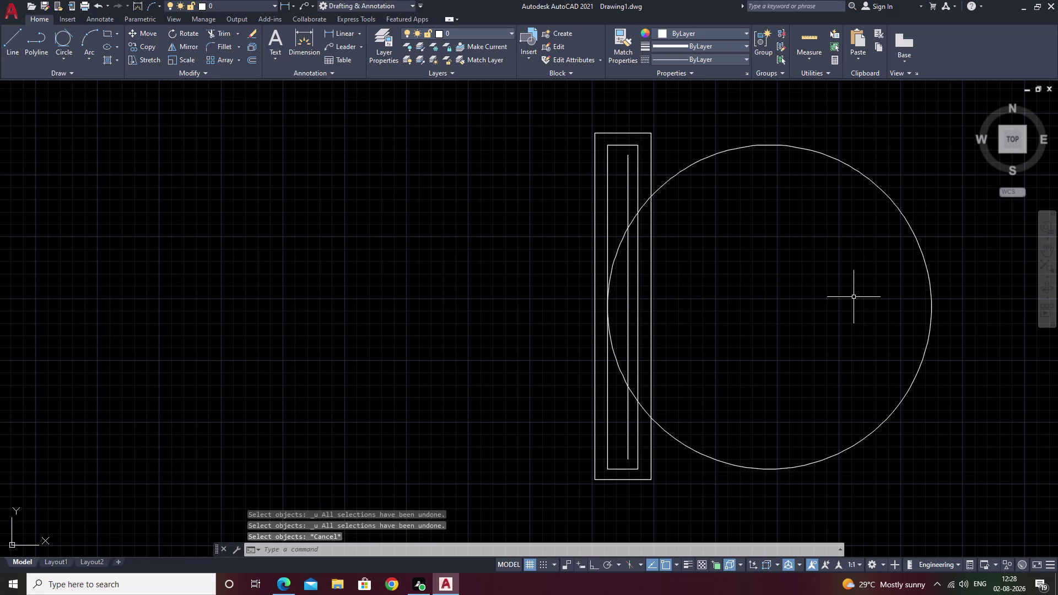
key(ctrl+z)
key(ctrl+z)
key(Escape)
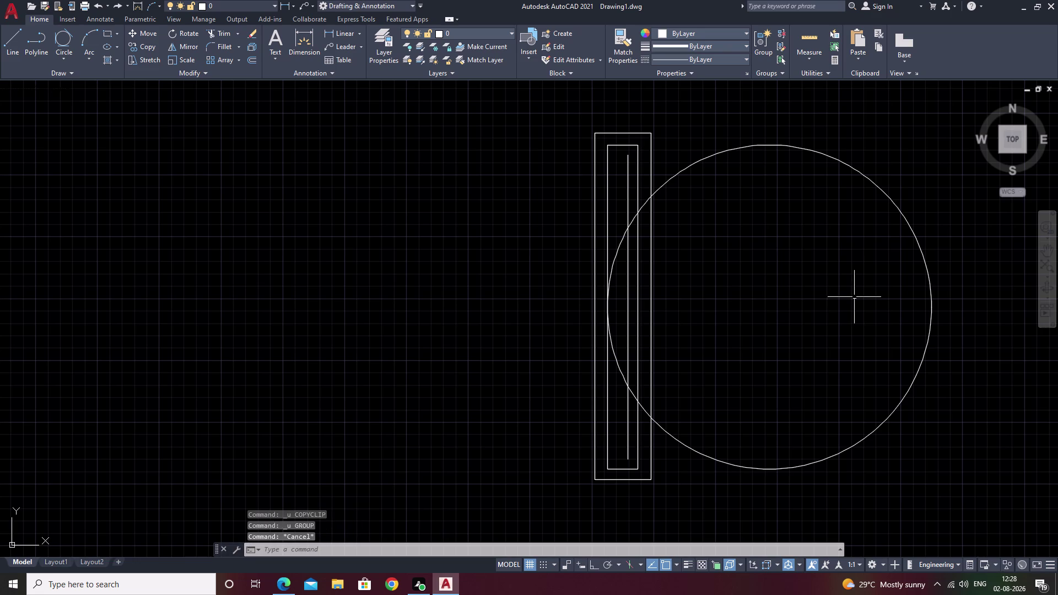
click(919, 225)
click(911, 234)
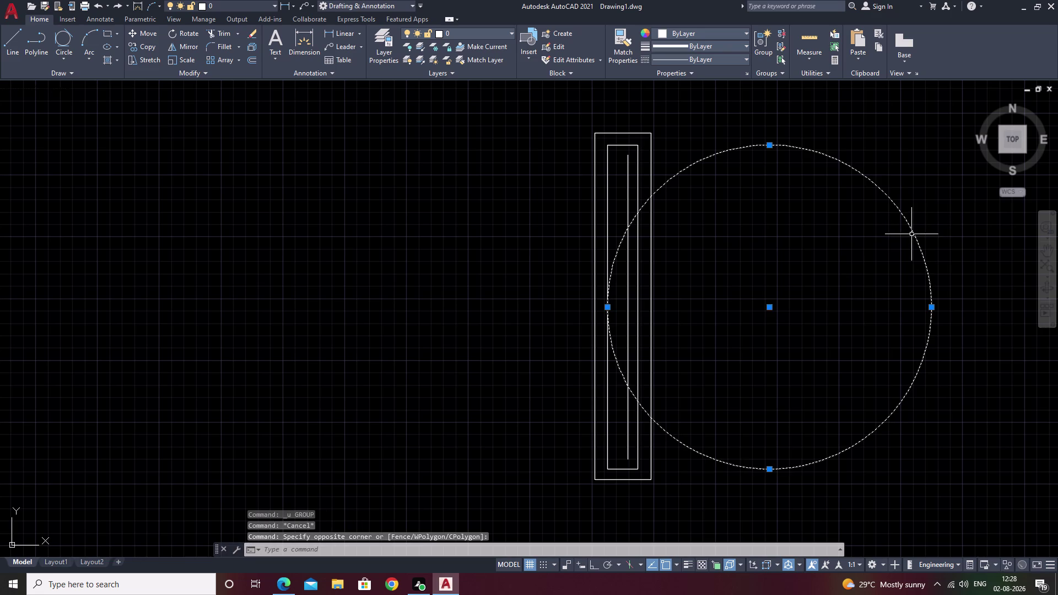
text(e)
key(space)
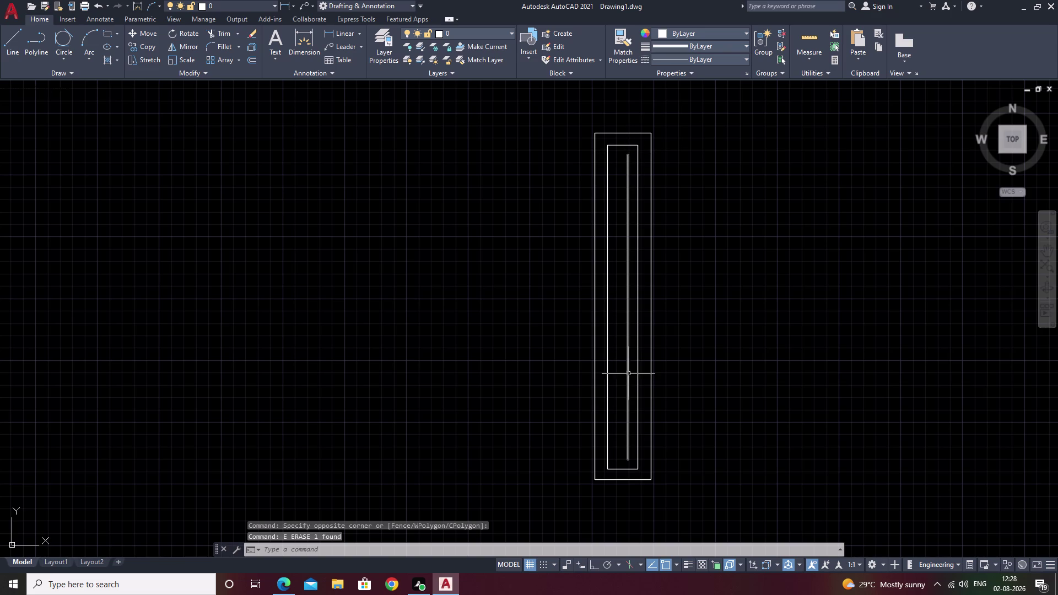
Start a 2-Point circle at the frame corner, then cancel it.
click(70, 59)
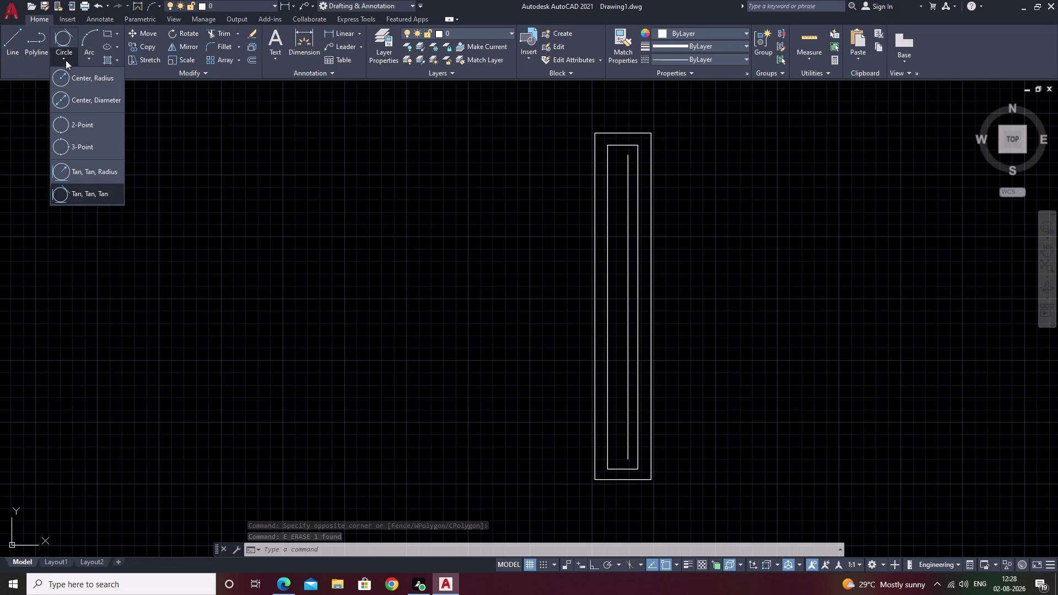
click(73, 78)
click(62, 51)
click(83, 133)
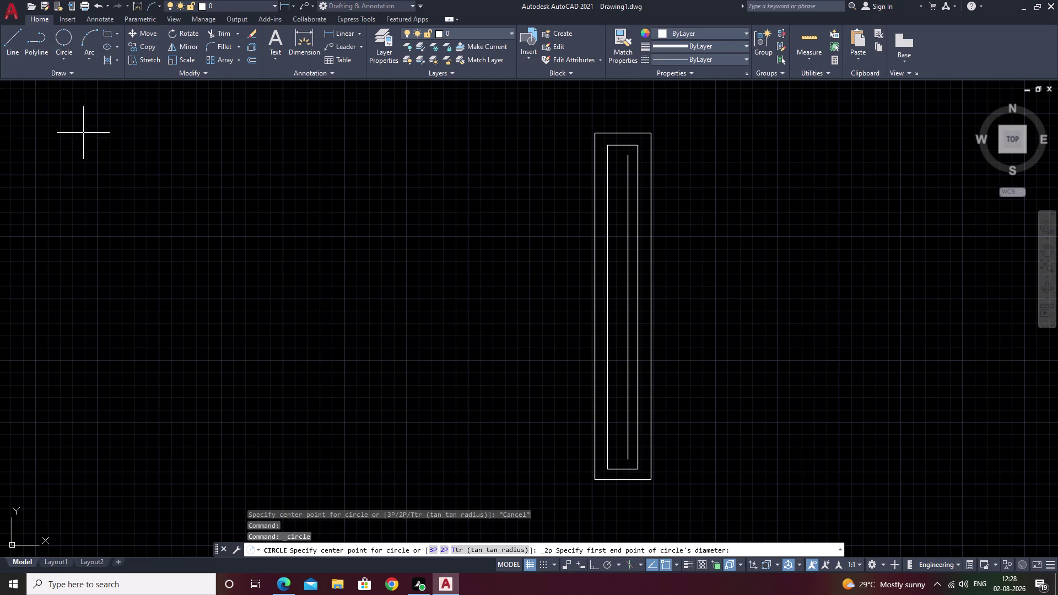
click(631, 158)
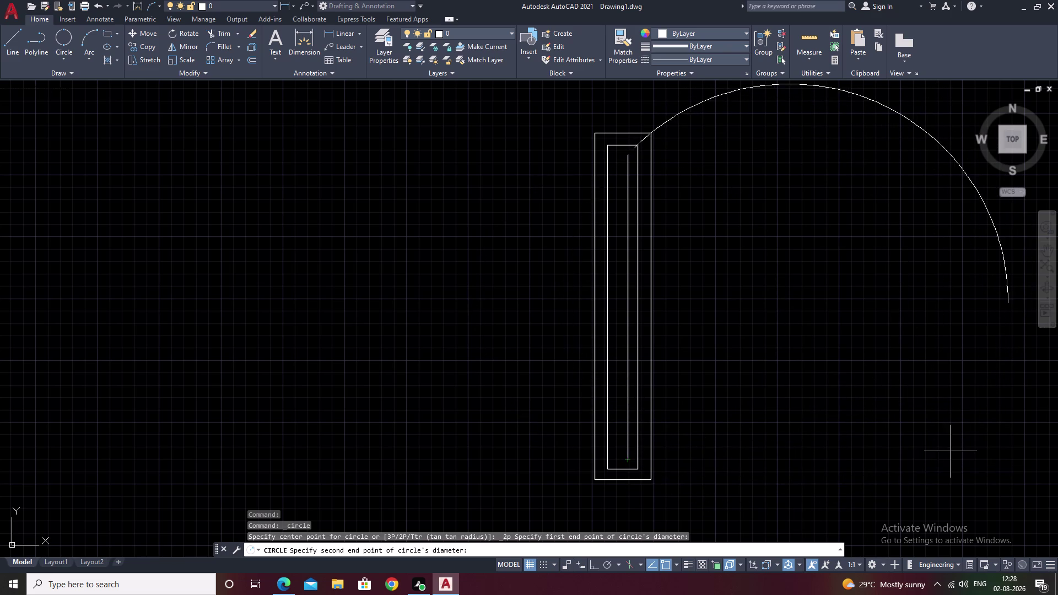
key(Escape)
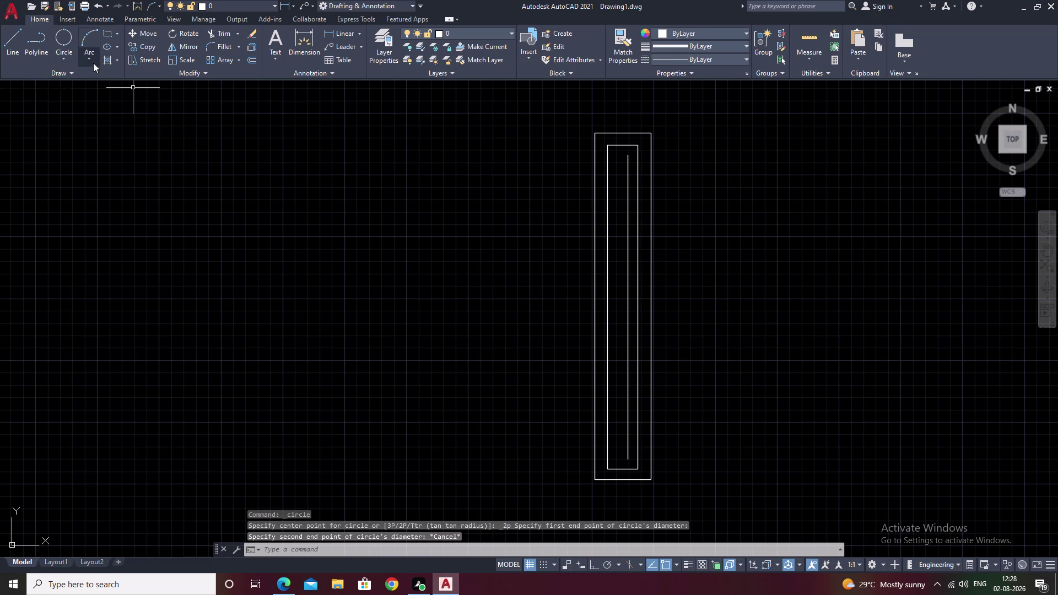
click(92, 62)
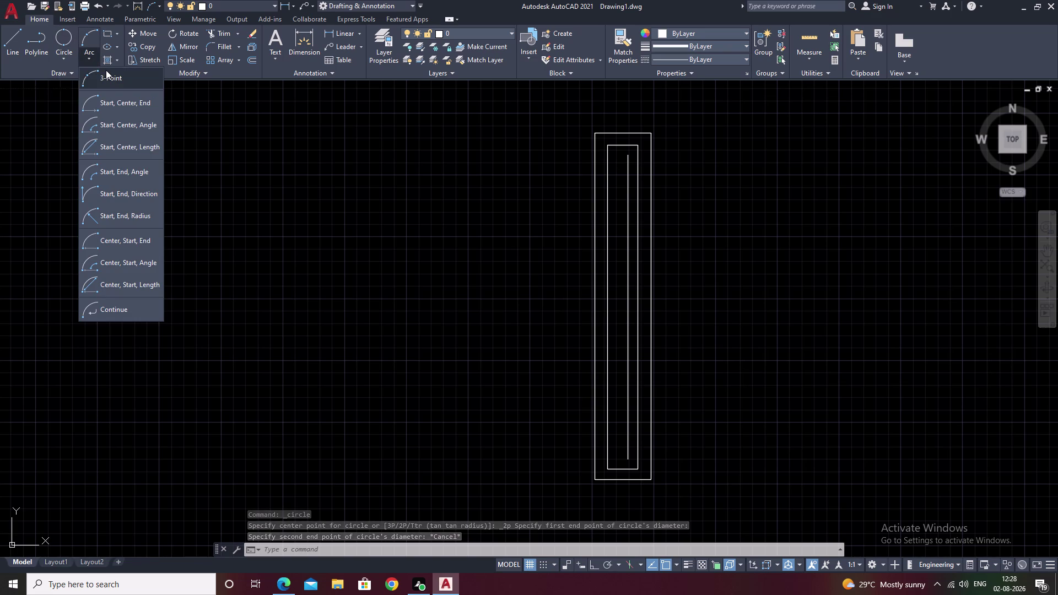
Start a Start, Center, End arc on the inner line's top and midpoint, then cancel.
click(139, 108)
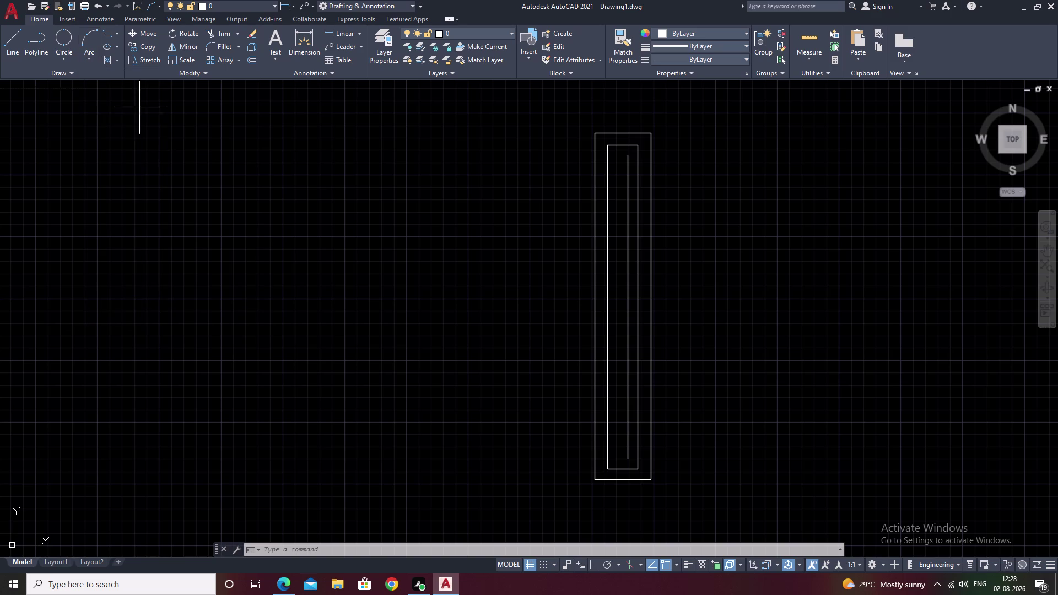
click(625, 155)
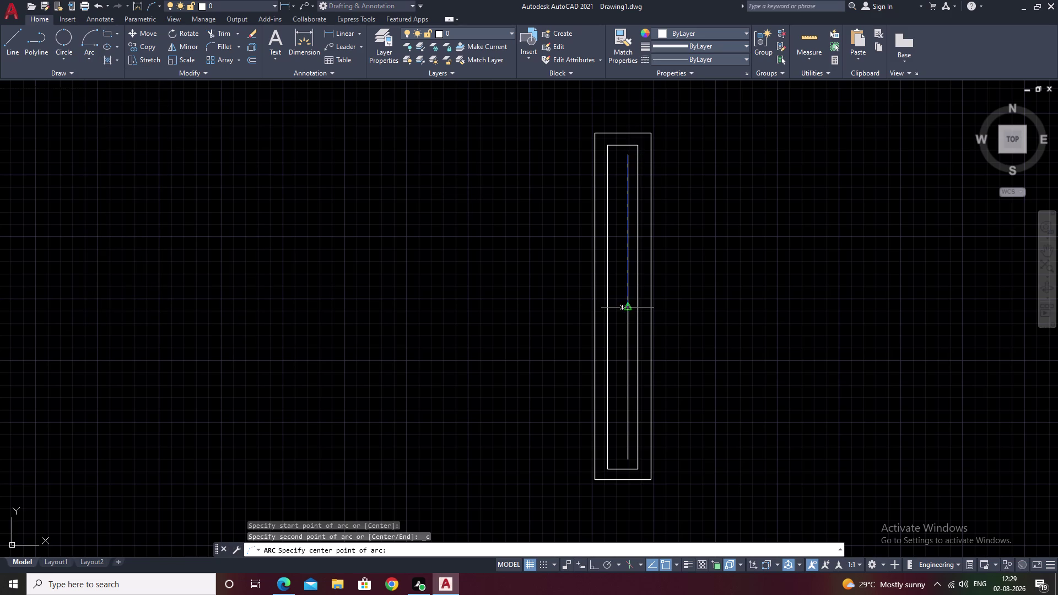
click(627, 304)
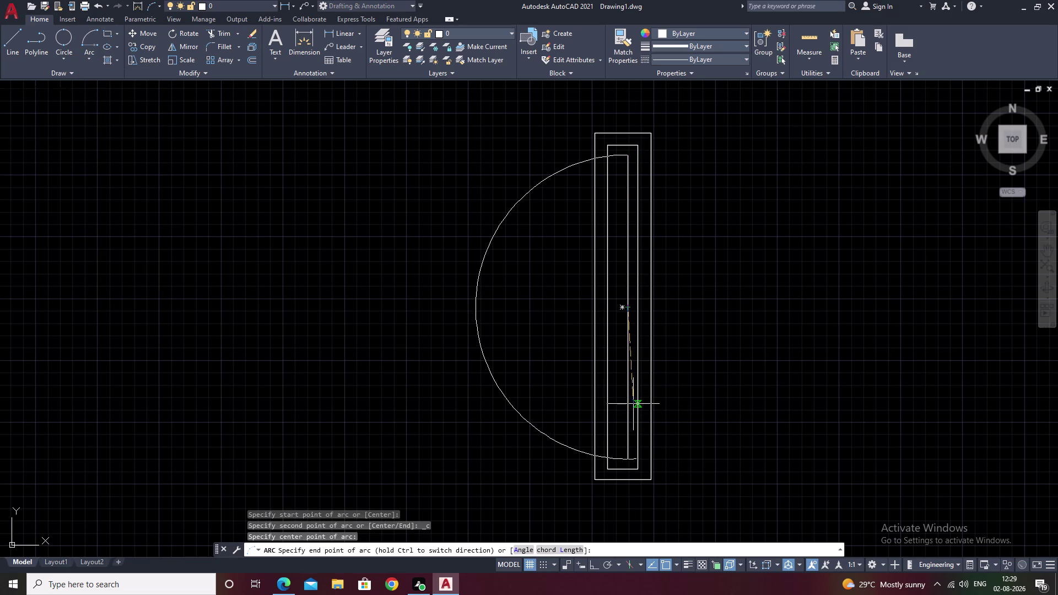
key(Escape)
scroll(up, 3)
scroll(down, 3)
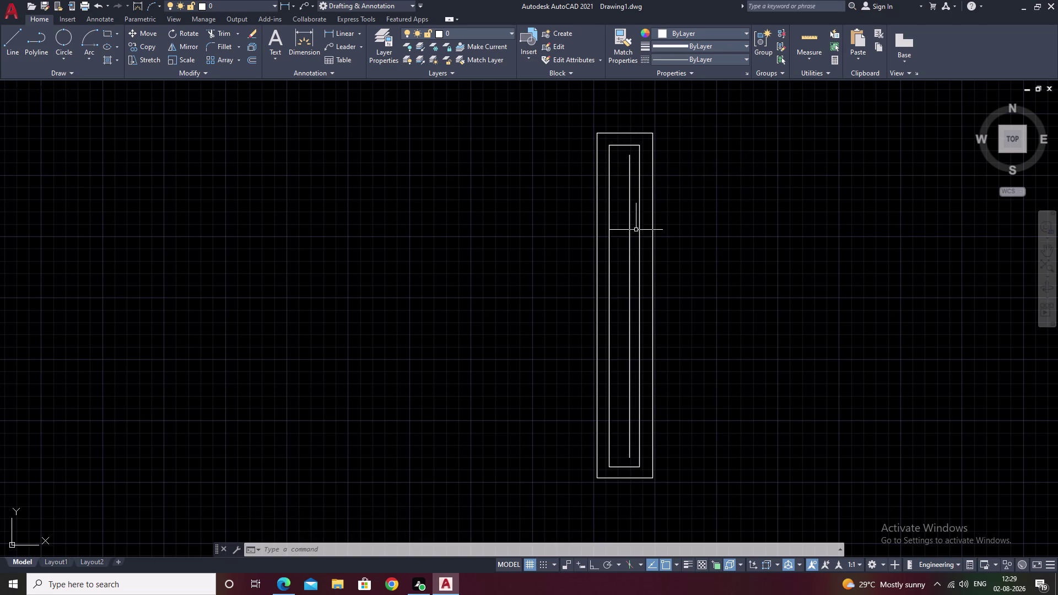
Erase the inner vertical line.
click(629, 253)
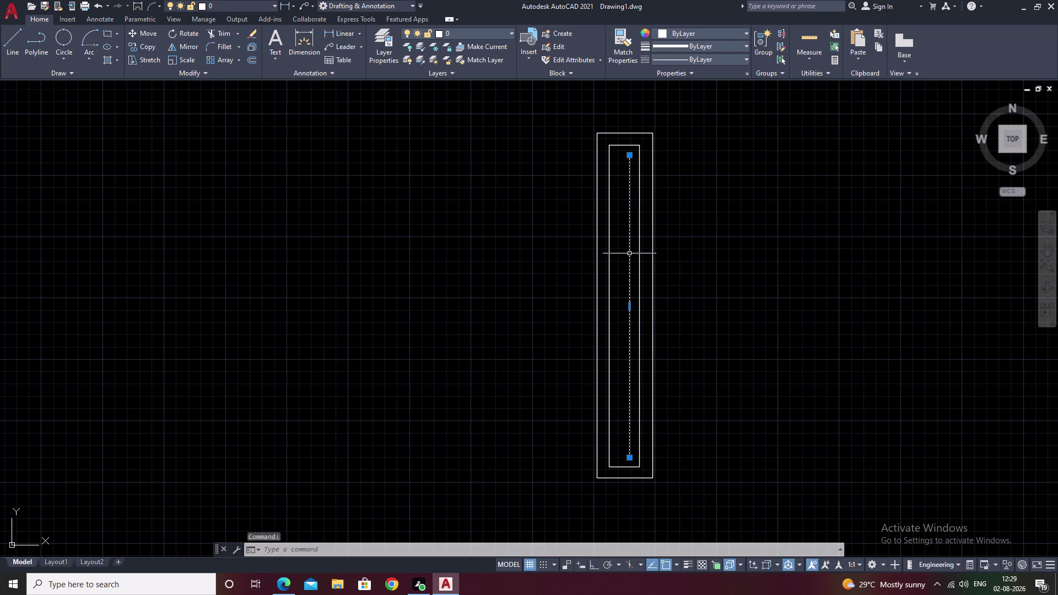
text(e)
key(space)
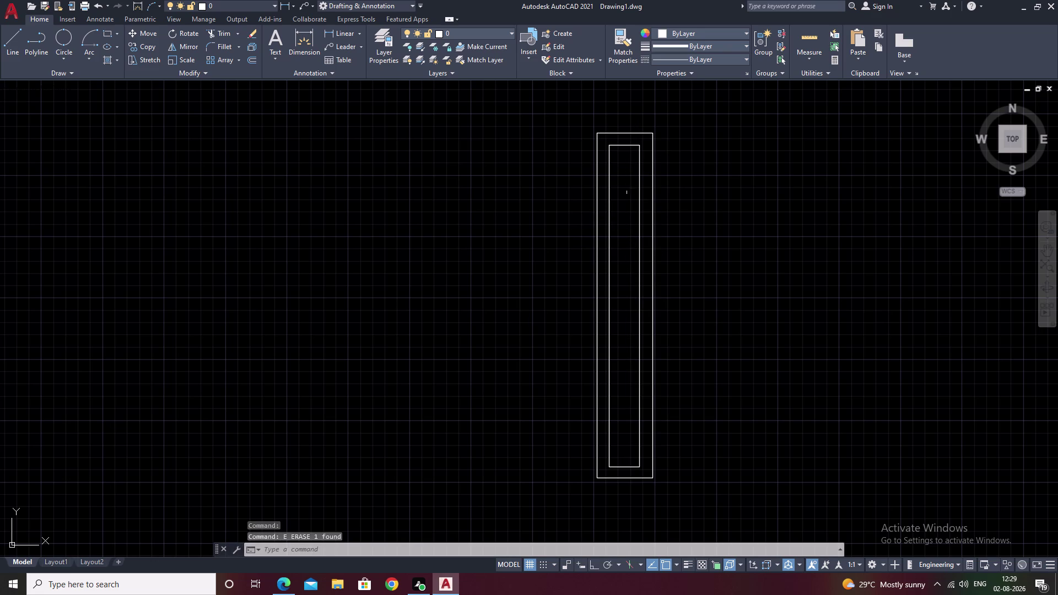
Draw two diagonal lines from the inner frame's right corners to its left edge.
text(l)
key(space)
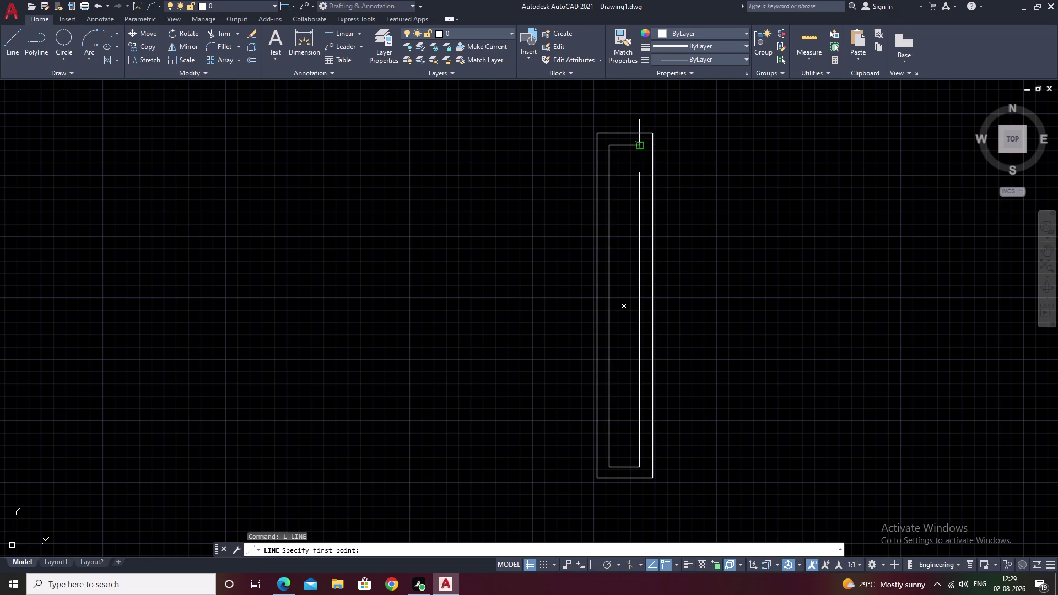
click(640, 146)
click(609, 203)
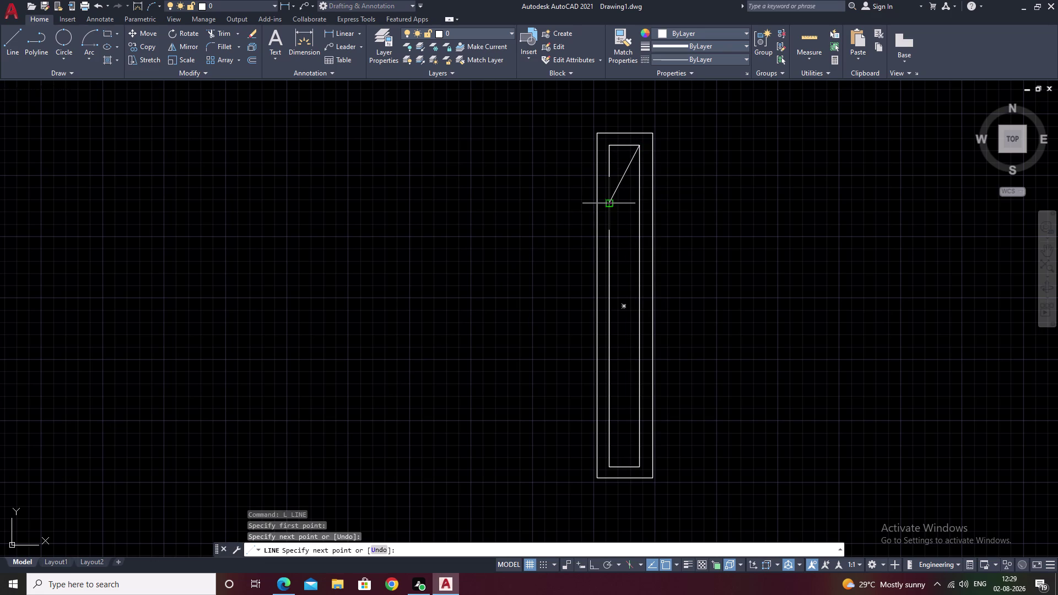
key(Escape)
key(space)
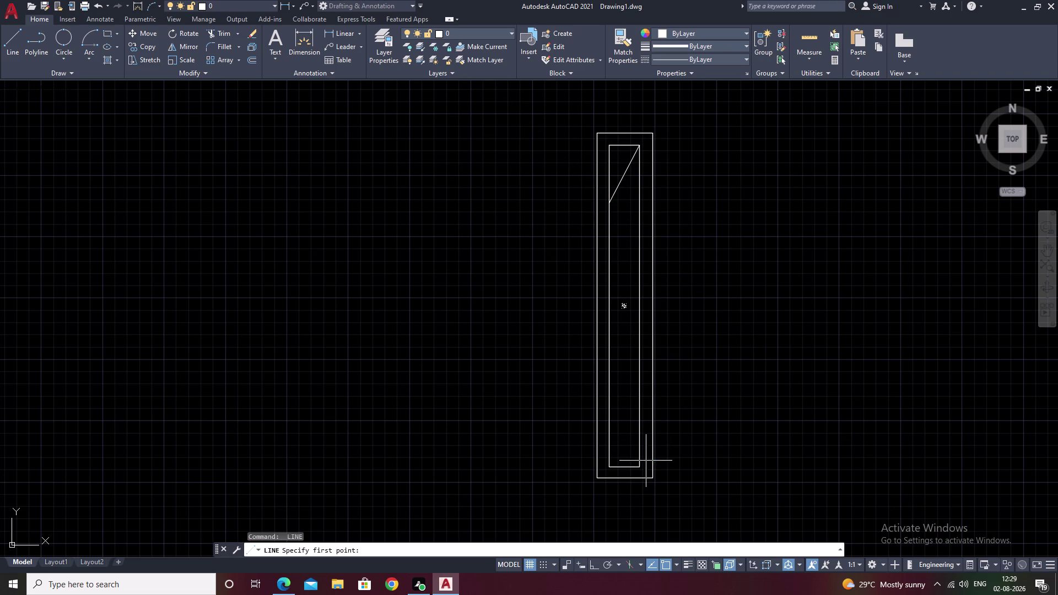
click(639, 466)
click(607, 421)
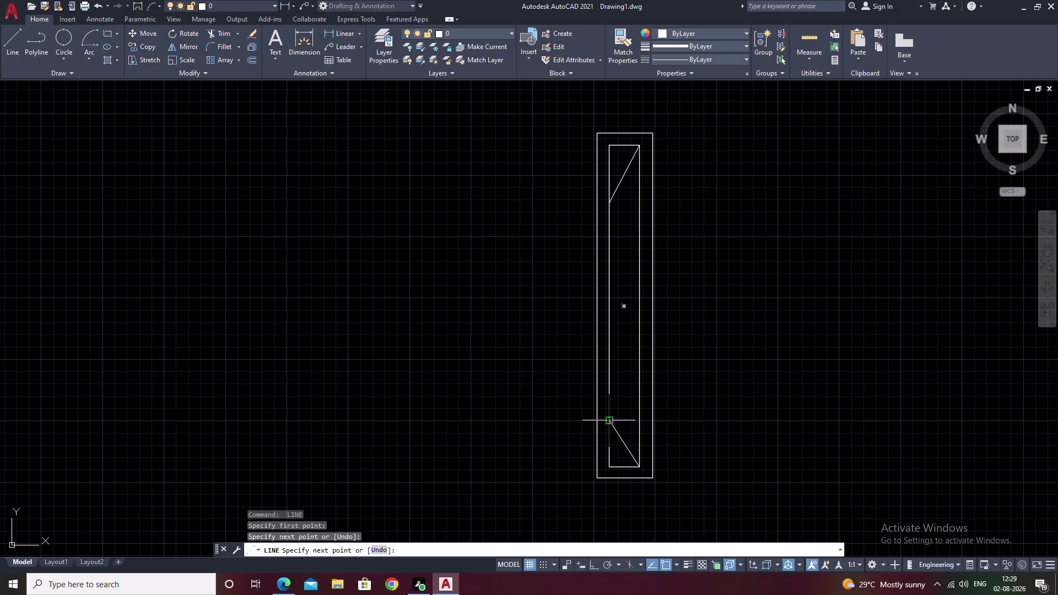
key(Escape)
Attempt a zero-radius fillet on the inner frame's bottom corner, then undo it.
text(f r)
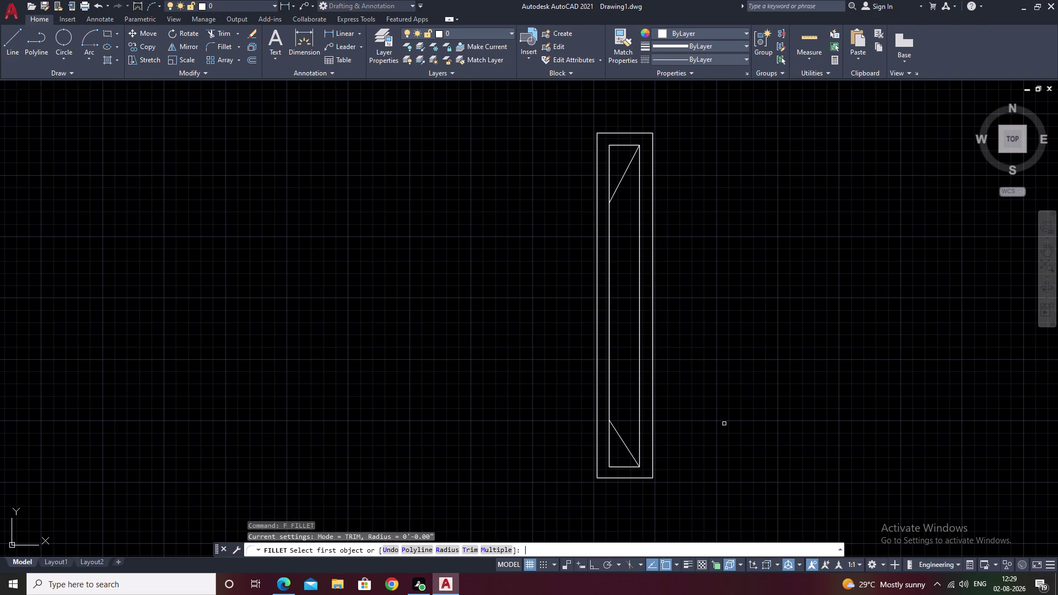
key(space)
text(0)
key(space)
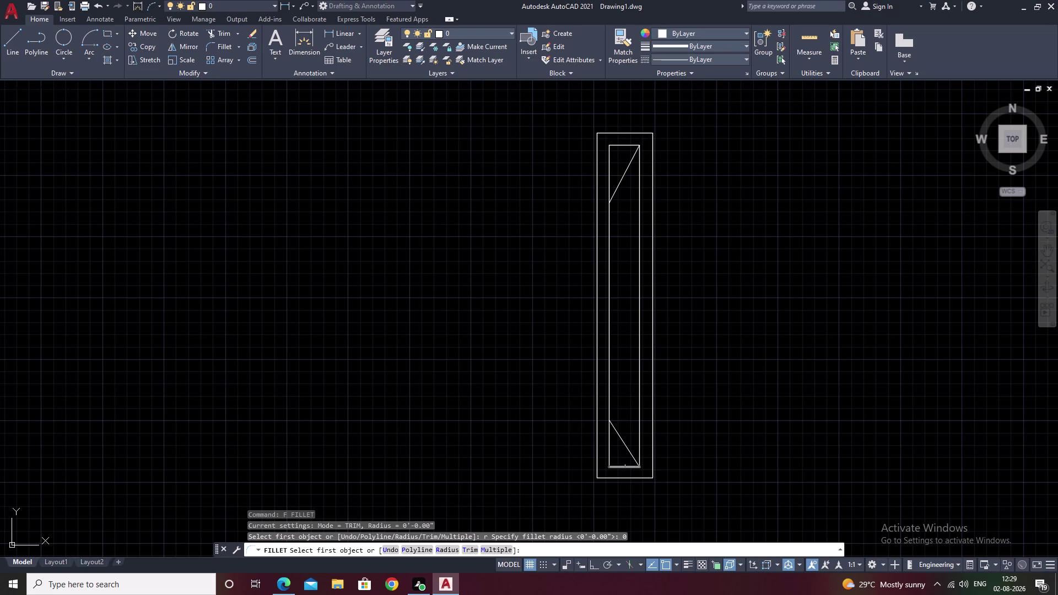
click(610, 447)
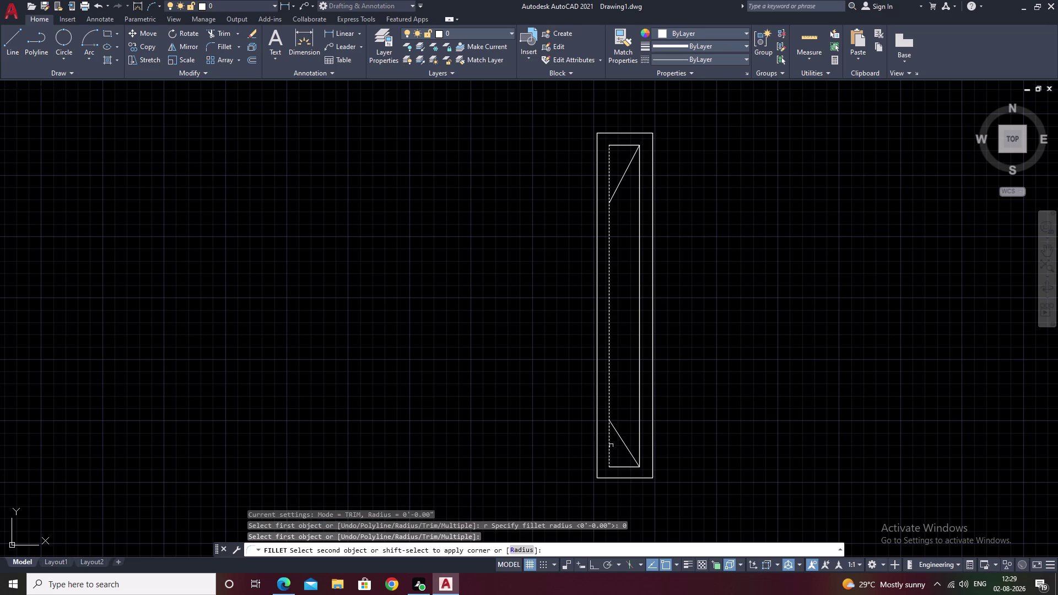
key(Escape)
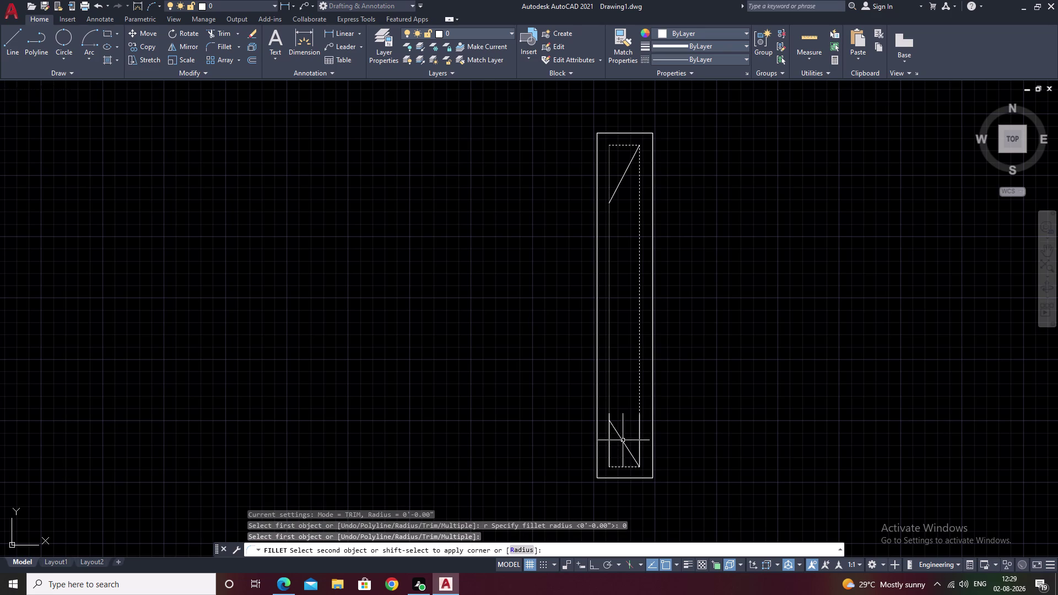
key(space)
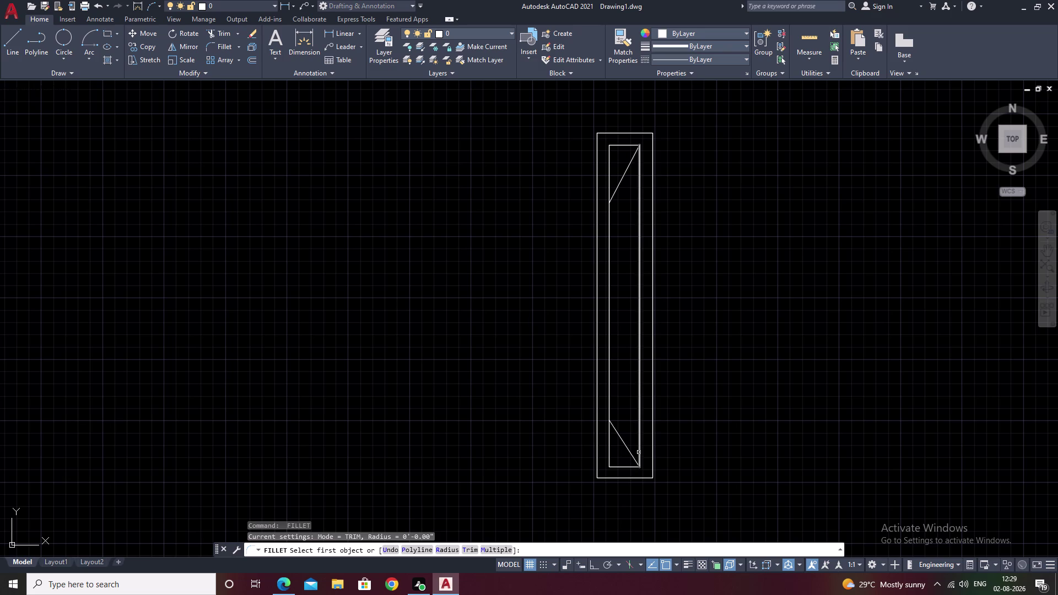
click(639, 450)
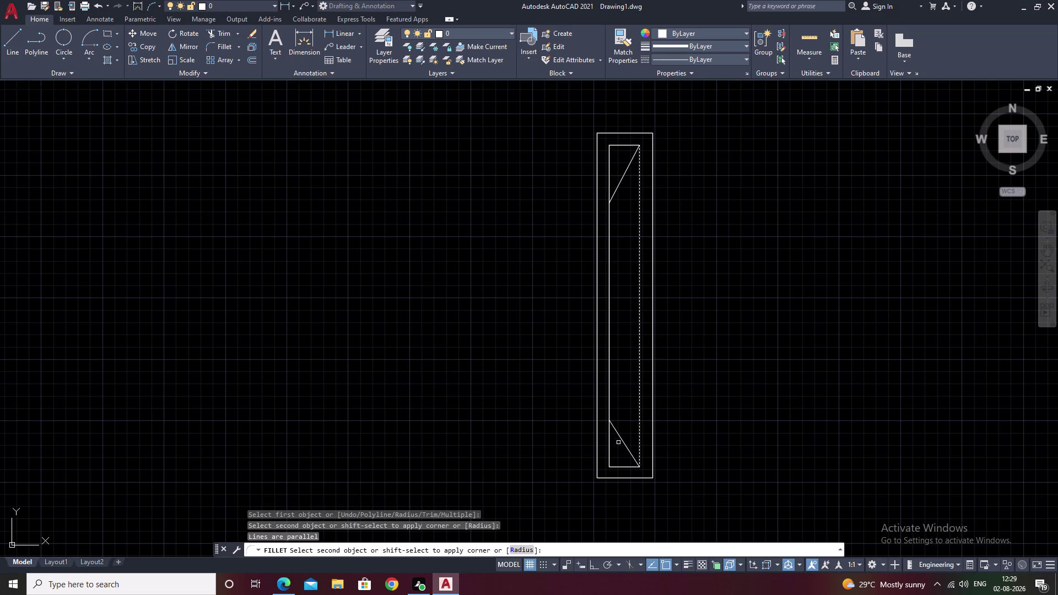
text(r)
key(space)
key(space)
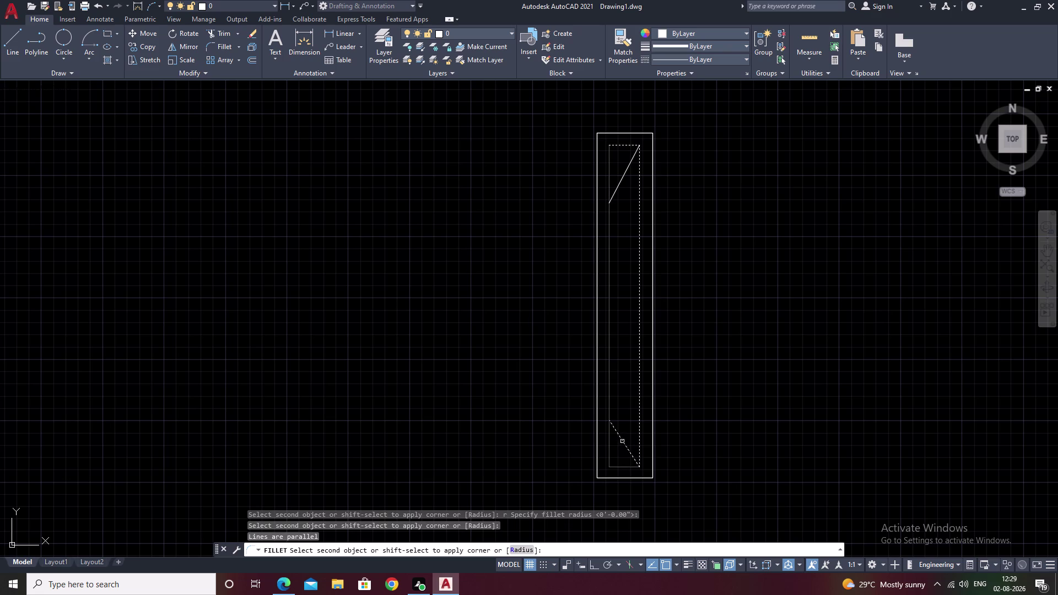
click(623, 441)
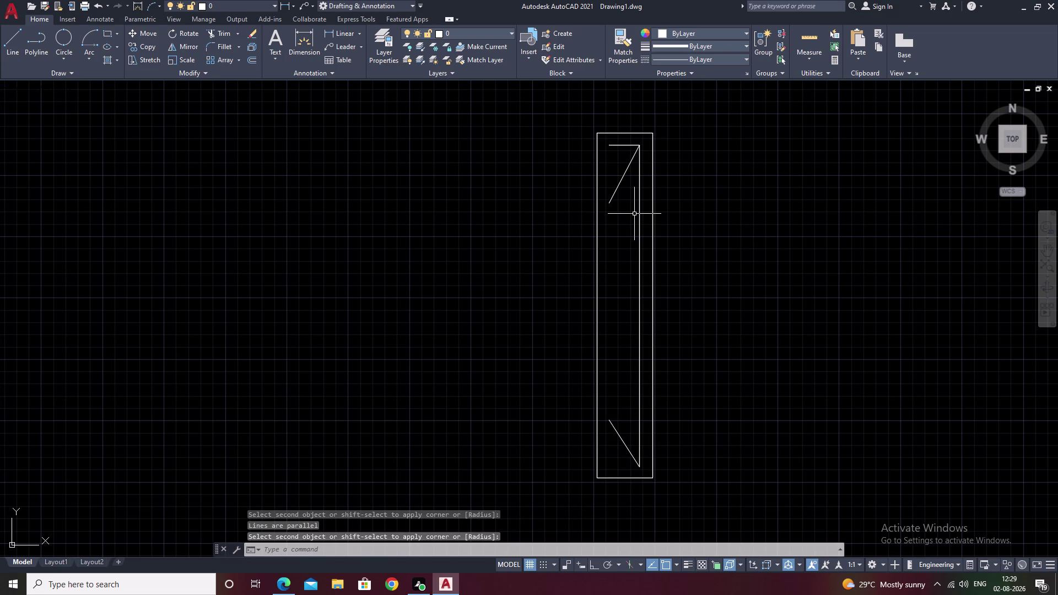
key(ctrl+z)
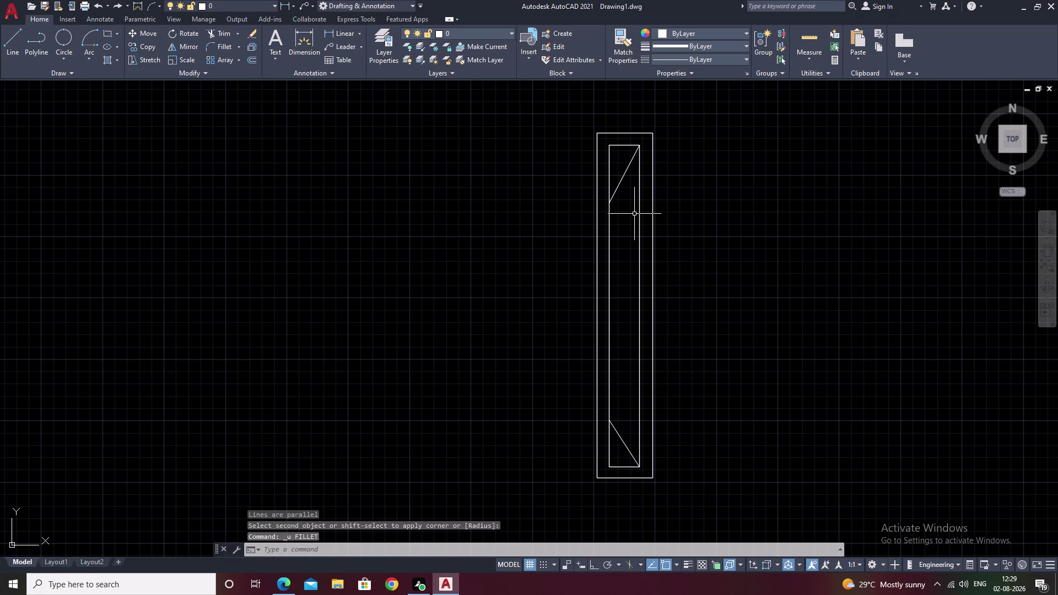
Erase the upper diagonal line, then select the lower one.
click(627, 173)
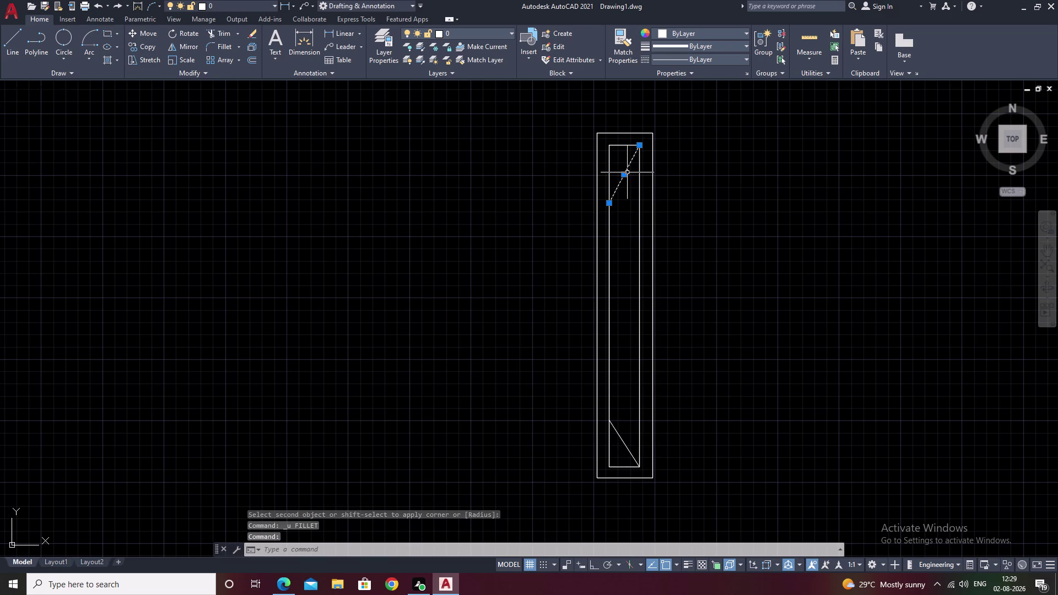
text(e)
key(space)
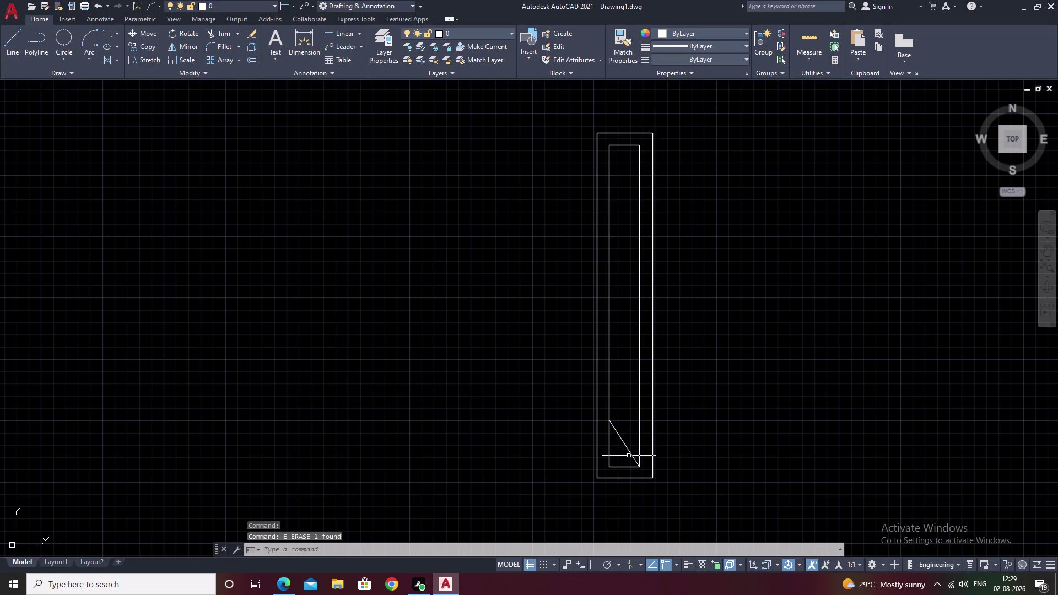
click(628, 450)
Erase the lower diagonal line and explode the outer rectangle into separate lines.
text(e)
key(space)
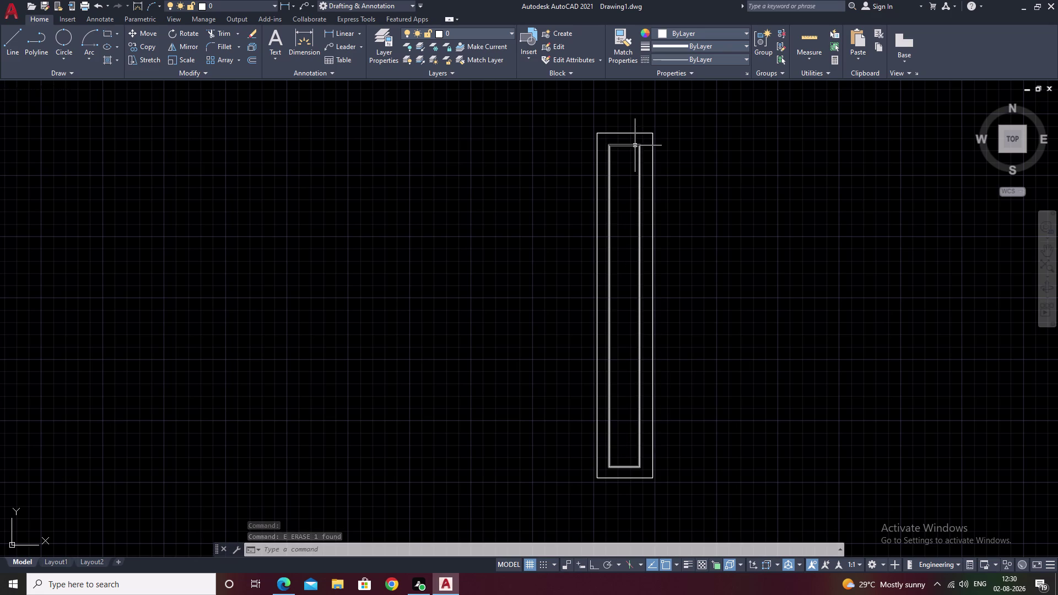
key(Escape)
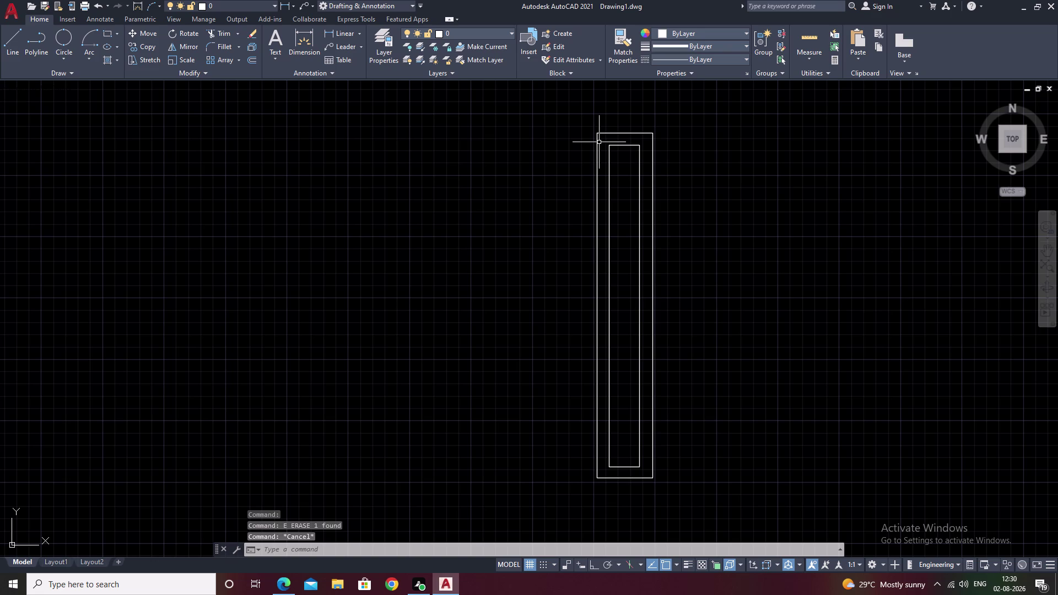
click(597, 211)
click(252, 46)
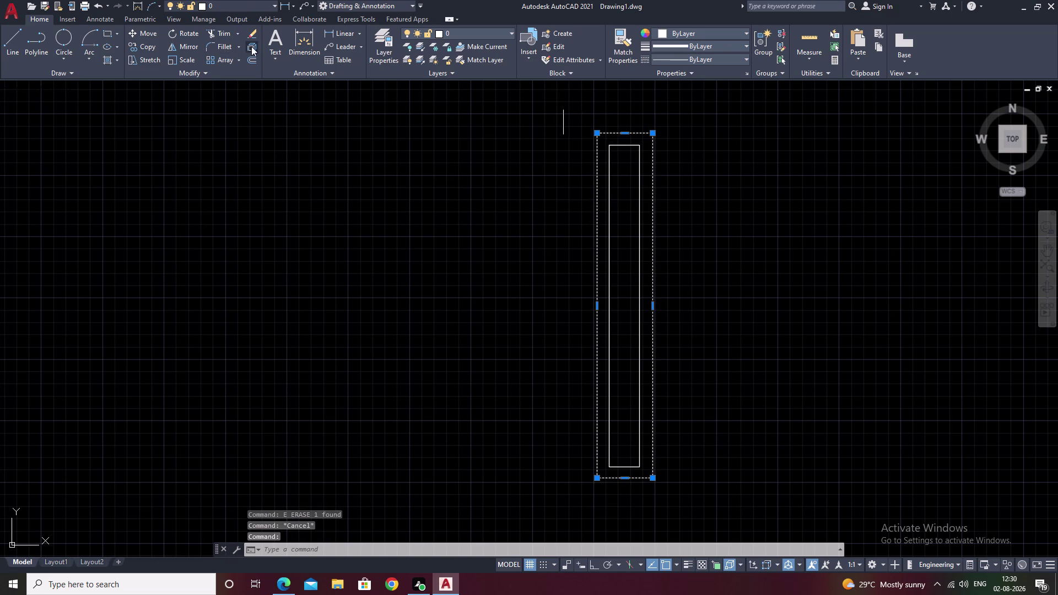
click(595, 171)
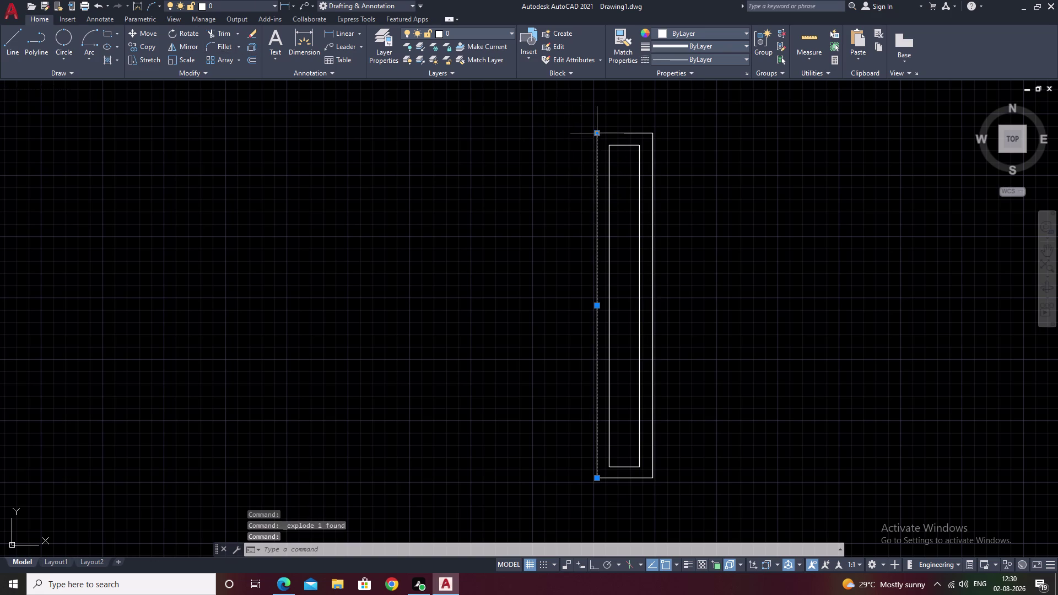
Stretch both ends of the rectangle's left edge line out to the left.
click(595, 134)
click(527, 139)
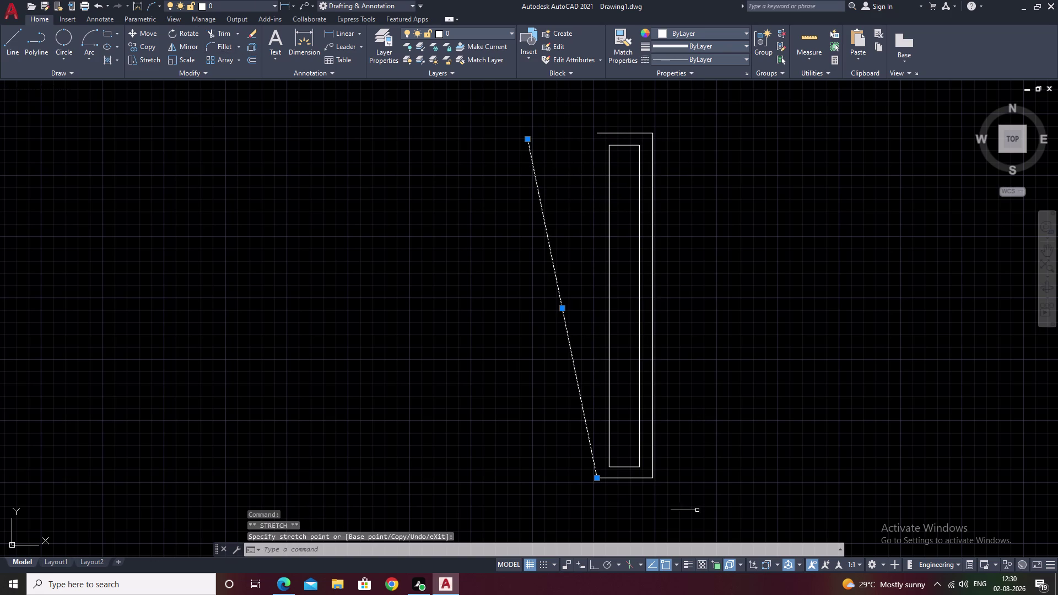
click(595, 480)
click(519, 479)
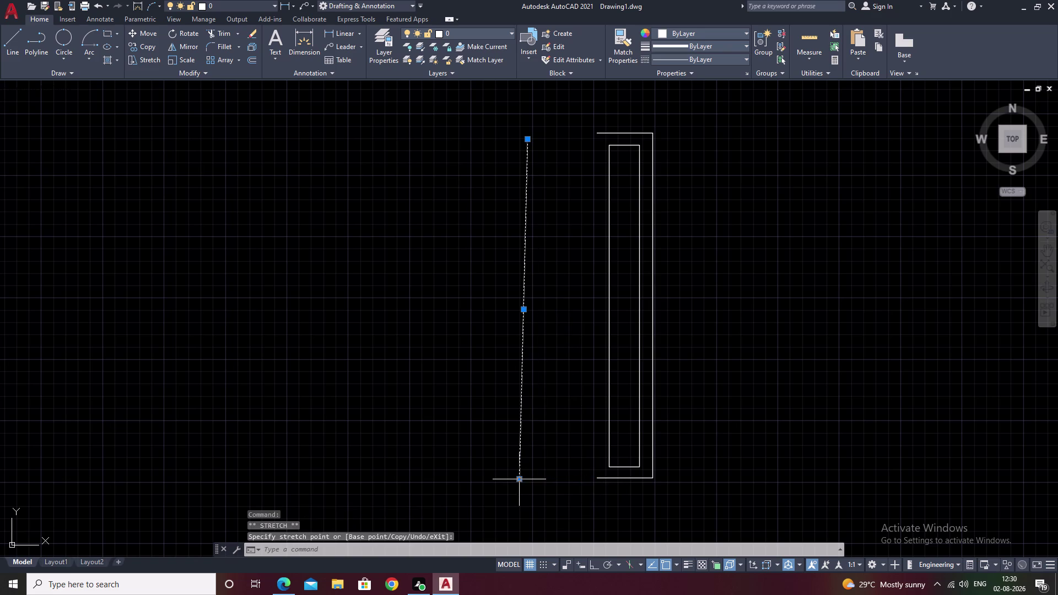
key(Escape)
Erase the stray line left over from the wardrobe outline.
drag(563, 137, 453, 324)
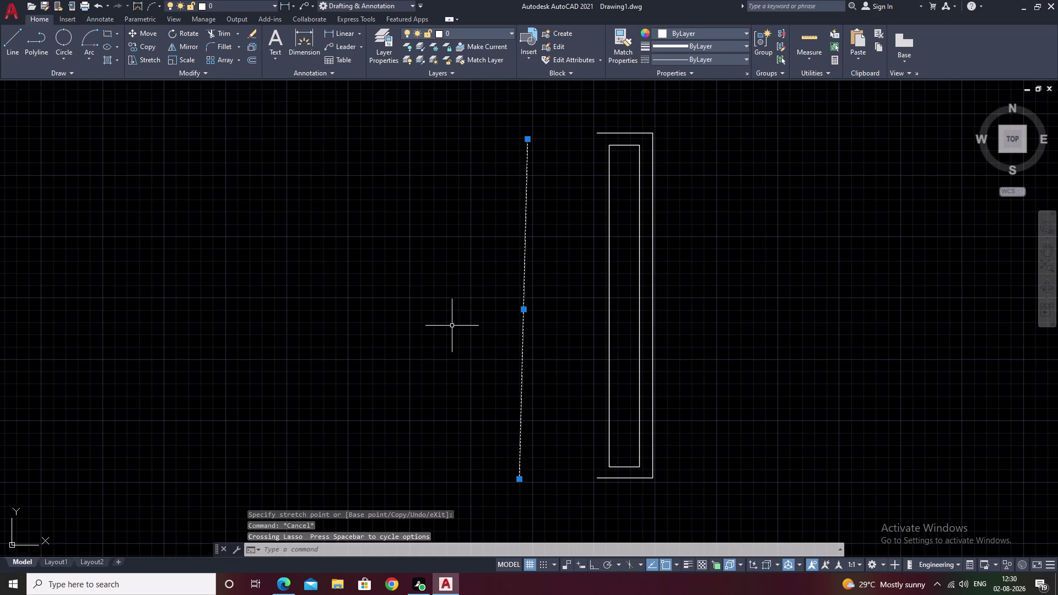
text(e)
key(space)
Move the wardrobe by its bottom corner against the lower-right bedroom's left wall.
drag(670, 108, 638, 112)
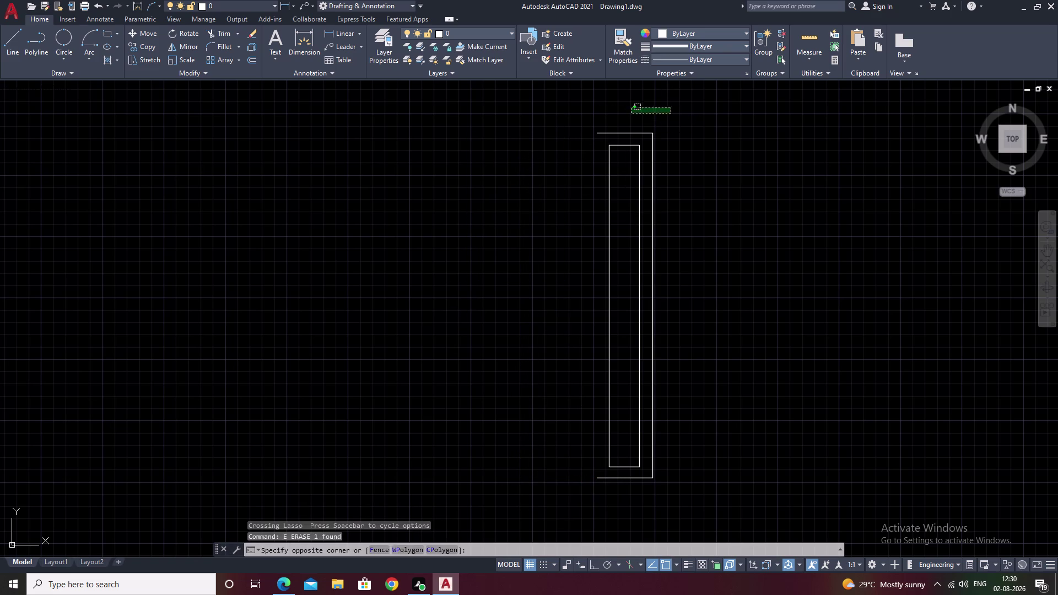
drag(638, 111, 708, 463)
click(707, 461)
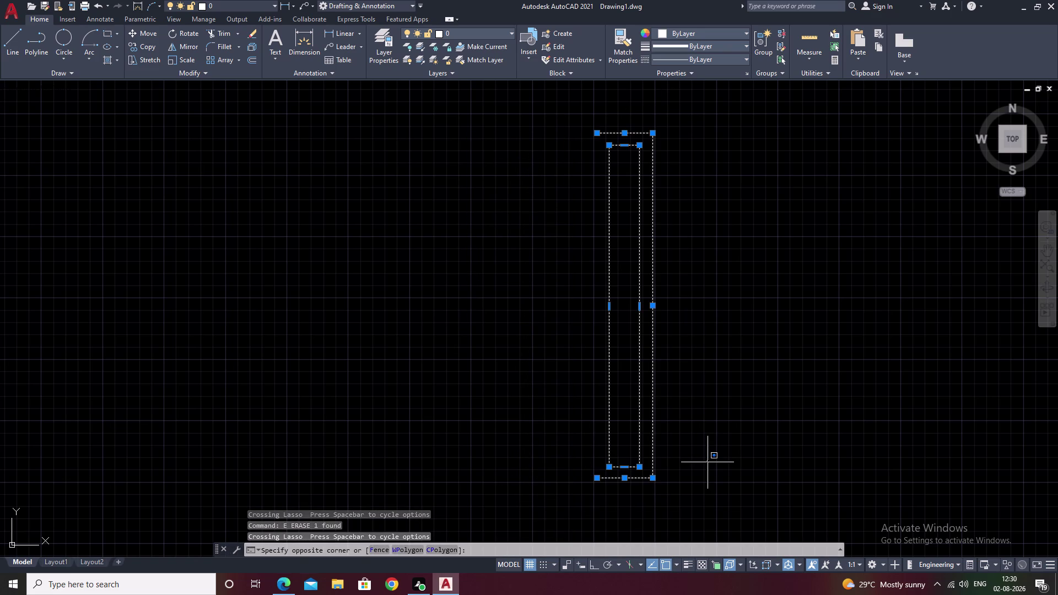
text(m)
key(space)
click(598, 478)
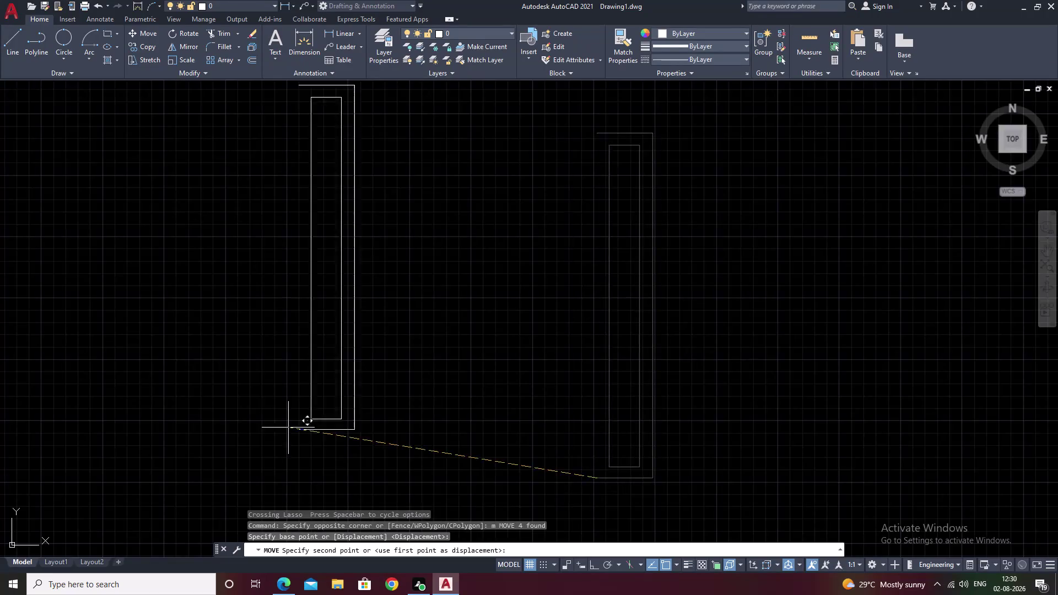
scroll(down, 3)
middle_drag(276, 426, 603, 420)
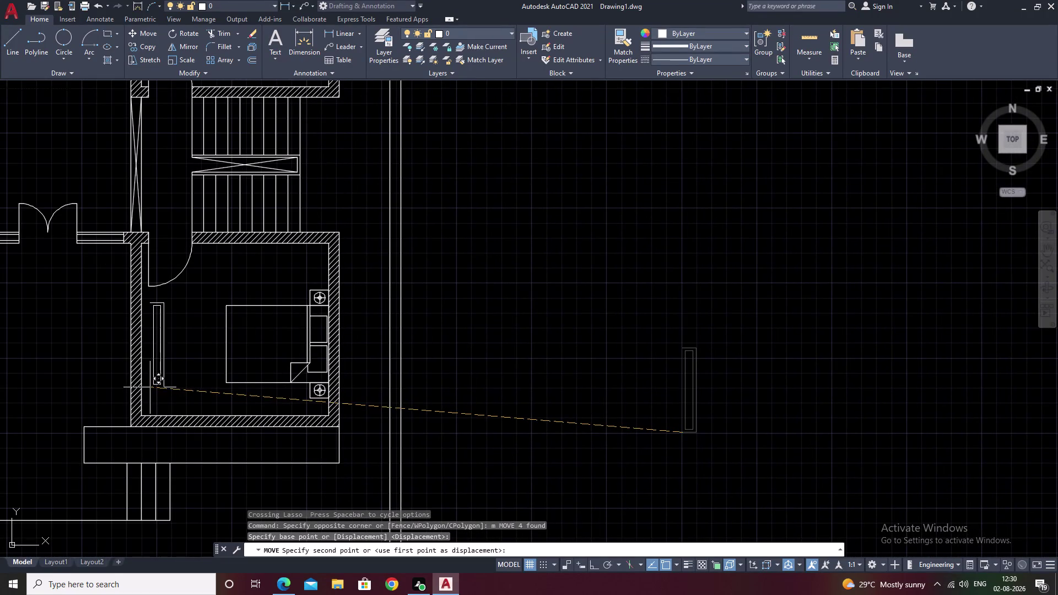
scroll(up, 3)
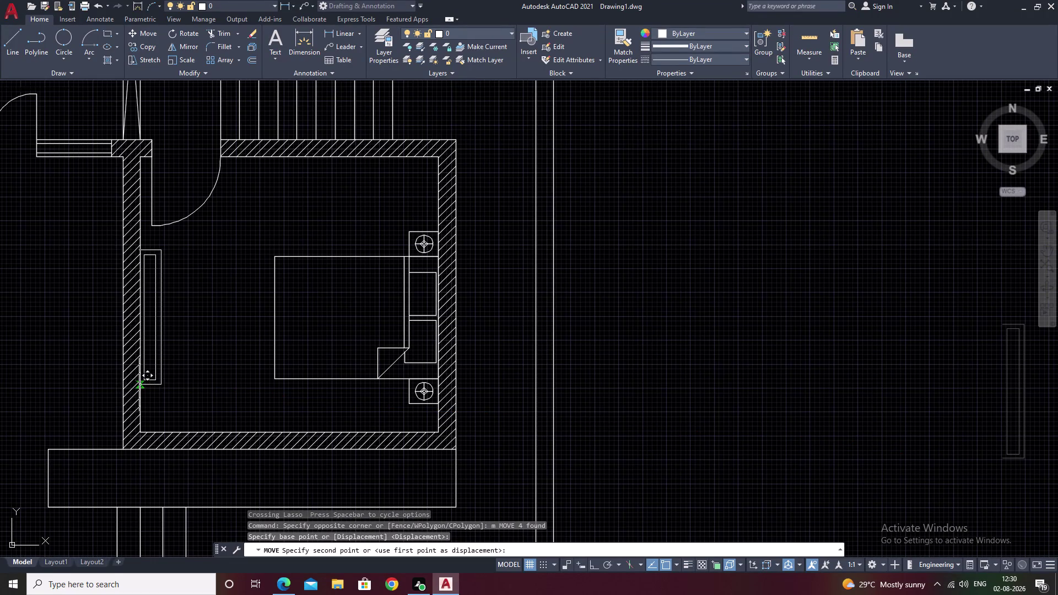
scroll(up, 3)
scroll(up, 3)
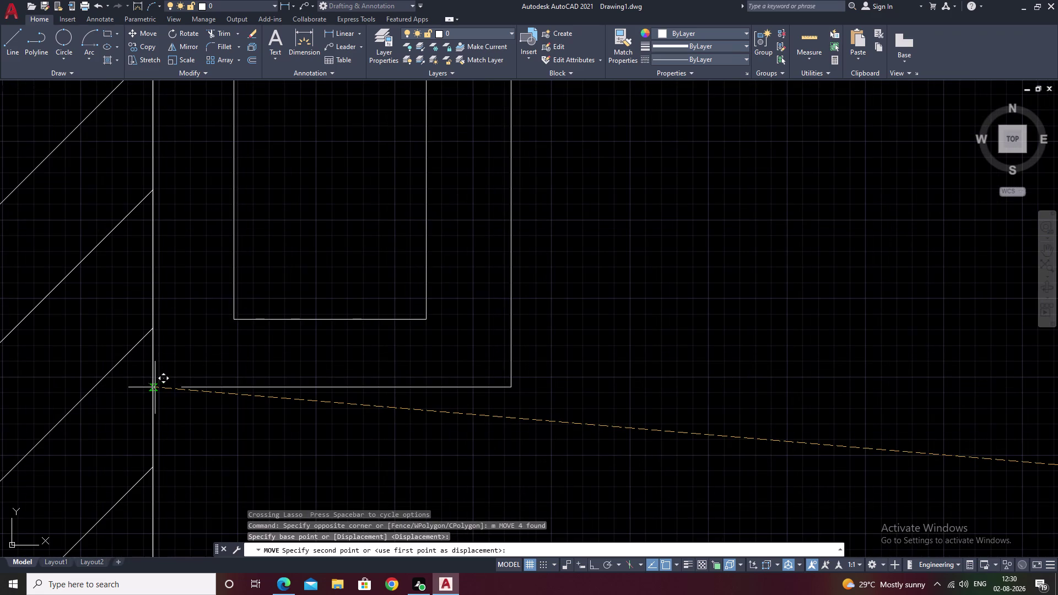
click(152, 390)
scroll(down, 3)
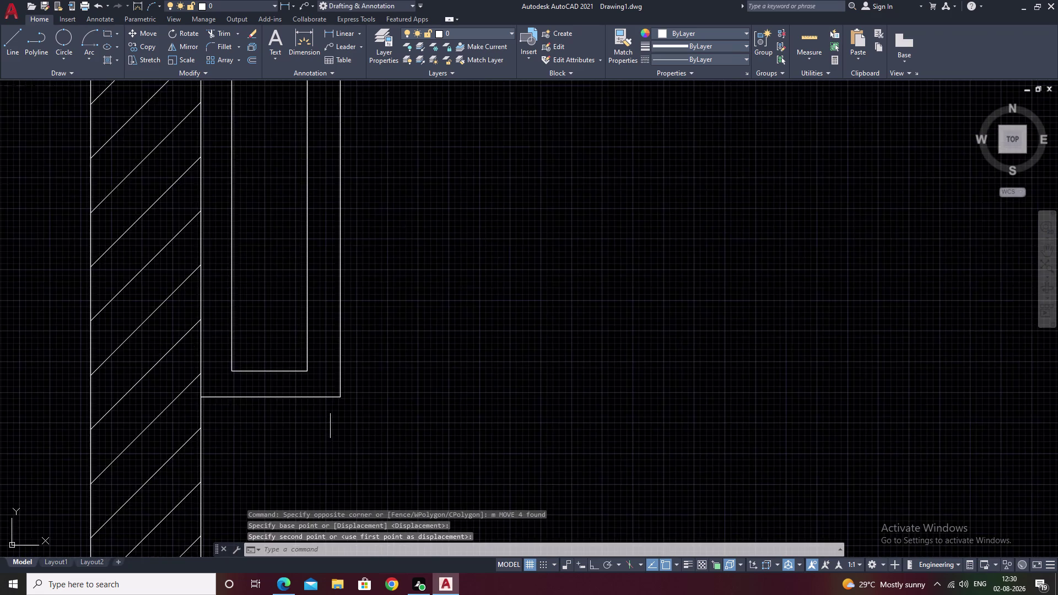
scroll(down, 3)
scroll(down, 3)
scroll(down, 3)
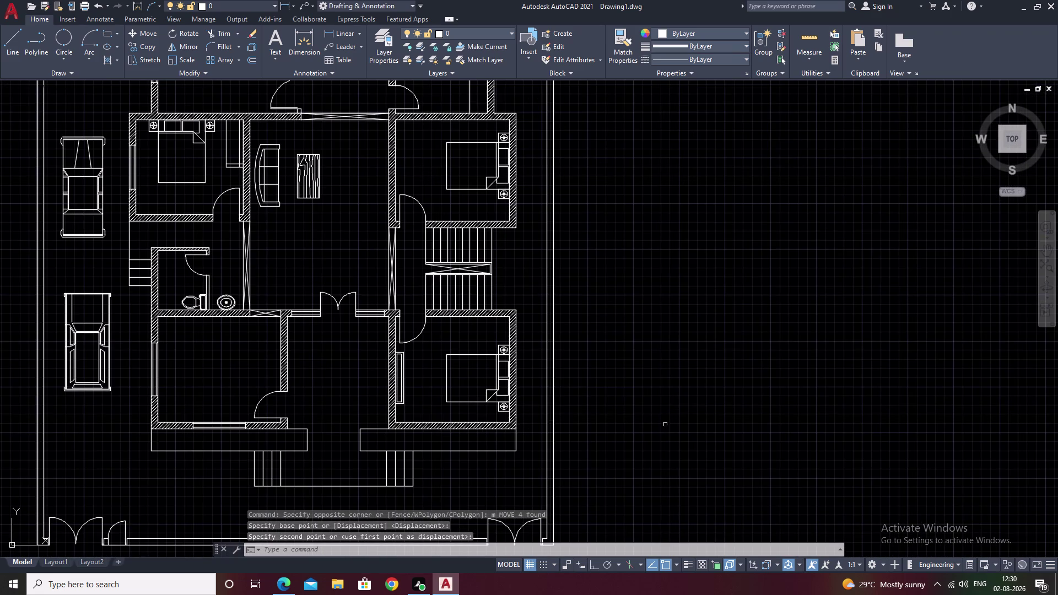
scroll(up, 3)
scroll(up, 3)
Select the placed wardrobe and copy it, using its bottom corner as base point.
drag(359, 228, 308, 270)
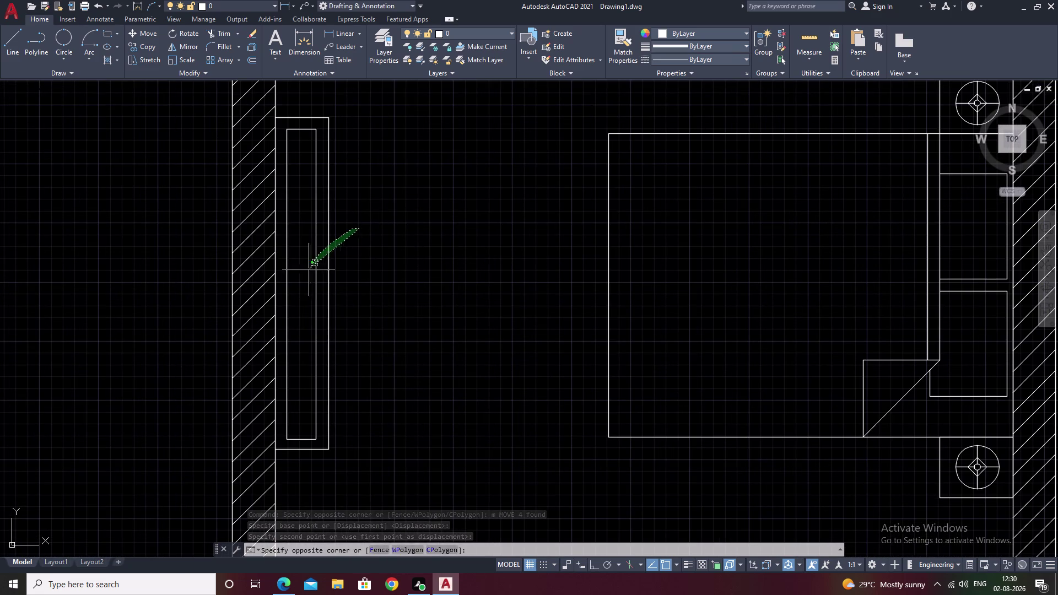
drag(308, 269, 315, 464)
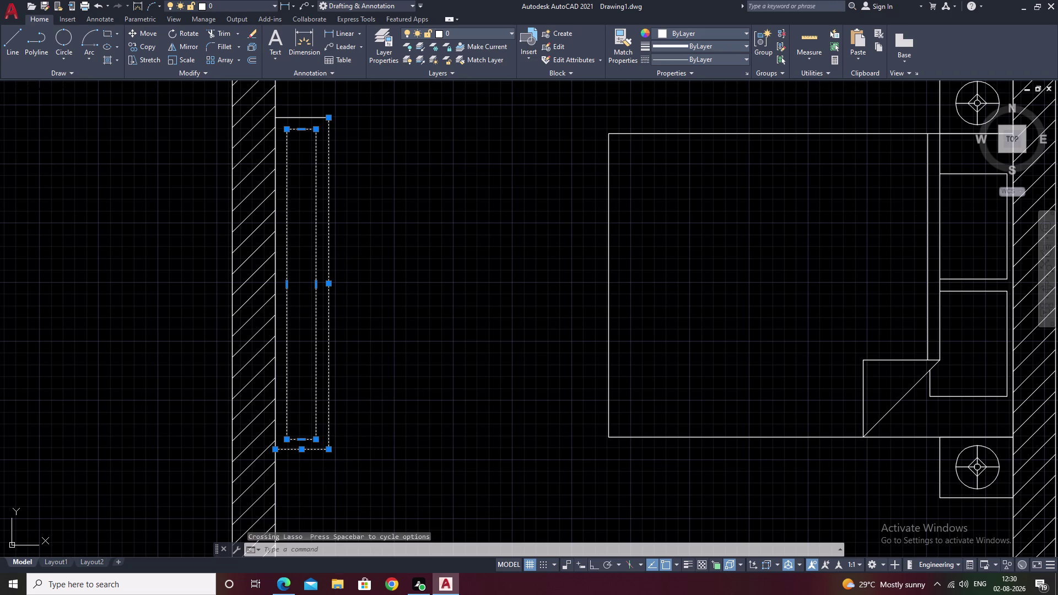
scroll(up, 3)
drag(309, 103, 266, 197)
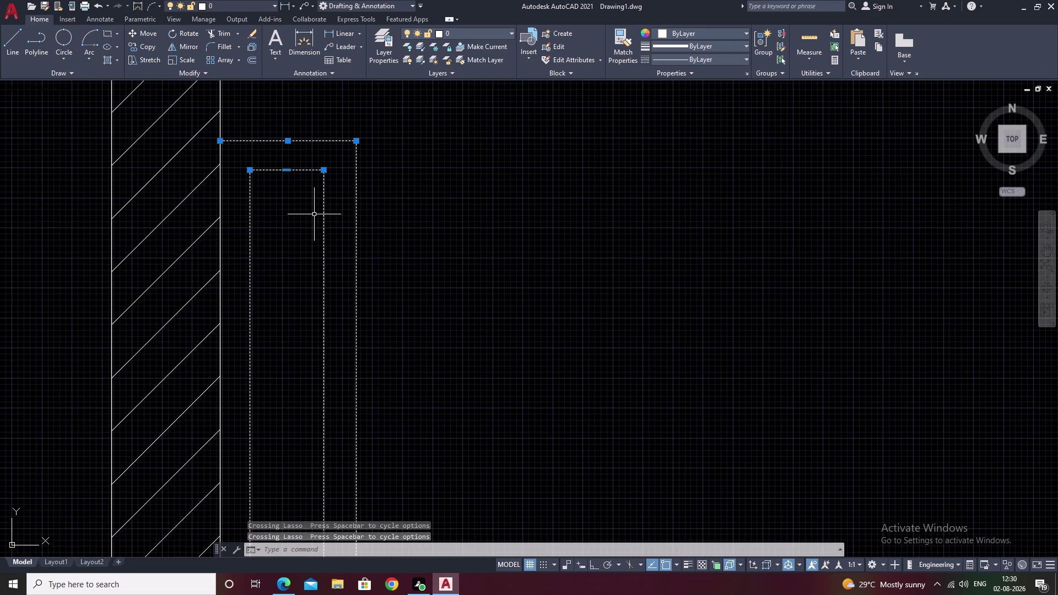
text(co)
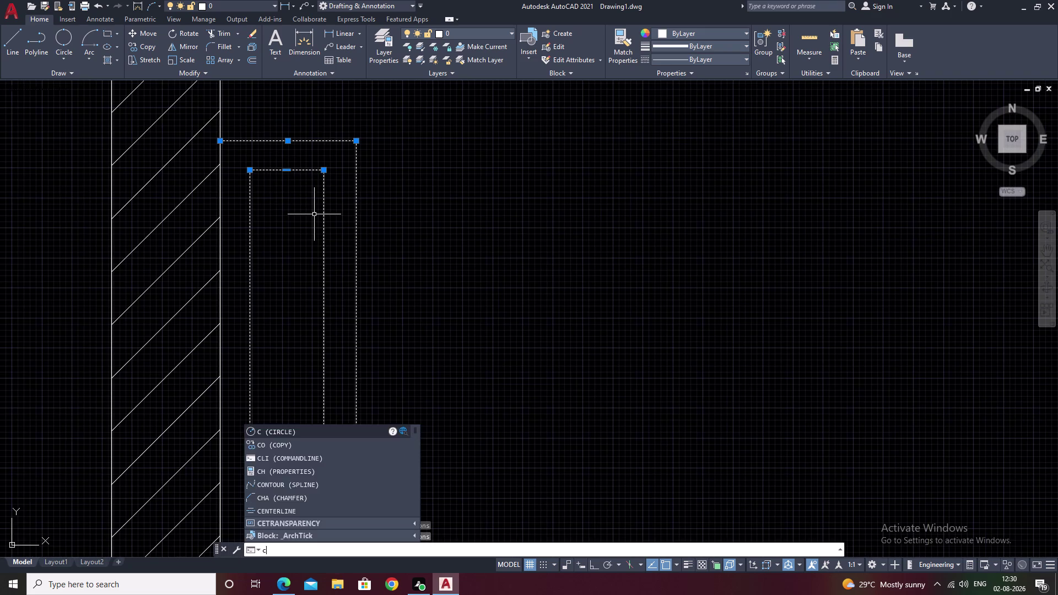
key(space)
scroll(down, 3)
middle_drag(398, 288, 463, 89)
scroll(up, 3)
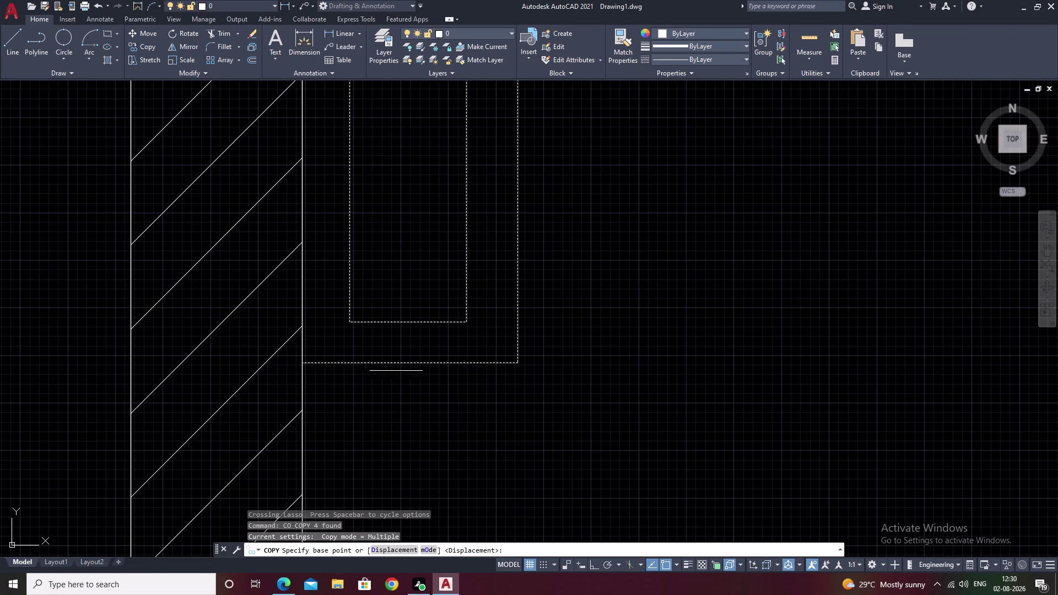
click(306, 364)
Place the wardrobe copy against the left wall of the bedroom above the stairs.
scroll(down, 3)
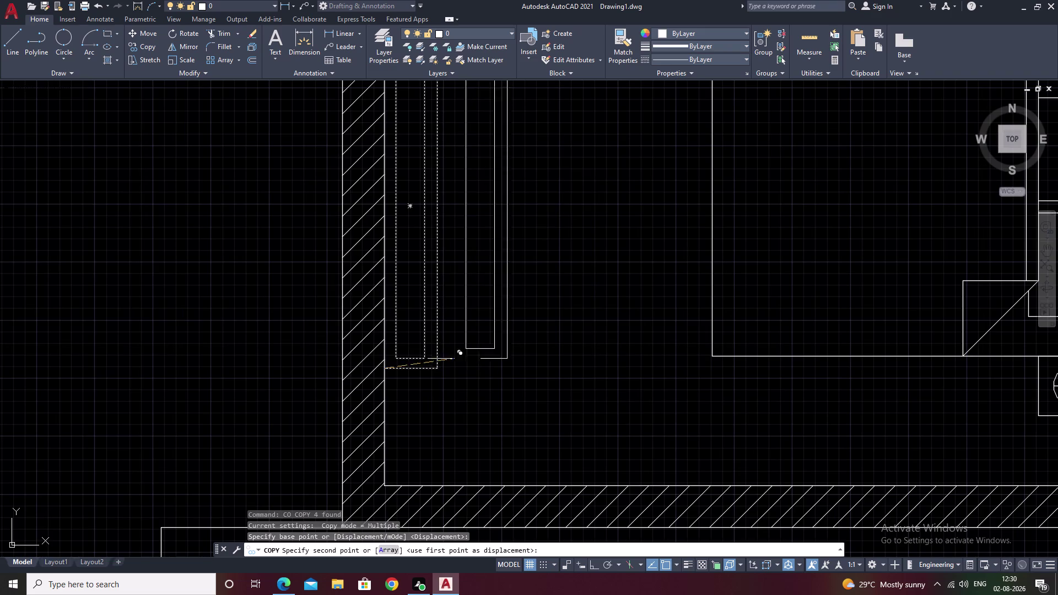
scroll(down, 3)
middle_drag(546, 315, 521, 423)
middle_drag(526, 100, 526, 99)
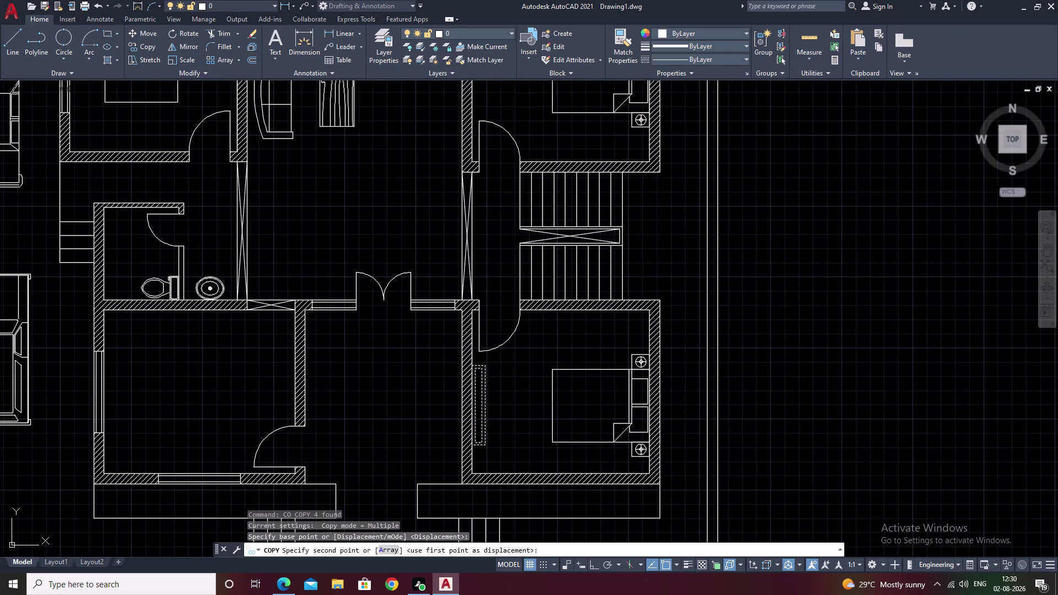
middle_drag(526, 100, 533, 265)
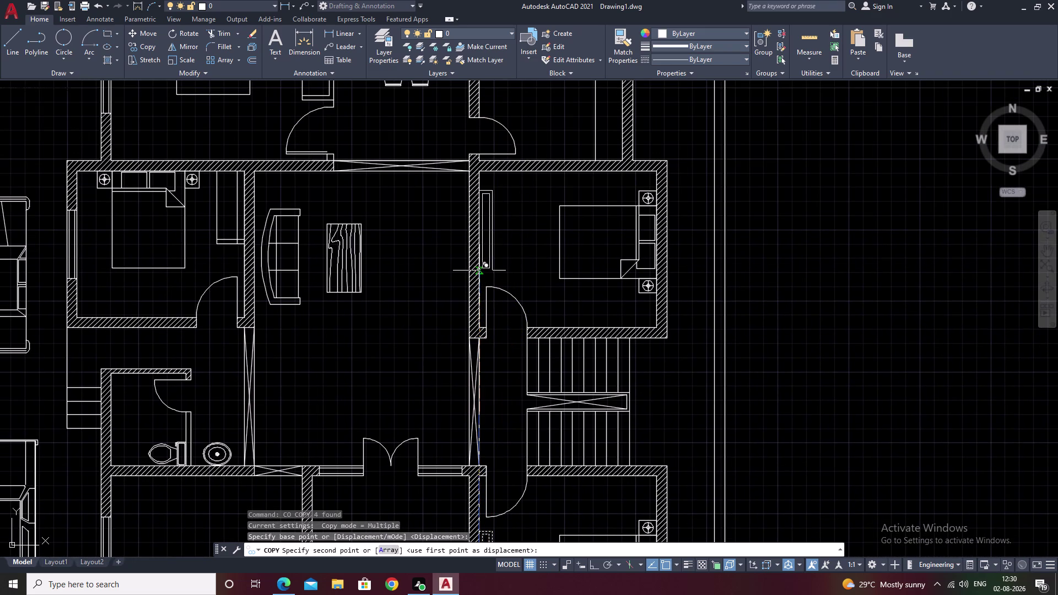
scroll(up, 3)
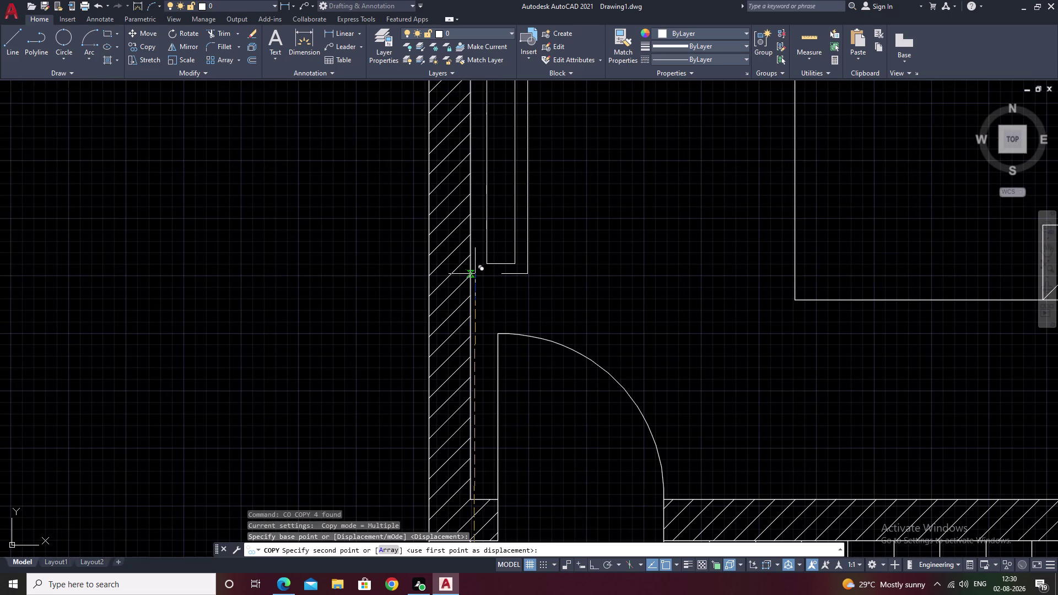
click(476, 274)
scroll(down, 3)
scroll(down, 3)
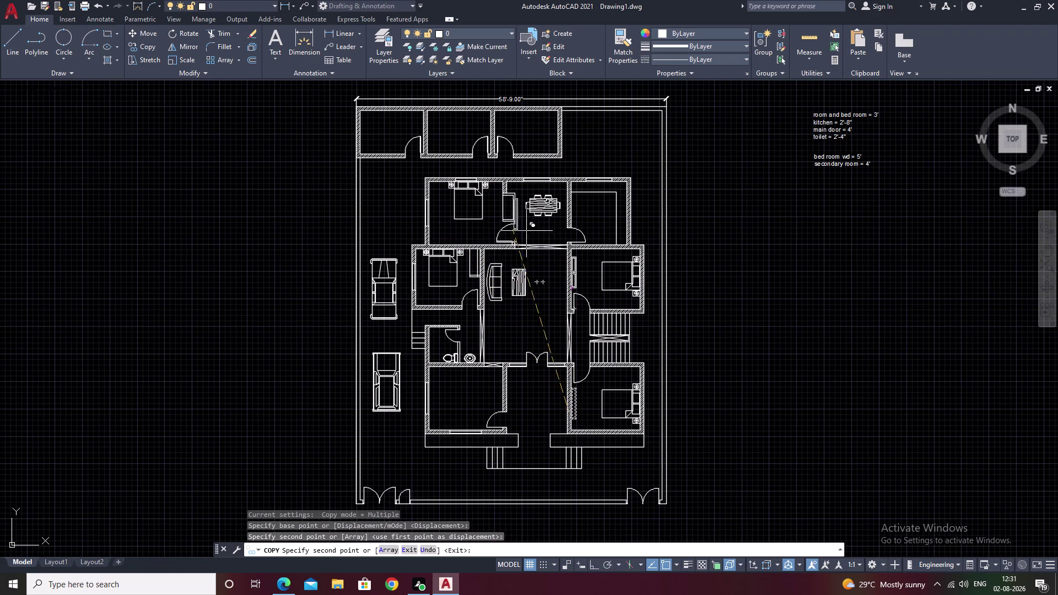
click(776, 249)
key(Escape)
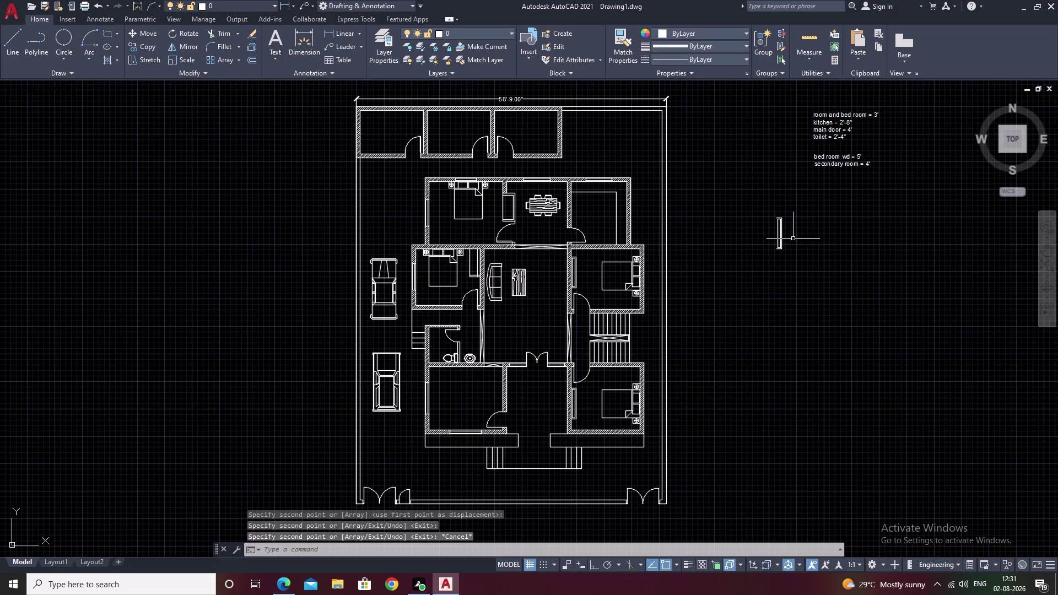
drag(806, 203, 771, 284)
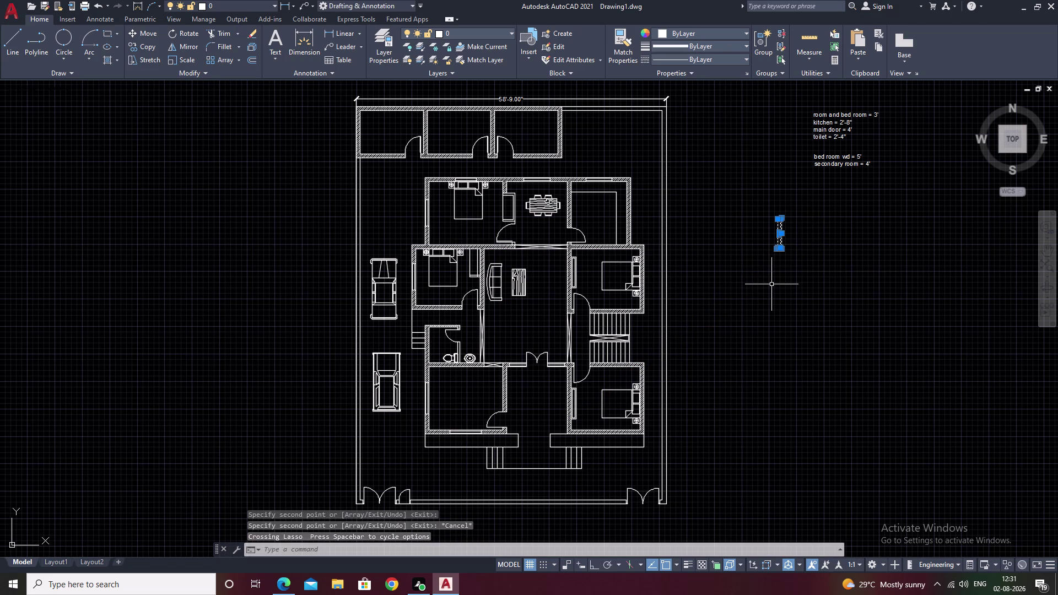
text(rp)
key(BackSpace)
text(o)
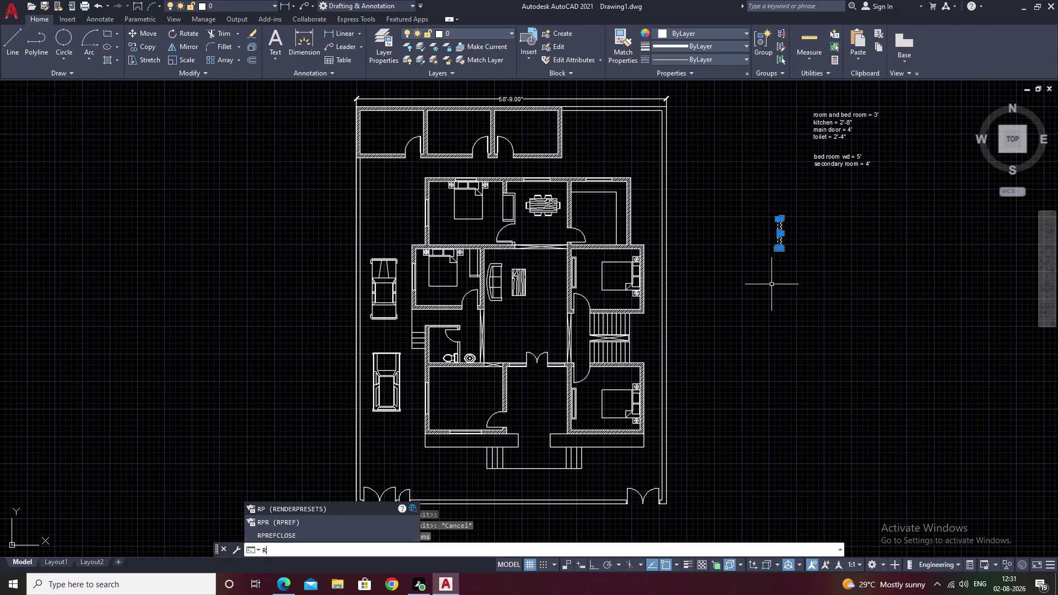
key(space)
scroll(up, 3)
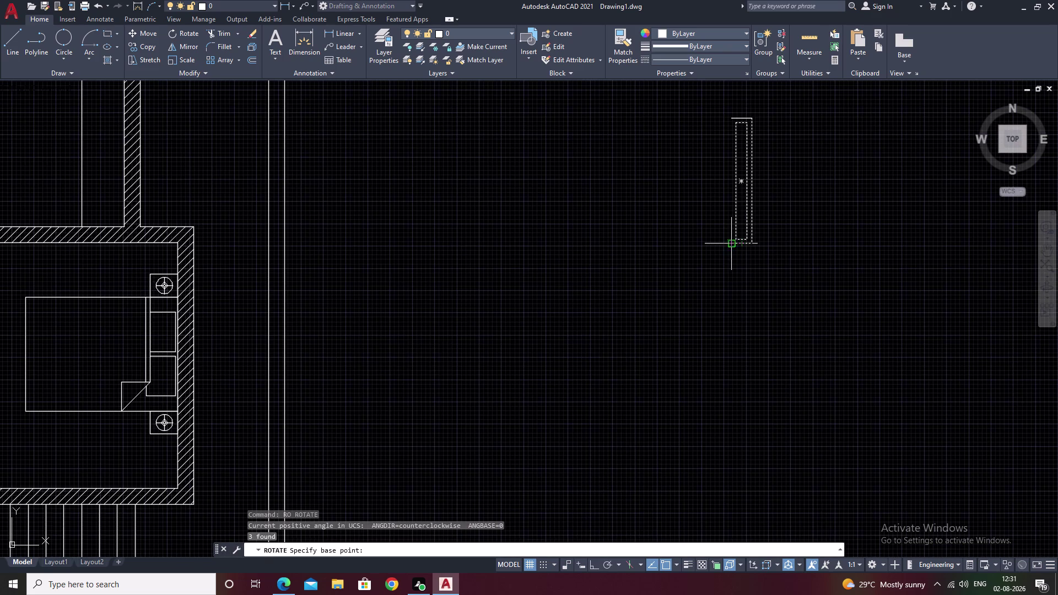
click(733, 246)
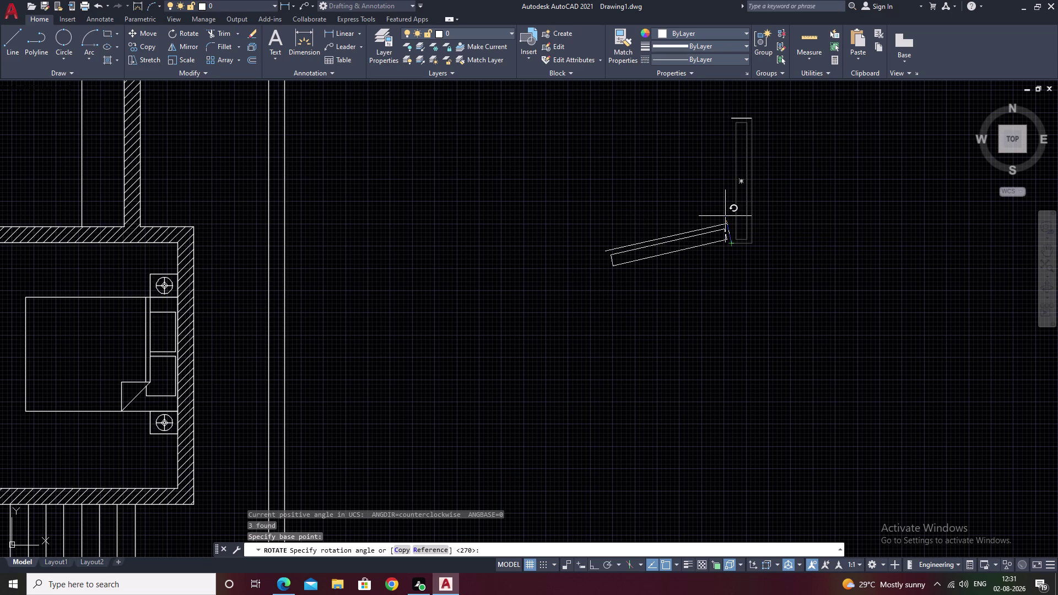
key(Escape)
drag(763, 105, 795, 286)
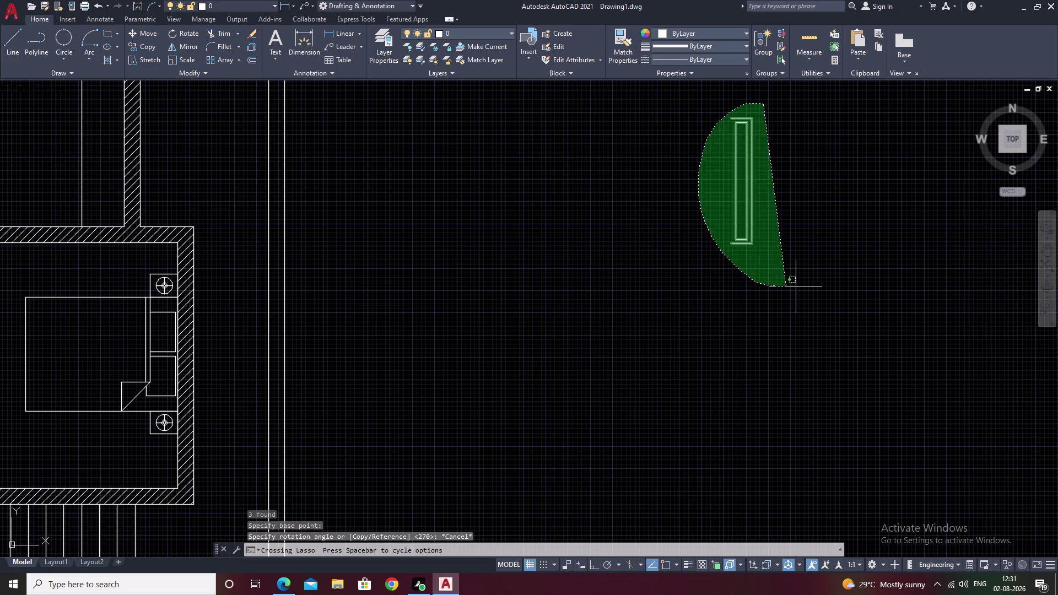
drag(795, 287, 825, 274)
text(m)
key(space)
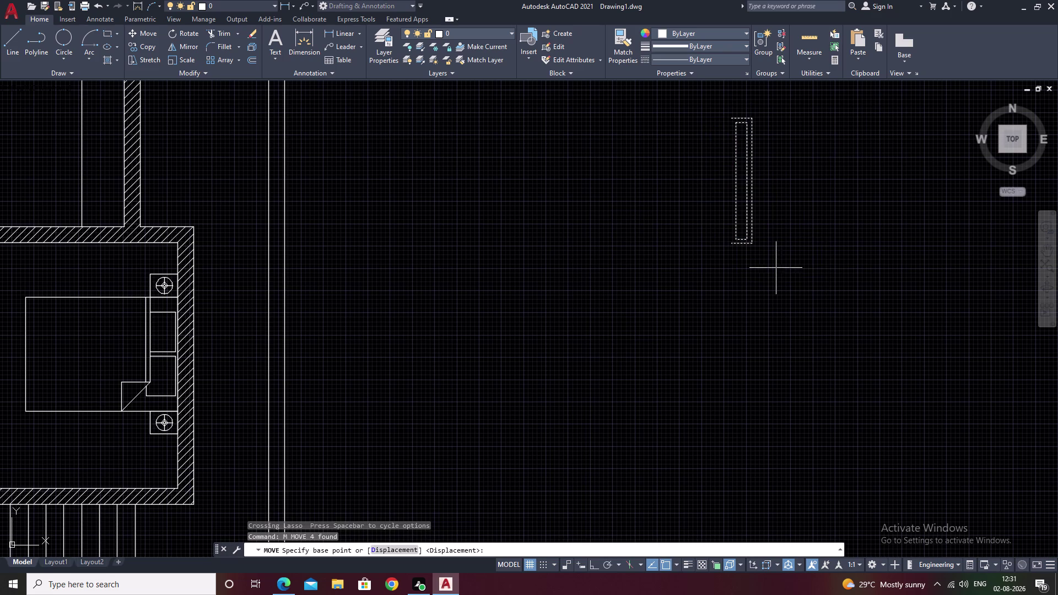
scroll(up, 3)
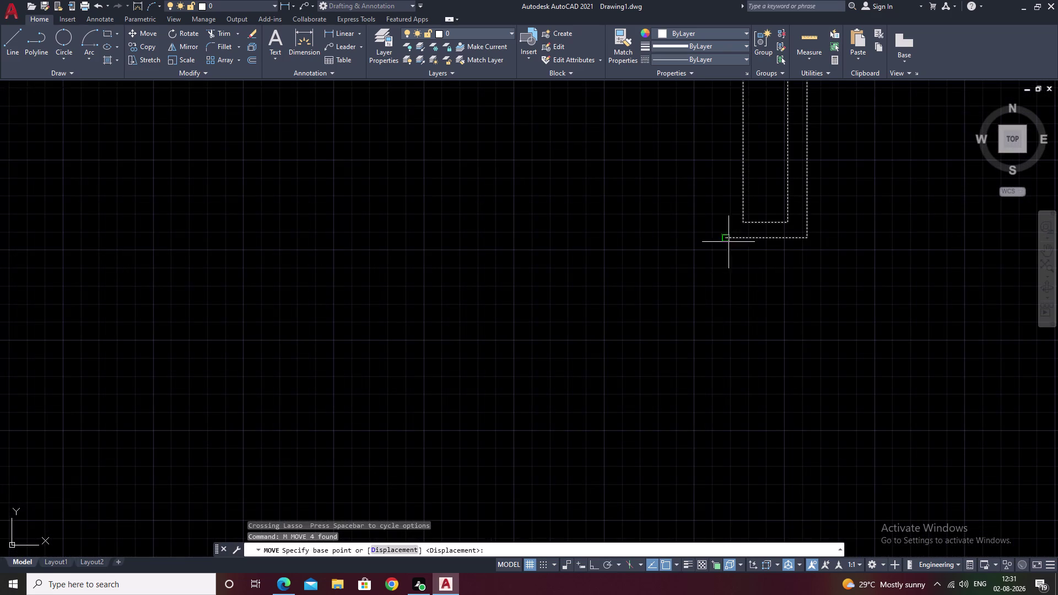
click(728, 240)
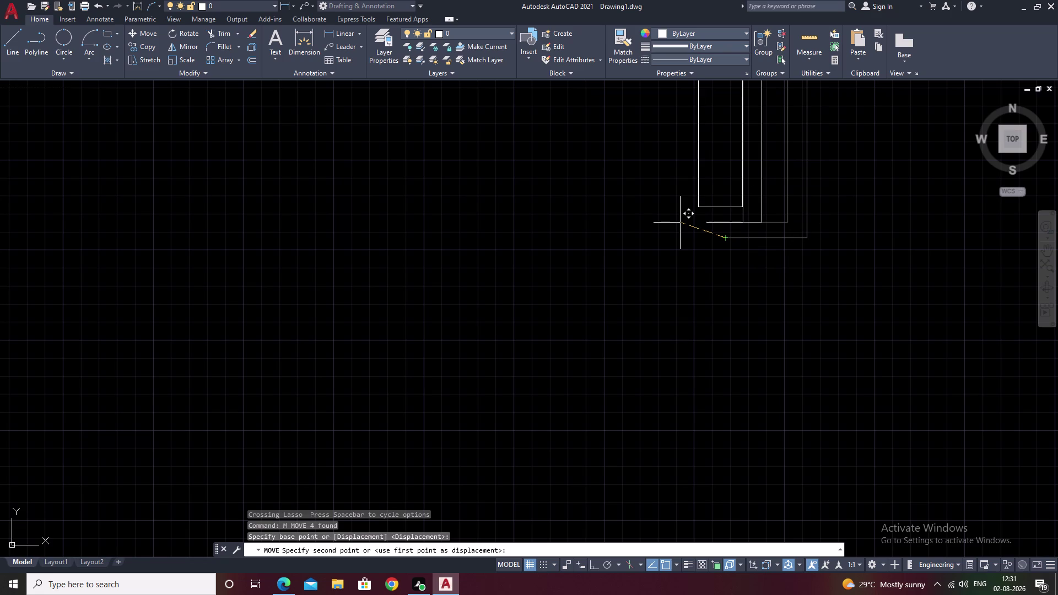
key(F8)
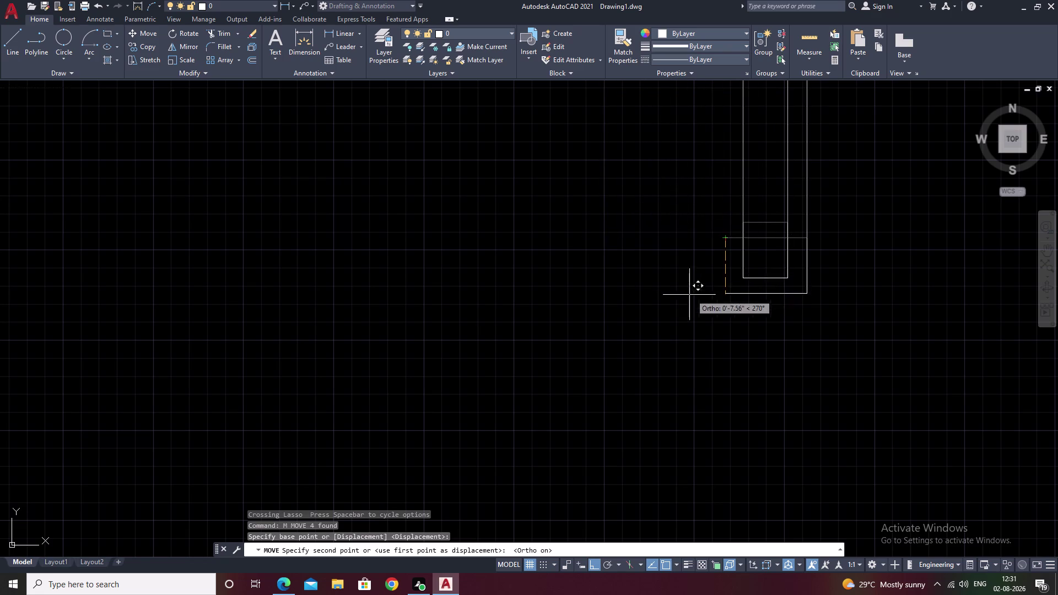
scroll(down, 3)
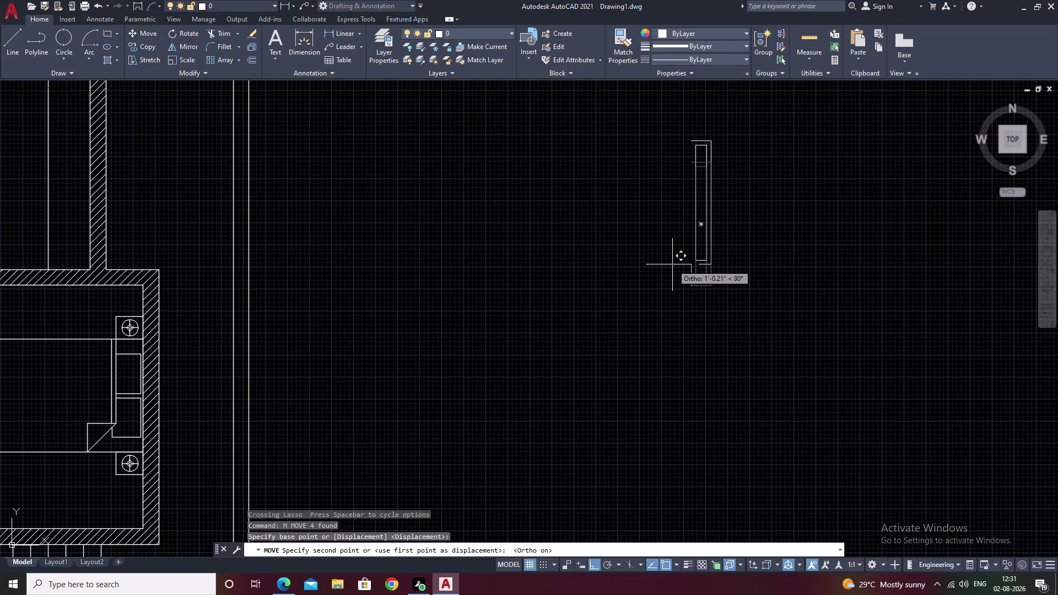
key(Escape)
drag(744, 133, 670, 183)
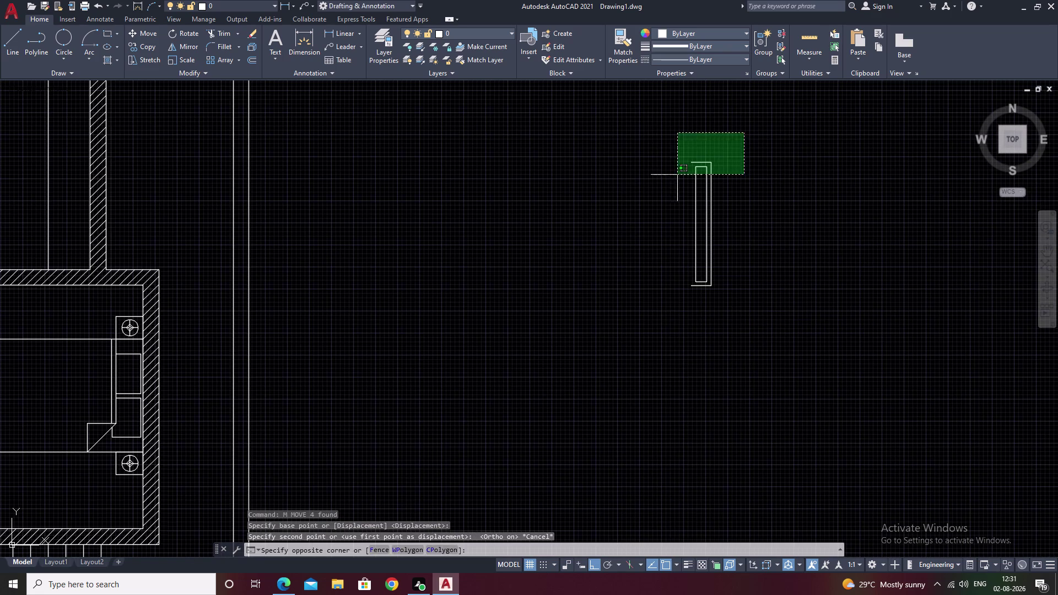
drag(670, 184, 758, 347)
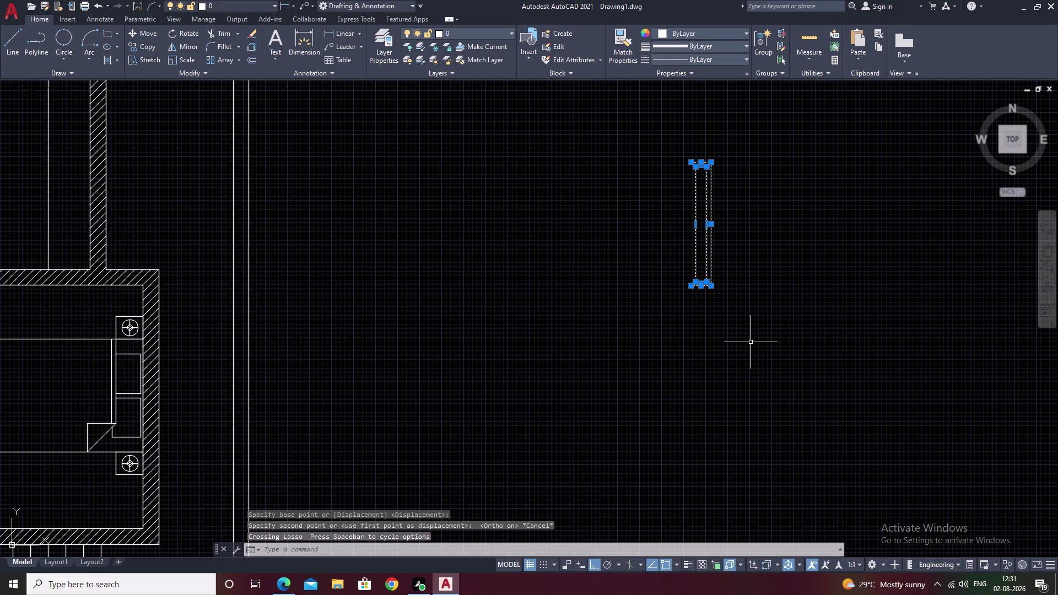
Try rotating the narrow piece about its bottom end, then undo that rotation.
text(ro)
key(space)
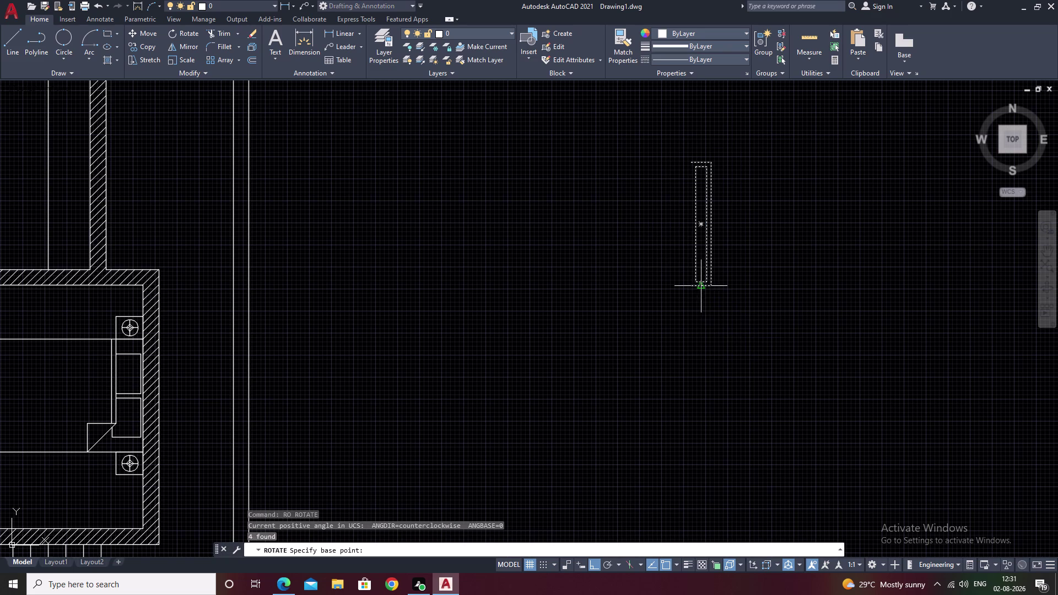
click(693, 288)
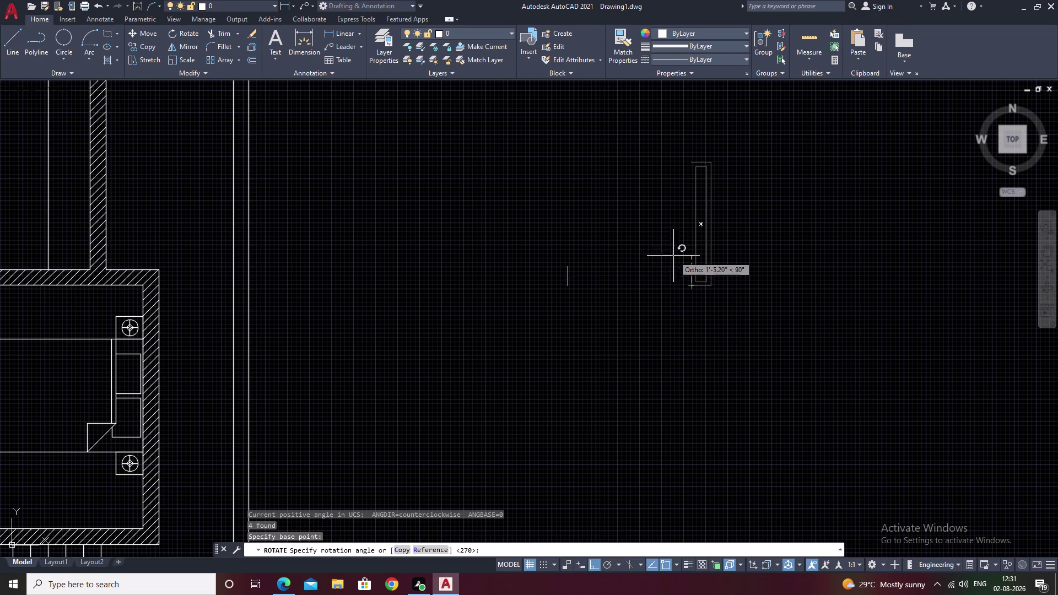
click(697, 255)
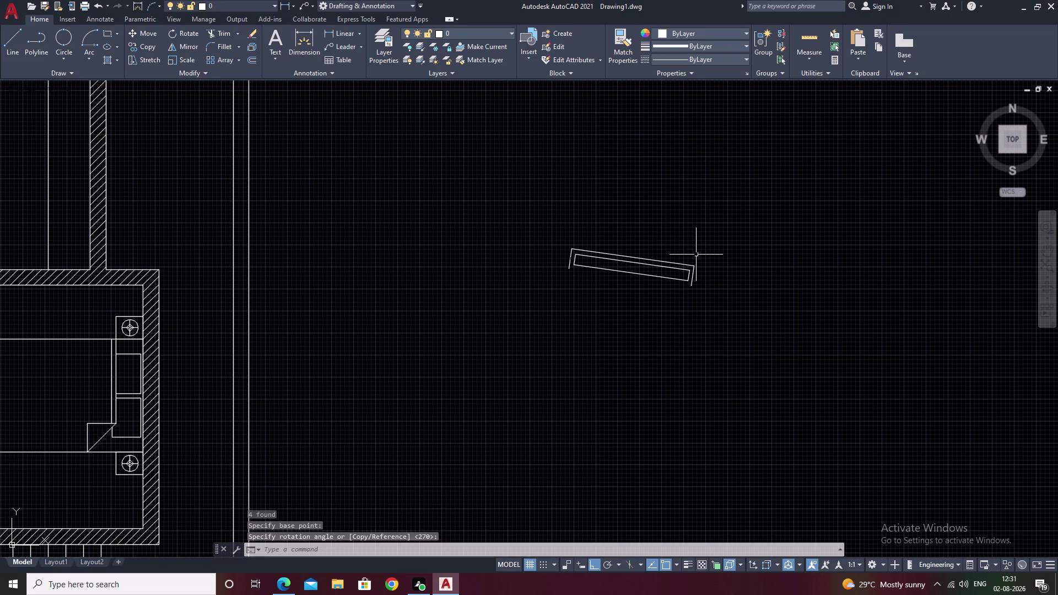
key(ctrl+z)
drag(742, 133, 715, 338)
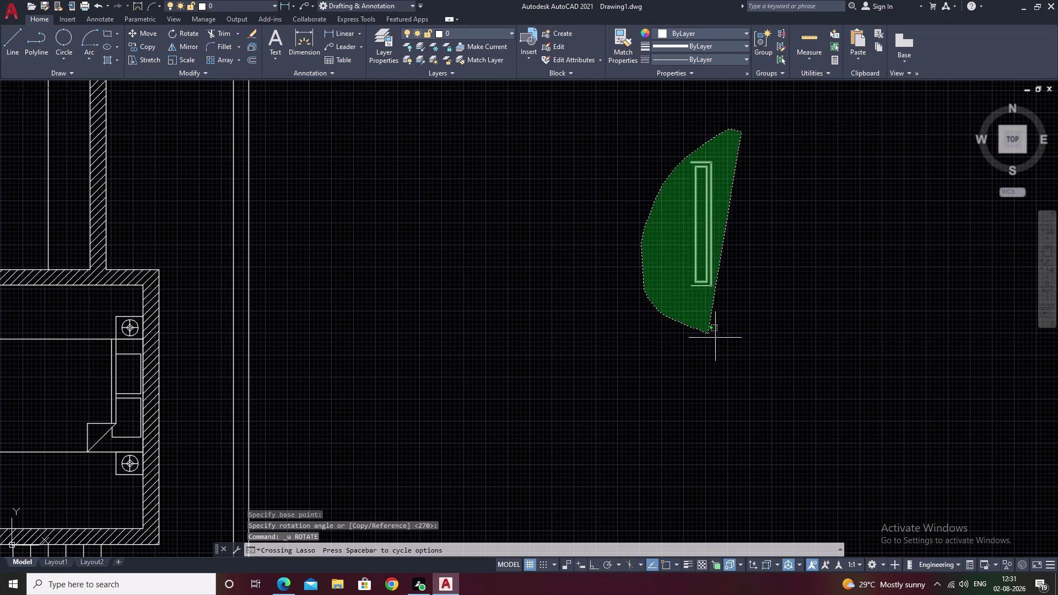
drag(715, 338, 743, 348)
key(space)
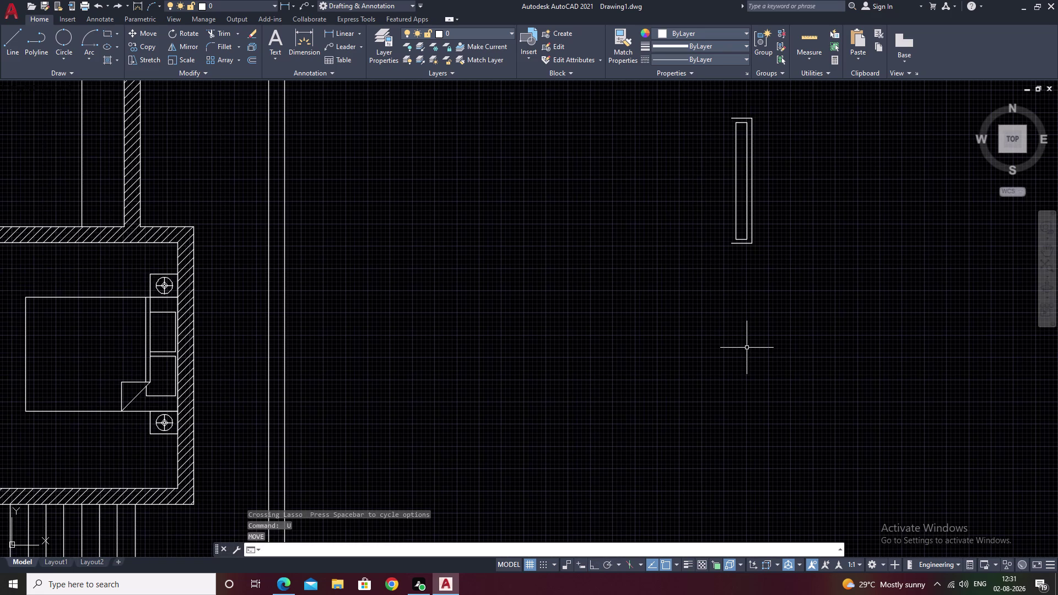
Rotate the narrow piece a half turn (180°) about its bottom corner.
key(r)
text(o)
key(space)
drag(755, 108, 720, 286)
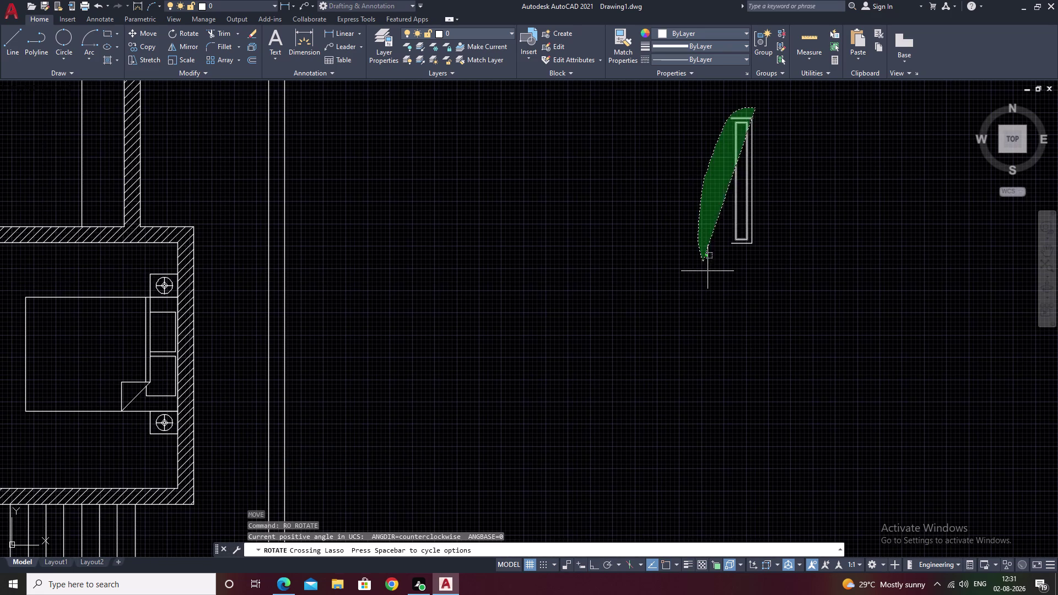
drag(720, 286, 827, 299)
right_click(753, 243)
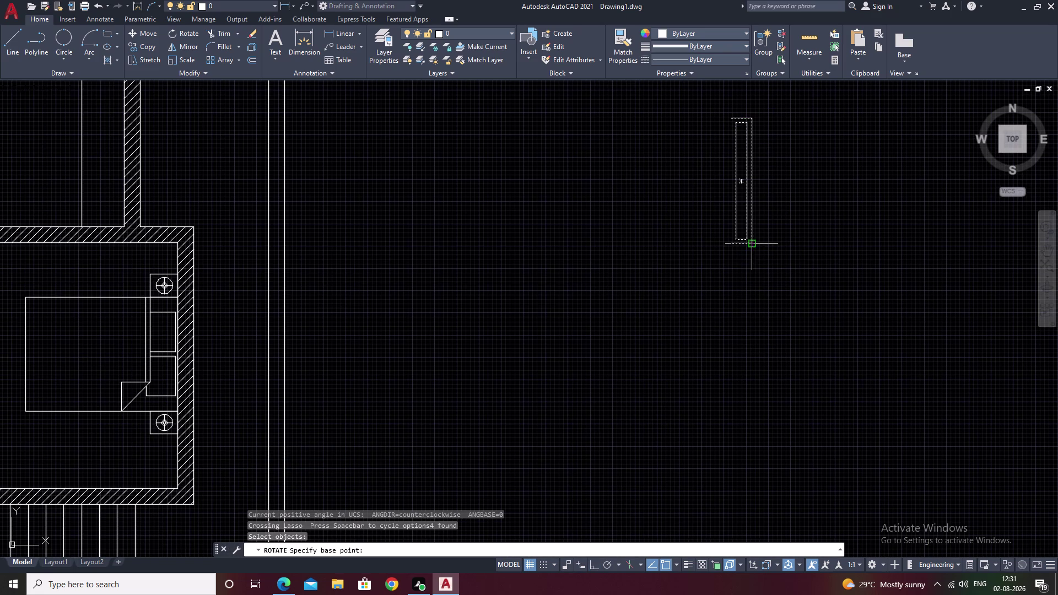
click(729, 244)
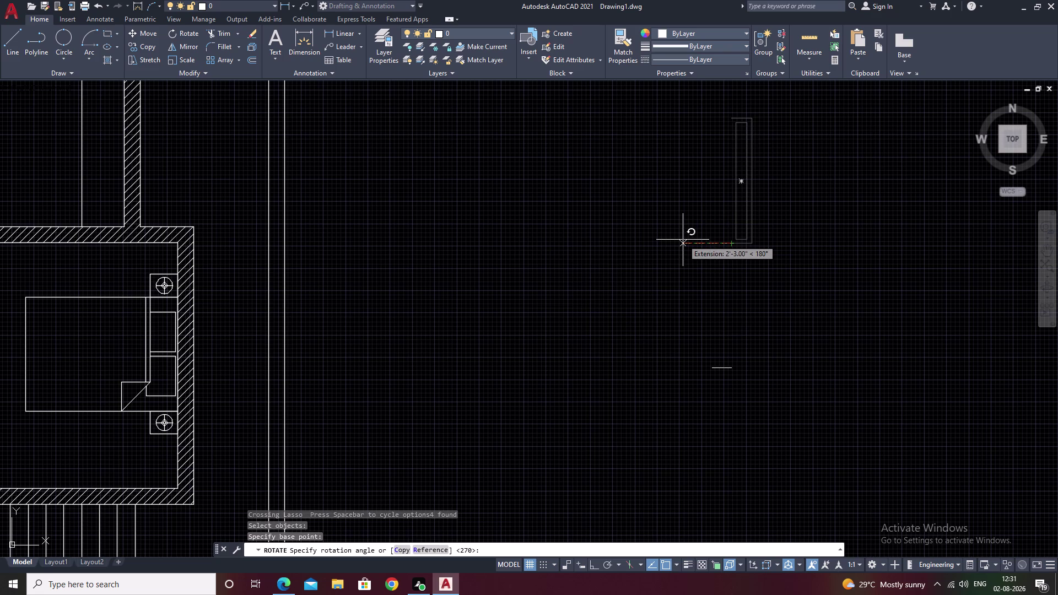
click(683, 240)
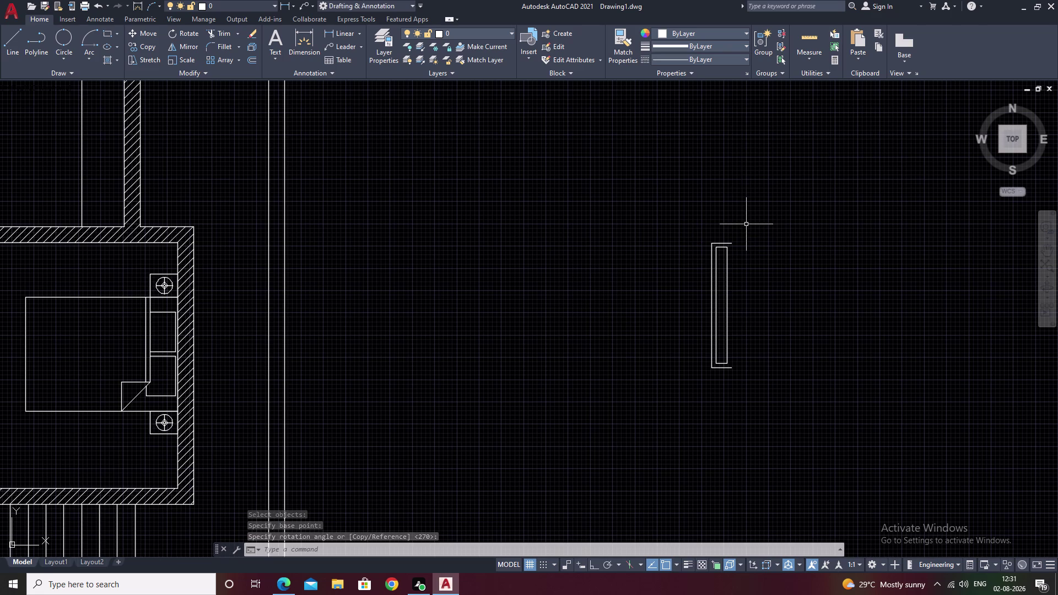
Rotate the flipped piece about its top corner with Ortho on to lay it horizontal.
drag(757, 221, 820, 439)
text(r)
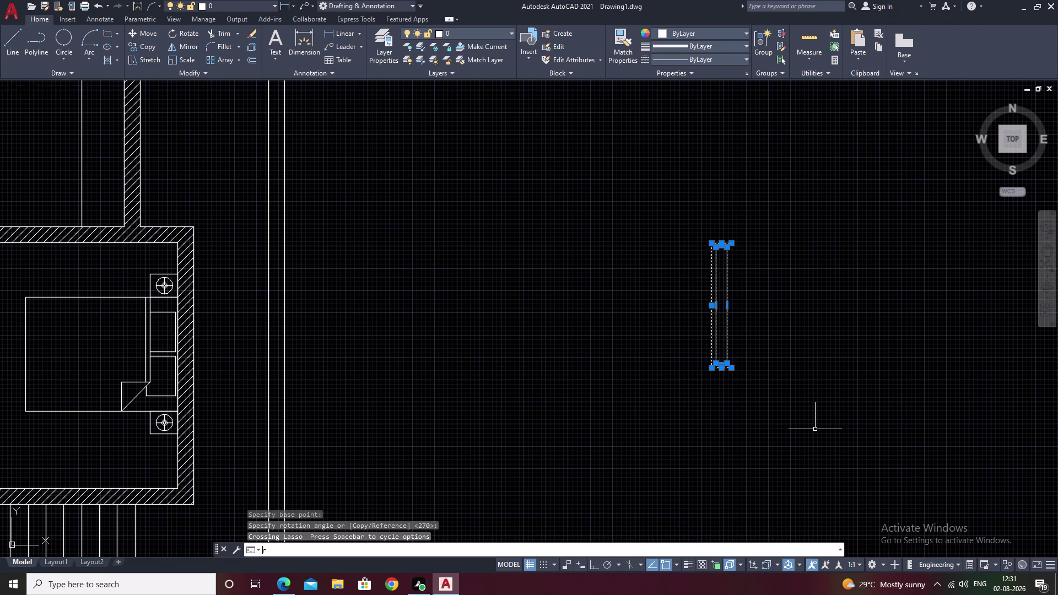
text(o)
key(space)
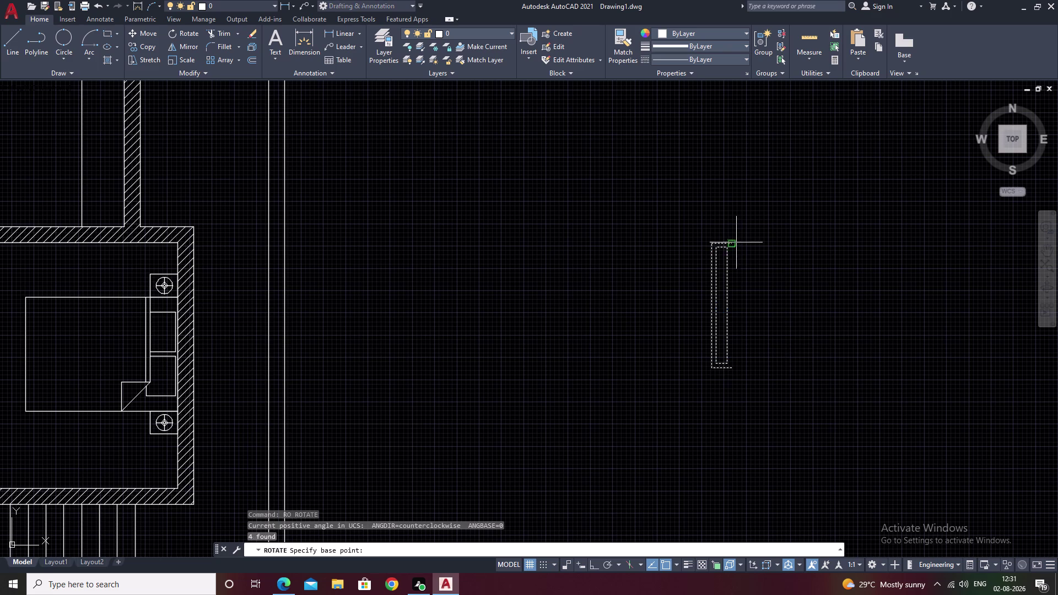
click(734, 244)
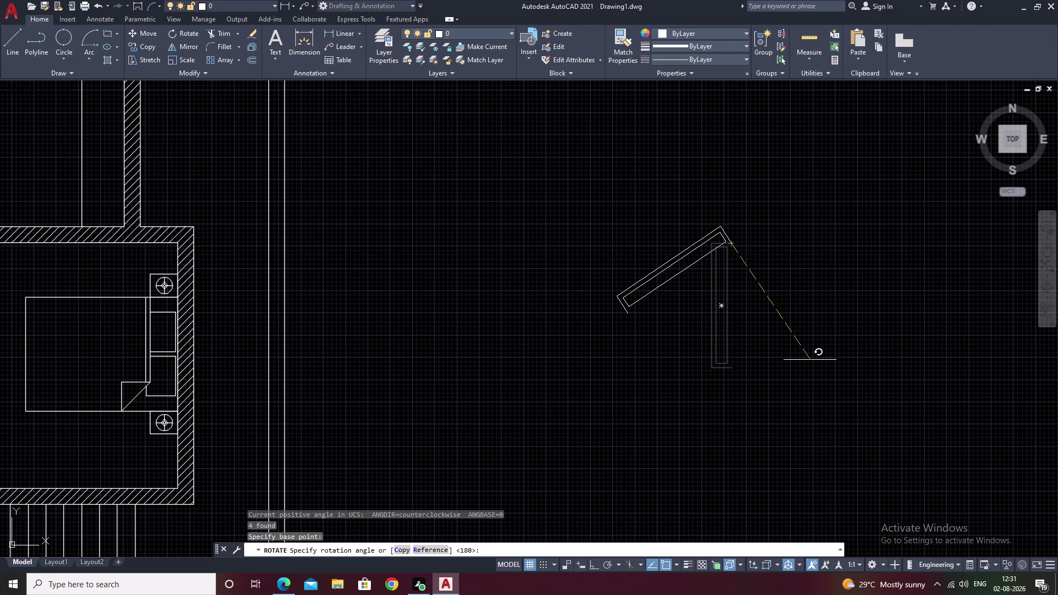
key(F8)
click(810, 360)
Copy the horizontal piece and place one copy on the plan with Ortho off.
key(Escape)
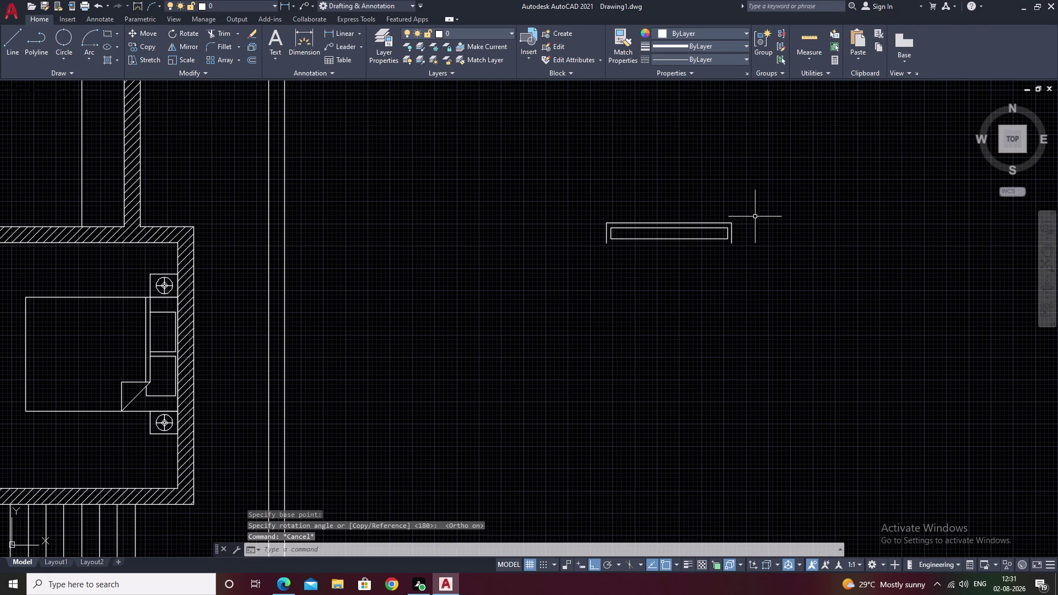
drag(742, 192, 783, 370)
text(c)
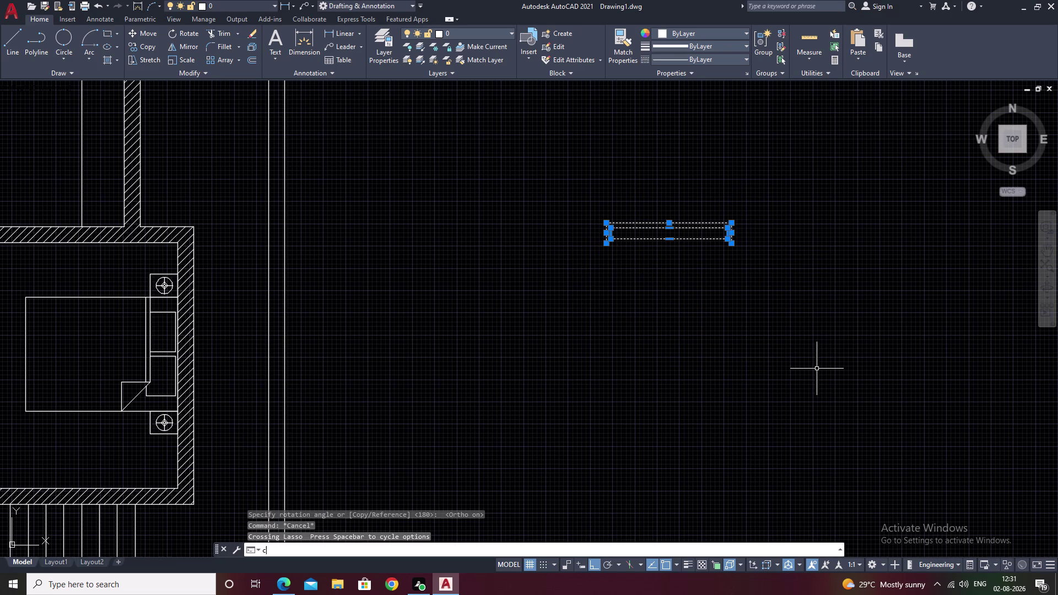
text(o)
key(space)
click(734, 245)
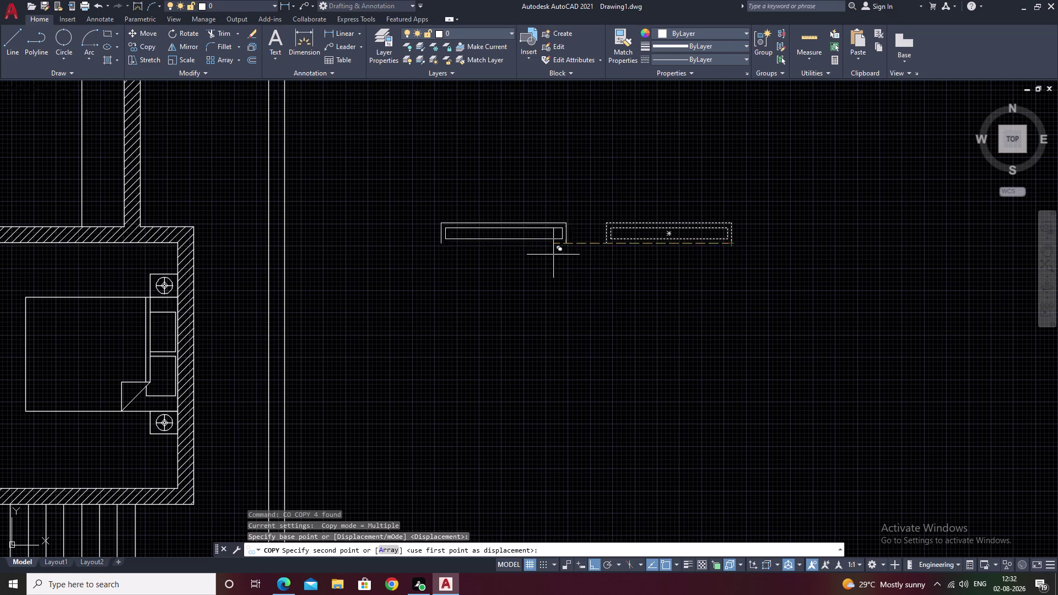
scroll(down, 3)
middle_drag(525, 265, 770, 285)
scroll(up, 3)
scroll(up, 3)
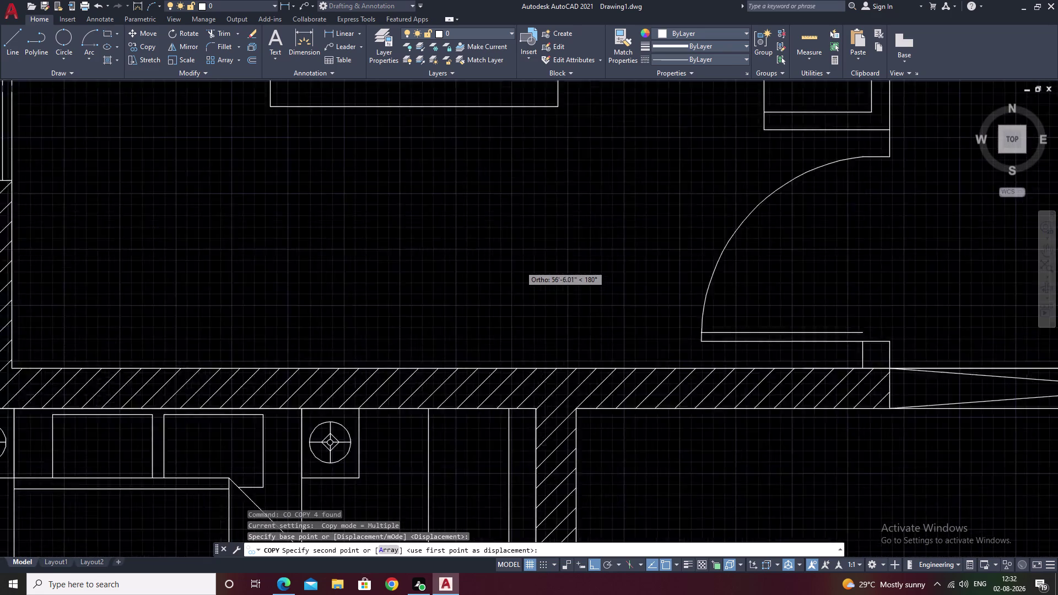
scroll(up, 3)
key(F8)
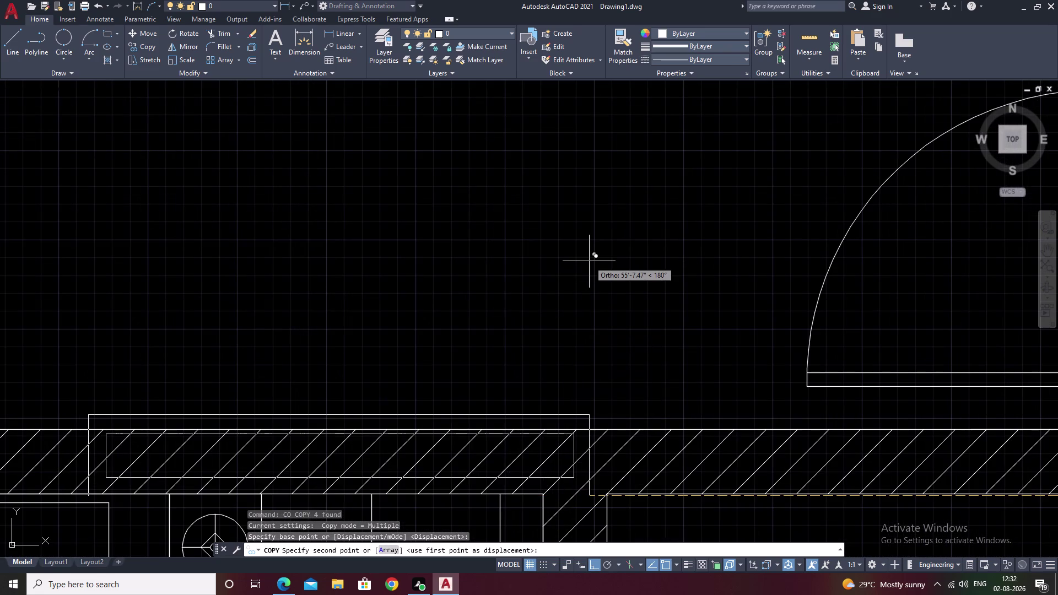
scroll(up, 3)
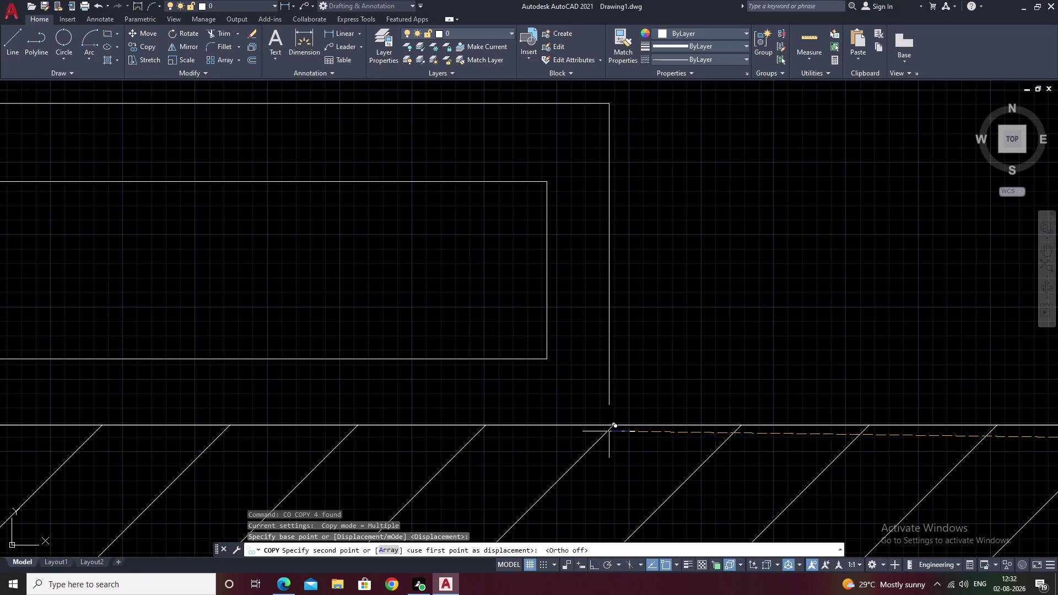
scroll(up, 3)
scroll(up, 3)
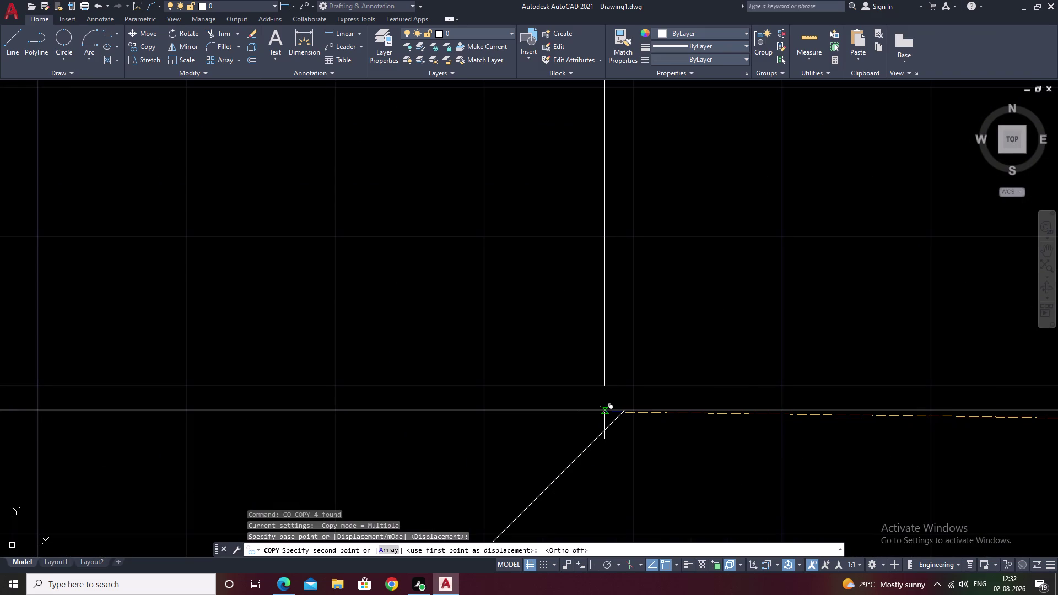
click(605, 412)
Place a second copy of the rectangle and end the Copy command.
scroll(down, 3)
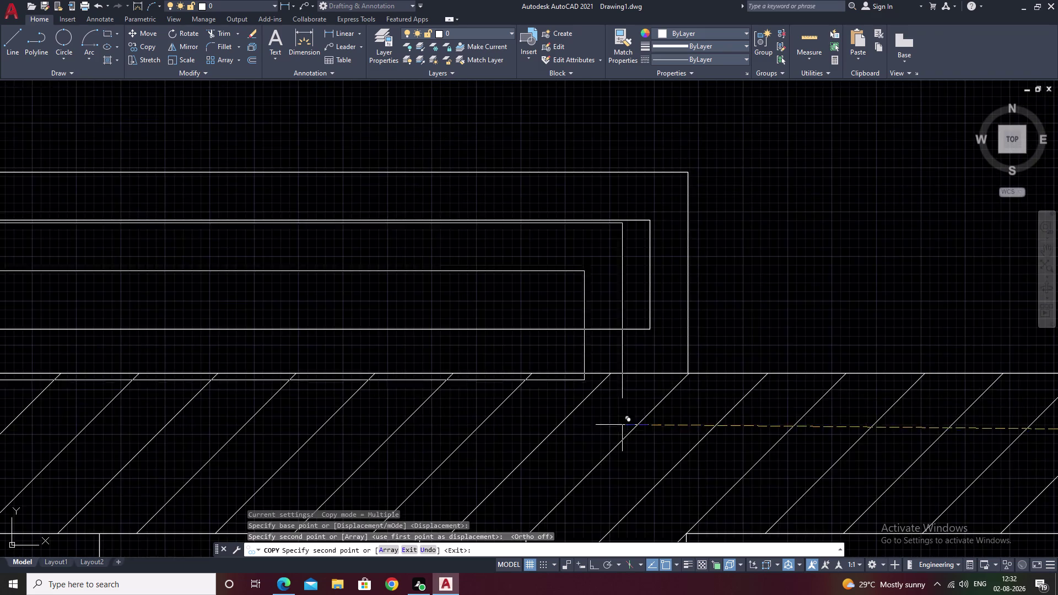
middle_drag(622, 425, 789, 138)
scroll(down, 3)
scroll(down, 3)
middle_drag(695, 342, 706, 99)
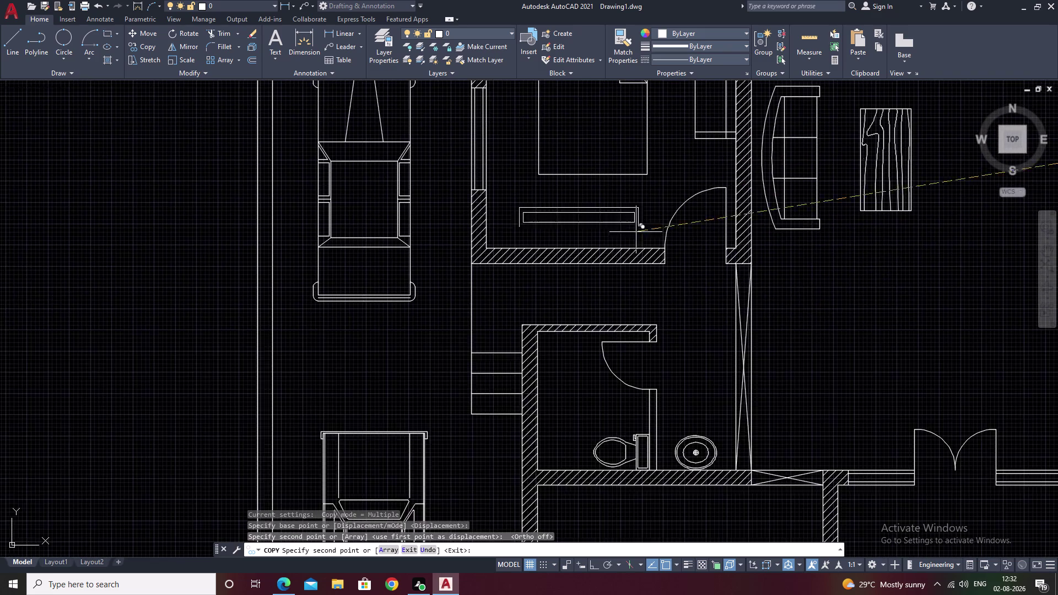
scroll(up, 3)
scroll(up, 3)
scroll(up, 3)
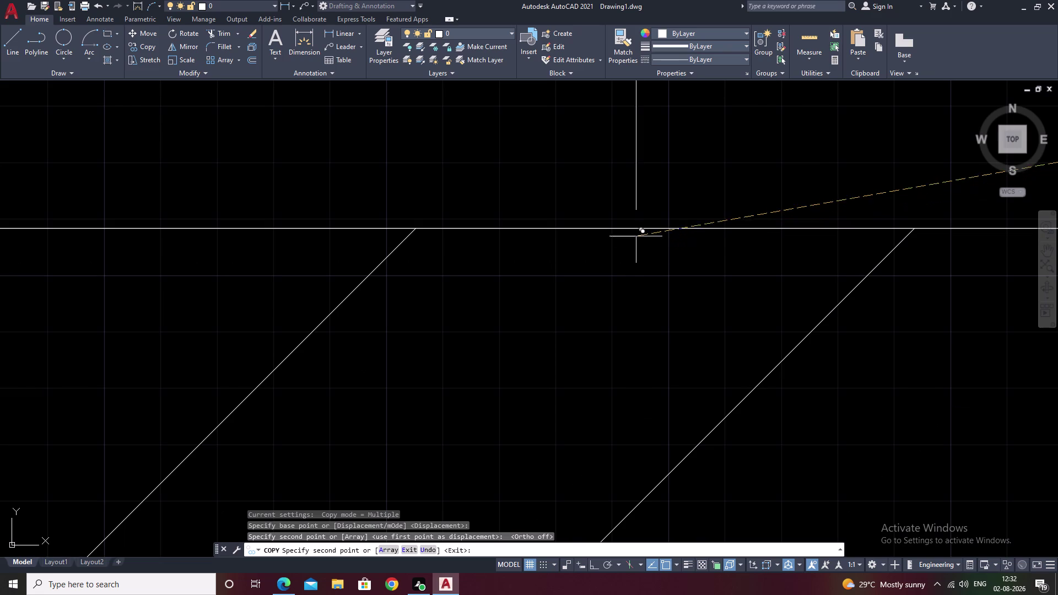
click(635, 229)
scroll(down, 3)
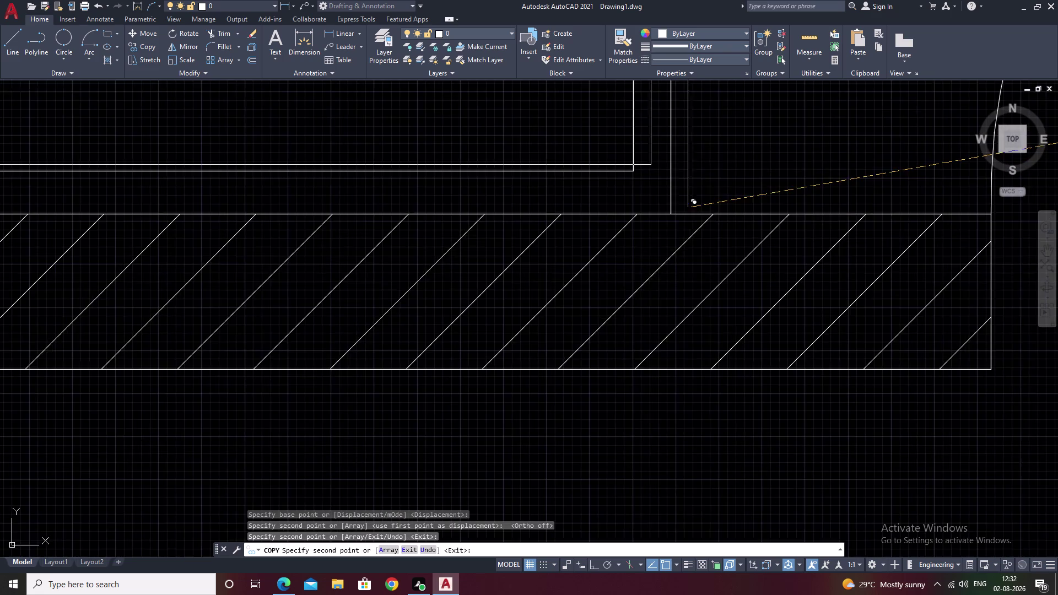
scroll(down, 3)
key(grave)
key(Escape)
Erase the stray rectangle copy lying to the right of the floor plan.
scroll(down, 3)
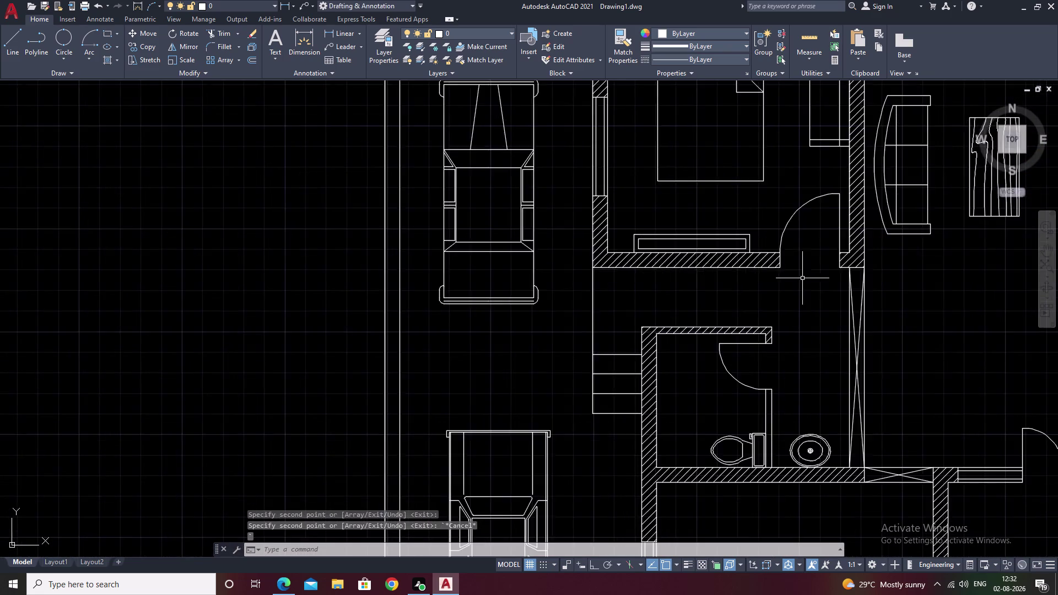
scroll(down, 3)
middle_drag(697, 295, 517, 289)
scroll(up, 3)
drag(882, 166, 875, 165)
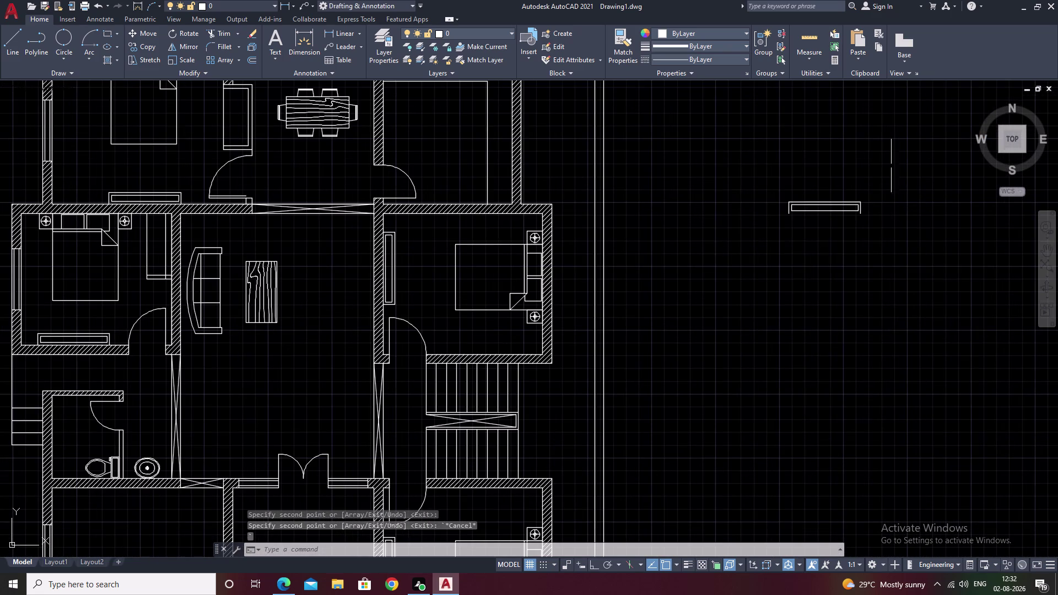
drag(874, 166, 1043, 371)
text(e)
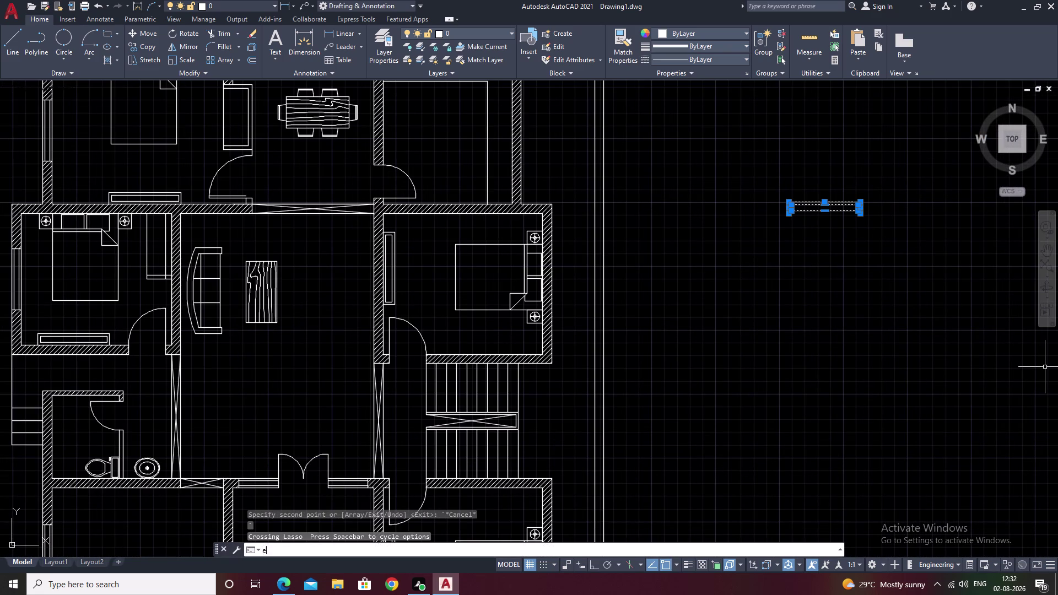
key(space)
Recentre the view on the whole floor plan and begin drawing a circle.
scroll(down, 3)
middle_drag(786, 281, 779, 214)
scroll(up, 3)
middle_drag(719, 266, 719, 265)
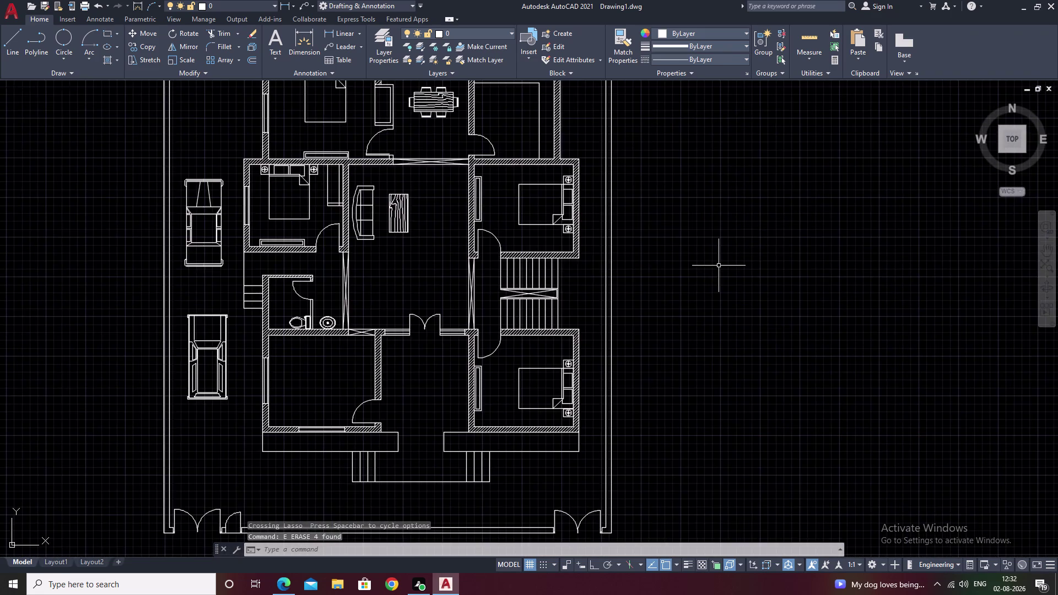
middle_drag(718, 265, 810, 202)
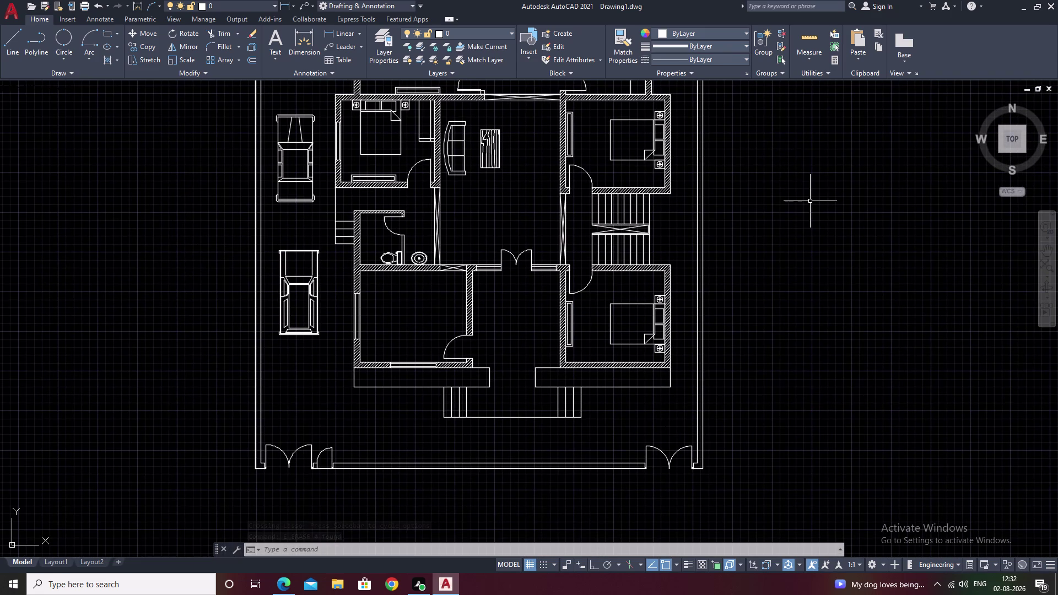
scroll(up, 3)
scroll(down, 3)
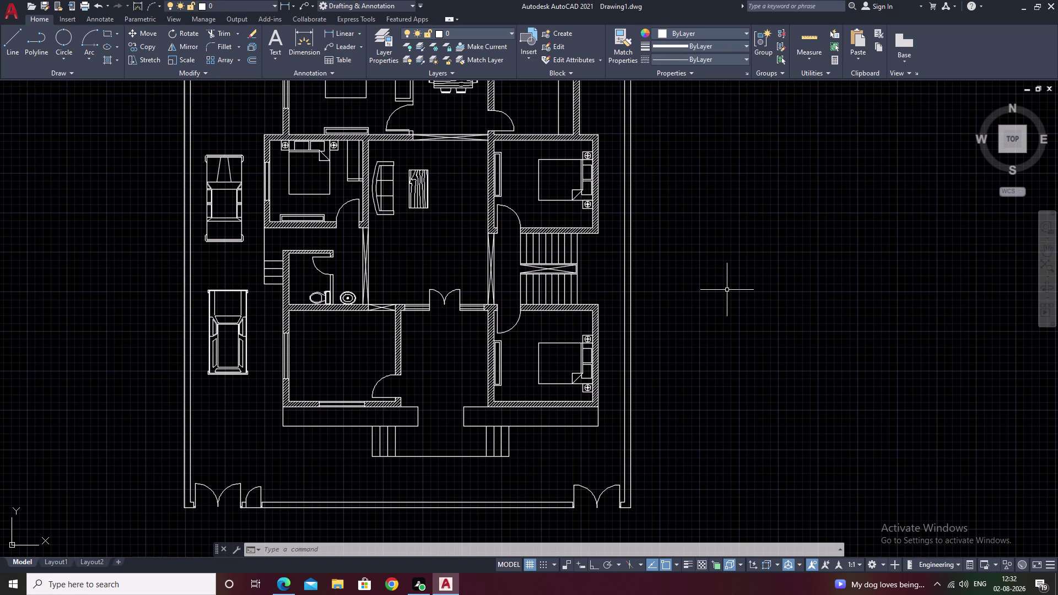
key(c)
key(space)
Draw a small circle to the right of the floor plan and select it.
click(744, 285)
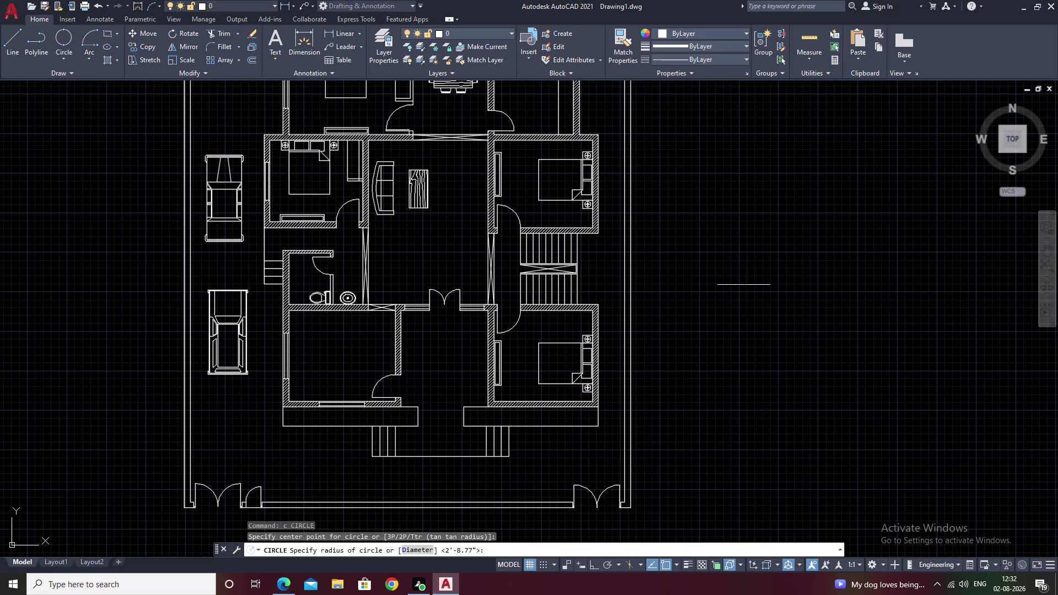
click(752, 292)
scroll(up, 3)
drag(707, 264, 693, 399)
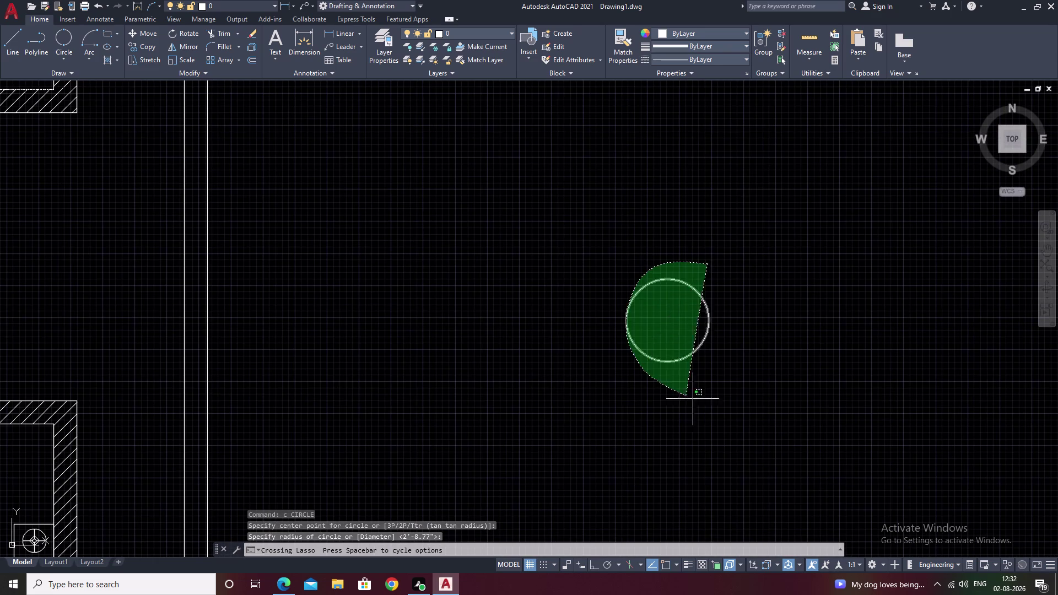
drag(693, 399, 737, 407)
right_click(735, 408)
Begin copying the circle with CO, then cancel the command.
text(co)
key(space)
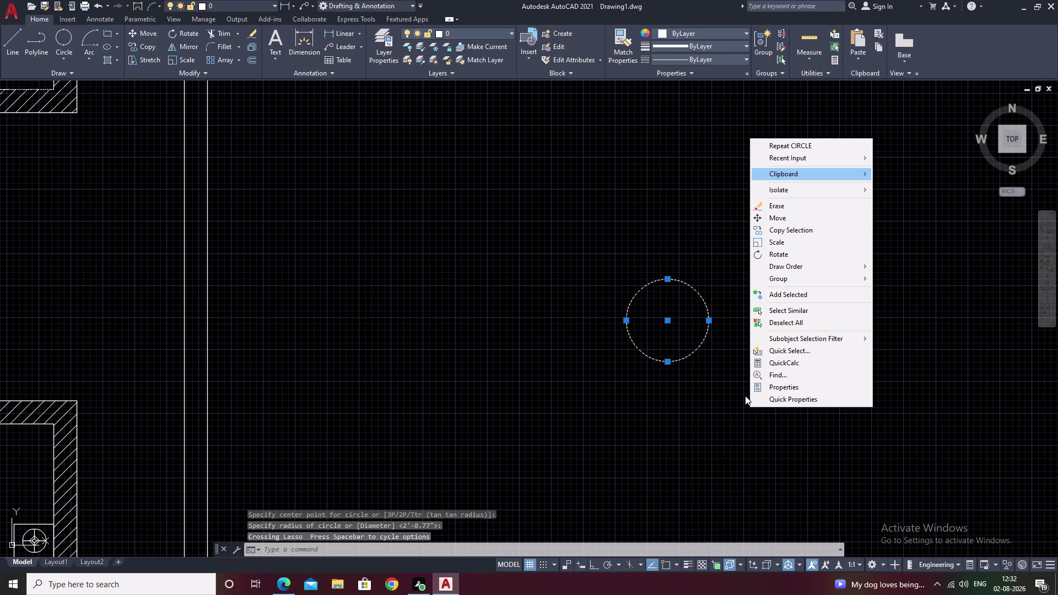
key(space)
key(Escape)
key(Escape)
key(Escape)
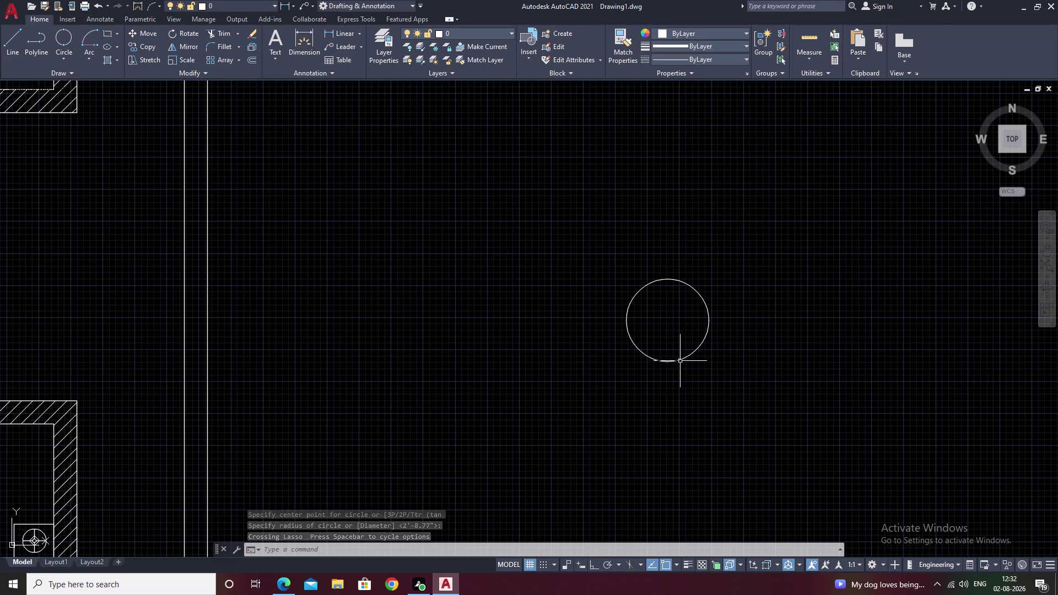
Copy the circle from its centre to a spot below the living-room sofa.
drag(707, 259, 728, 447)
text(c)
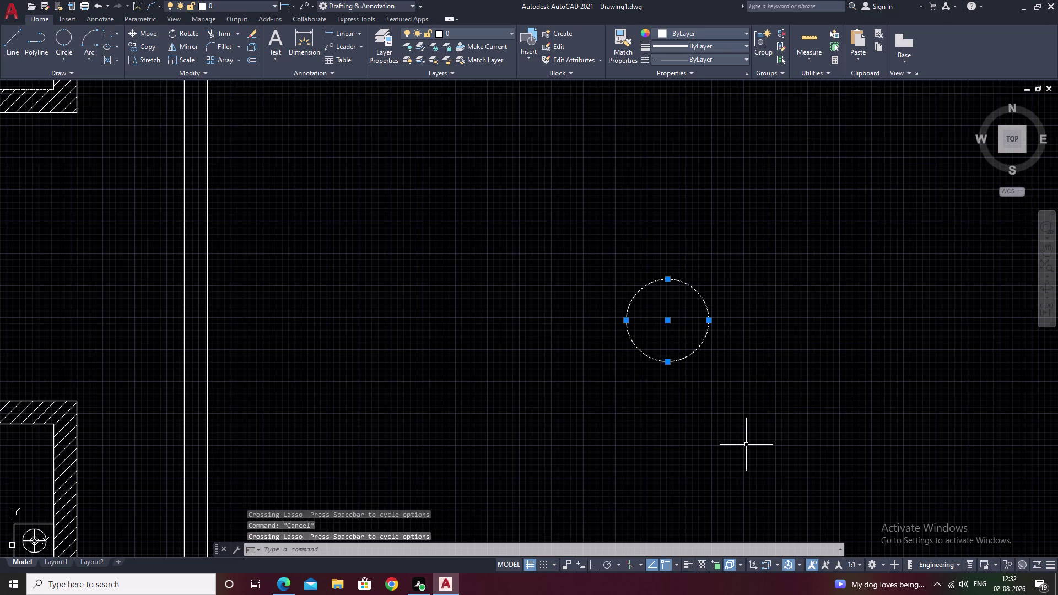
text(o)
key(space)
click(672, 322)
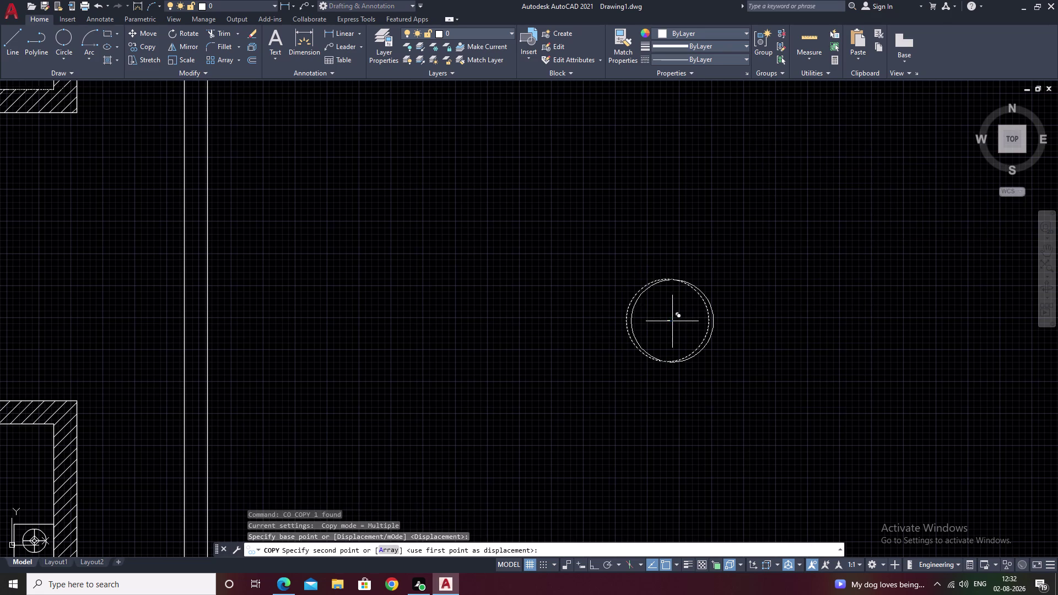
scroll(down, 3)
middle_drag(603, 326, 944, 339)
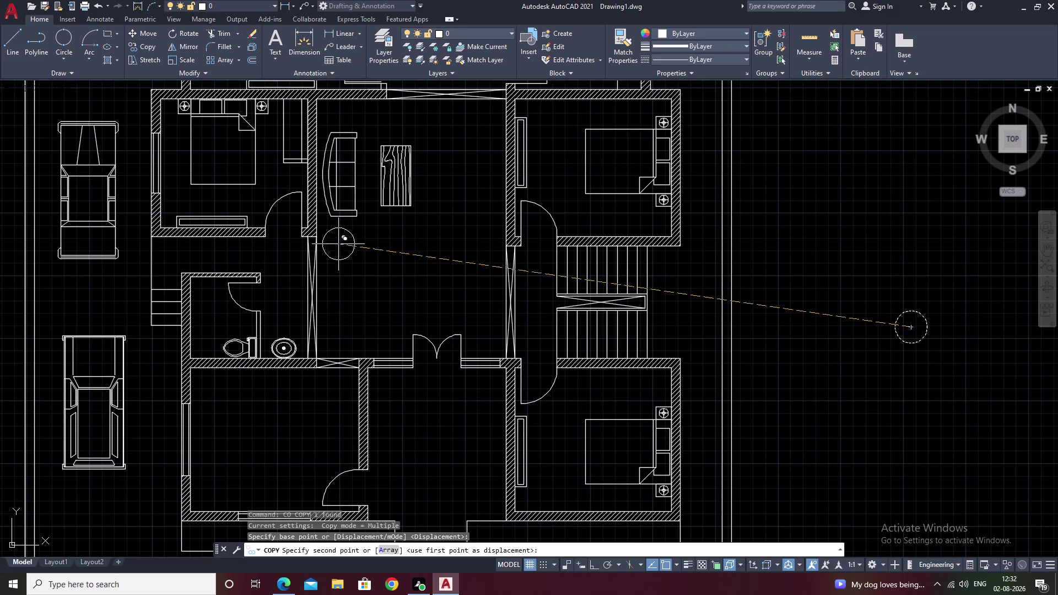
scroll(up, 3)
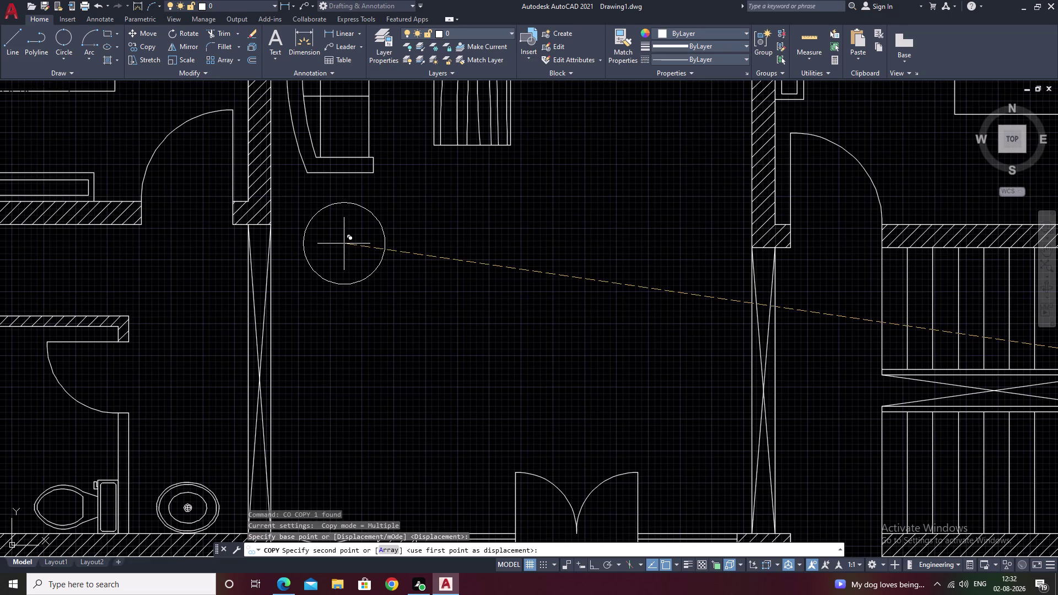
click(344, 244)
scroll(down, 3)
middle_drag(521, 270, 519, 340)
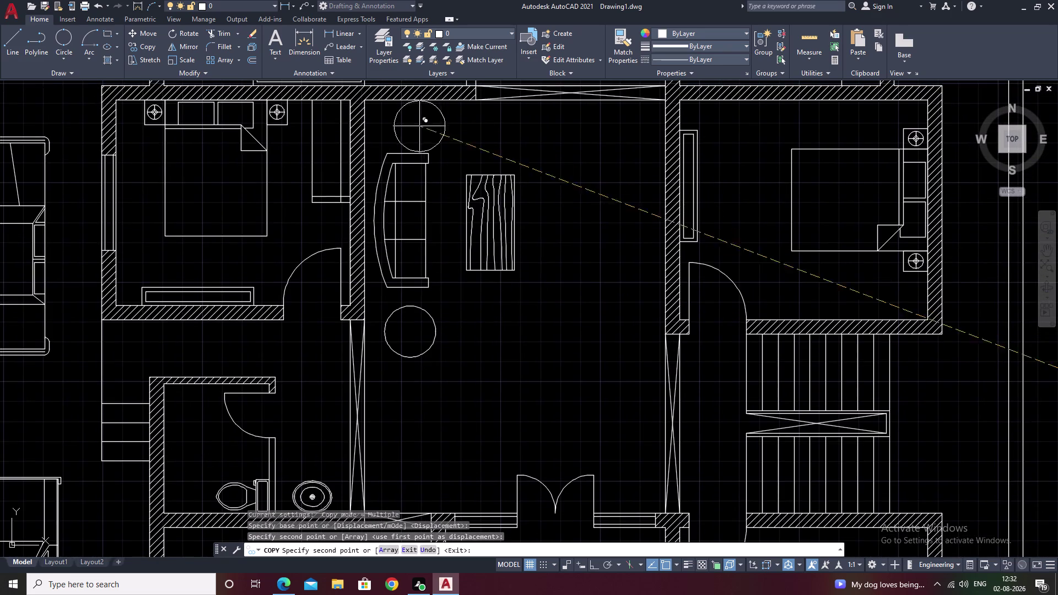
scroll(up, 3)
key(grave)
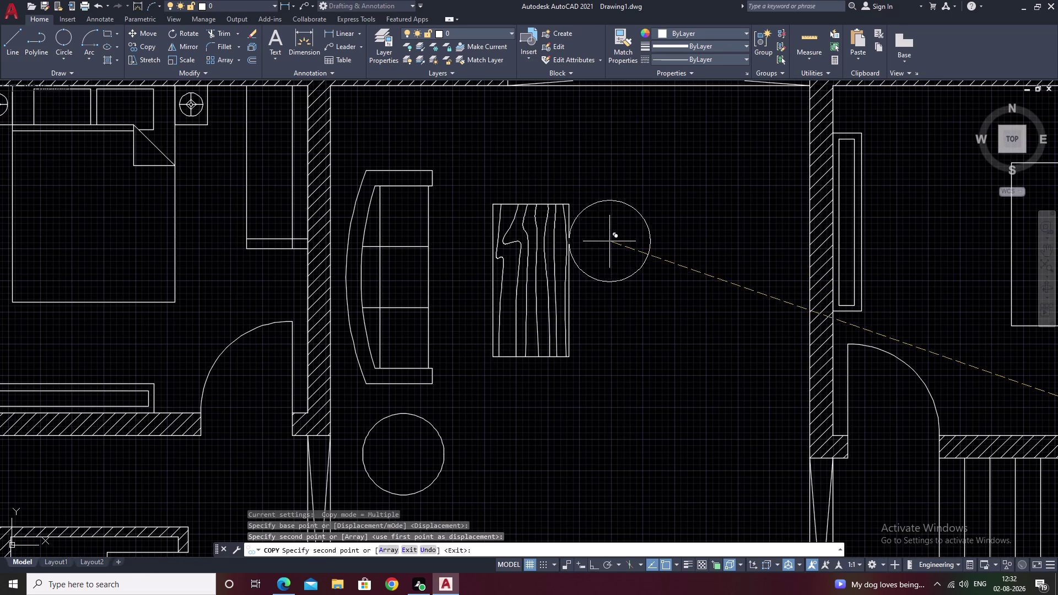
key(Escape)
Erase the circle copy below the sofa.
drag(399, 405, 494, 520)
right_drag(472, 515, 488, 519)
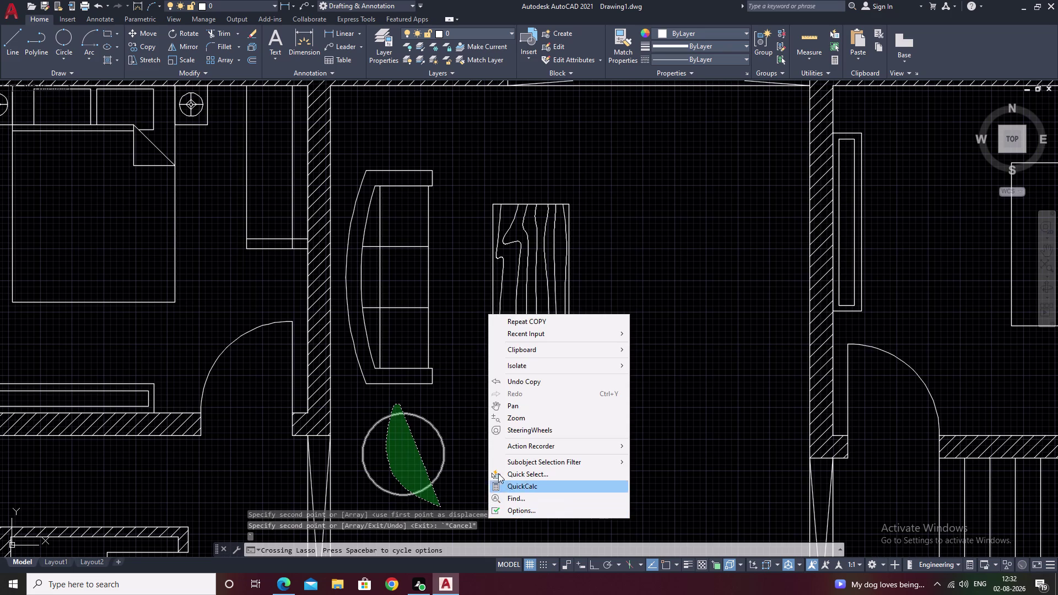
key(Escape)
text(e)
key(space)
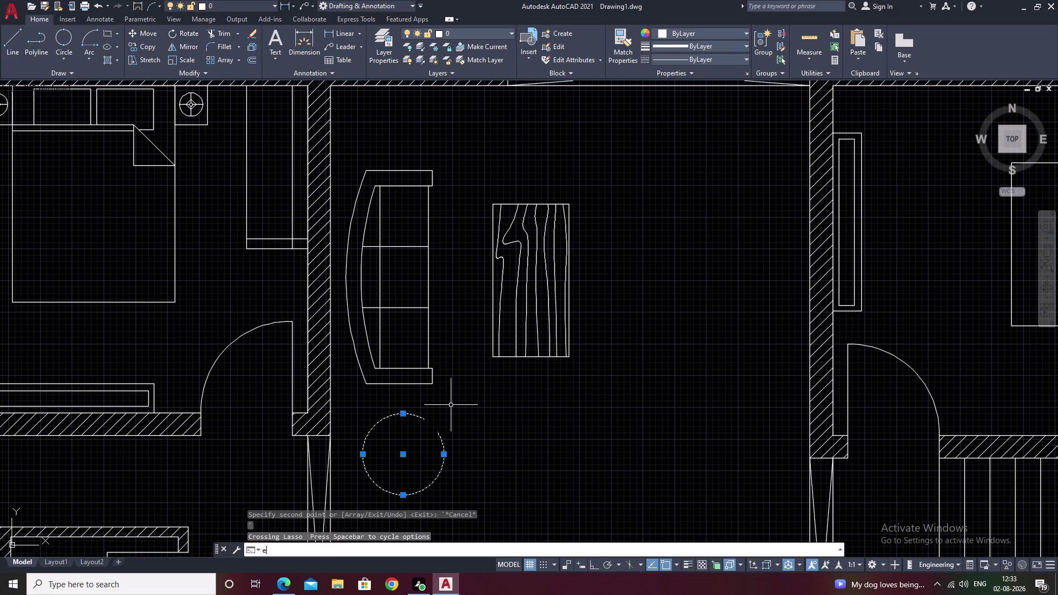
drag(418, 157, 380, 185)
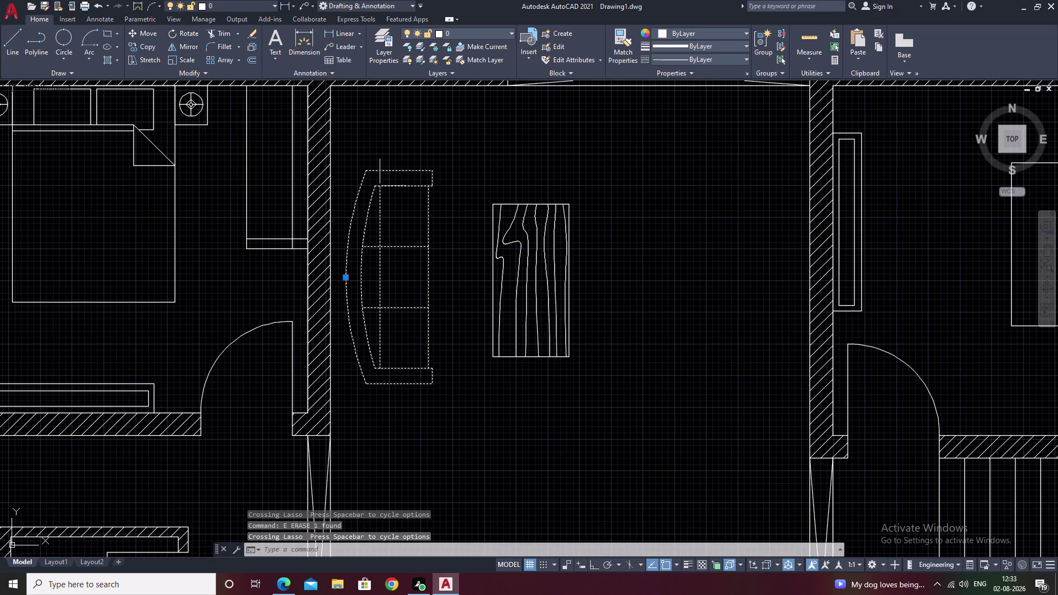
Move the living-room sofa to a new position.
text(m)
key(space)
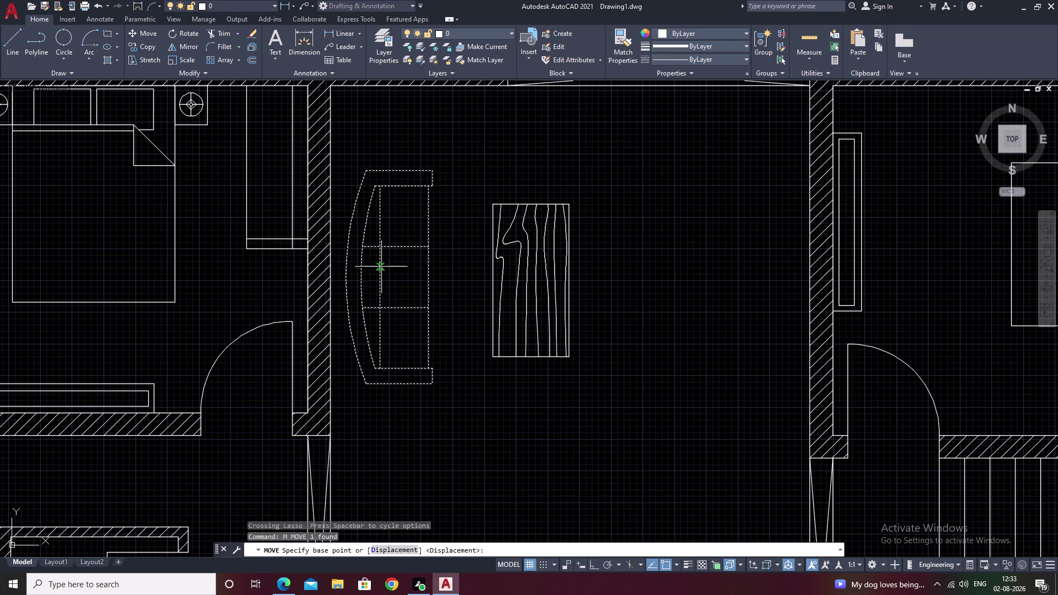
click(382, 275)
click(377, 352)
scroll(down, 3)
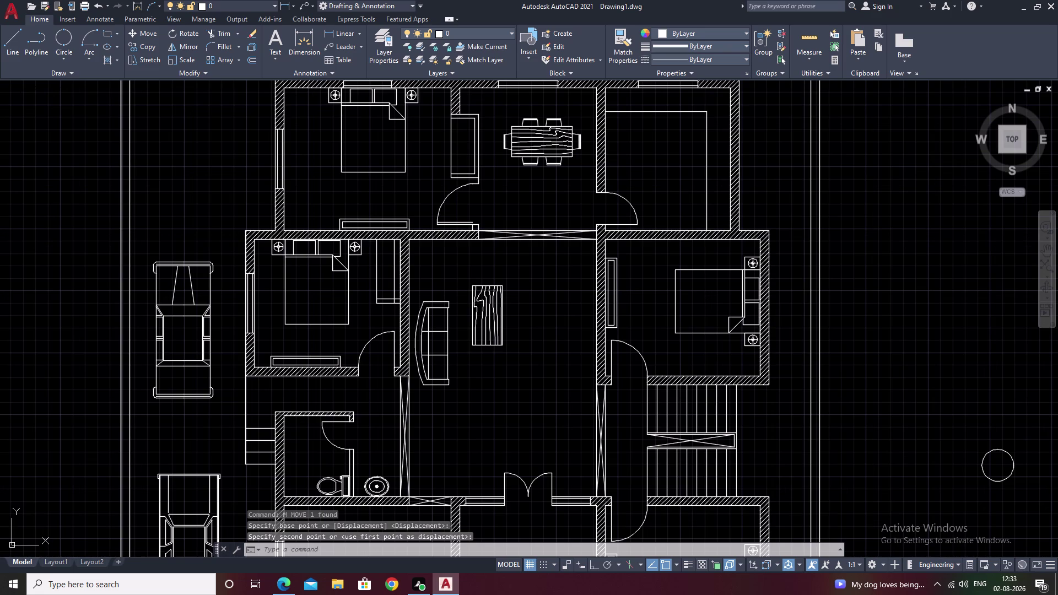
Copy the outside circle into the living room's upper corner.
drag(1030, 440, 1033, 521)
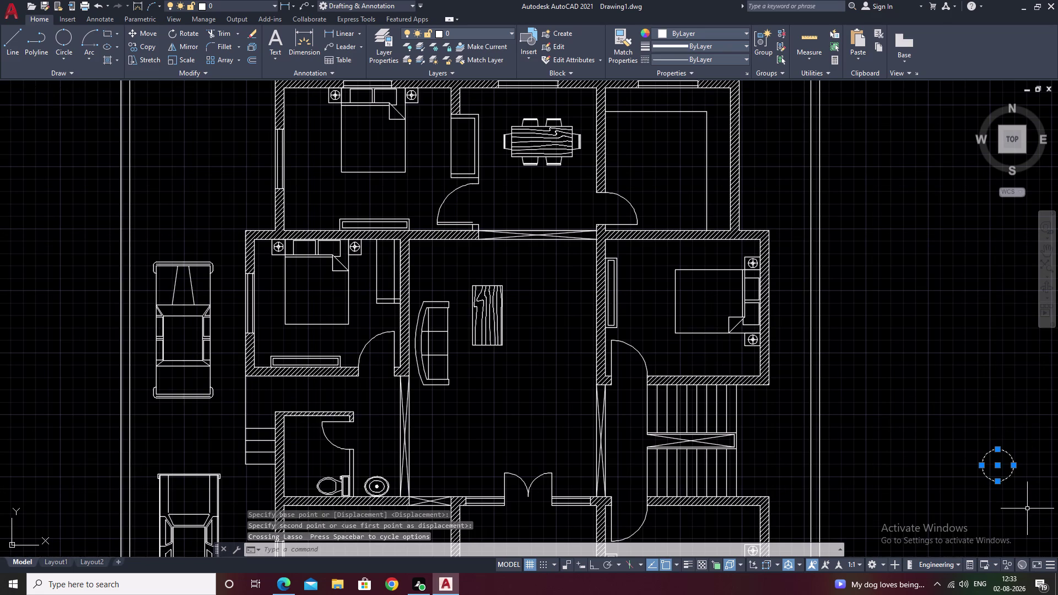
text(co)
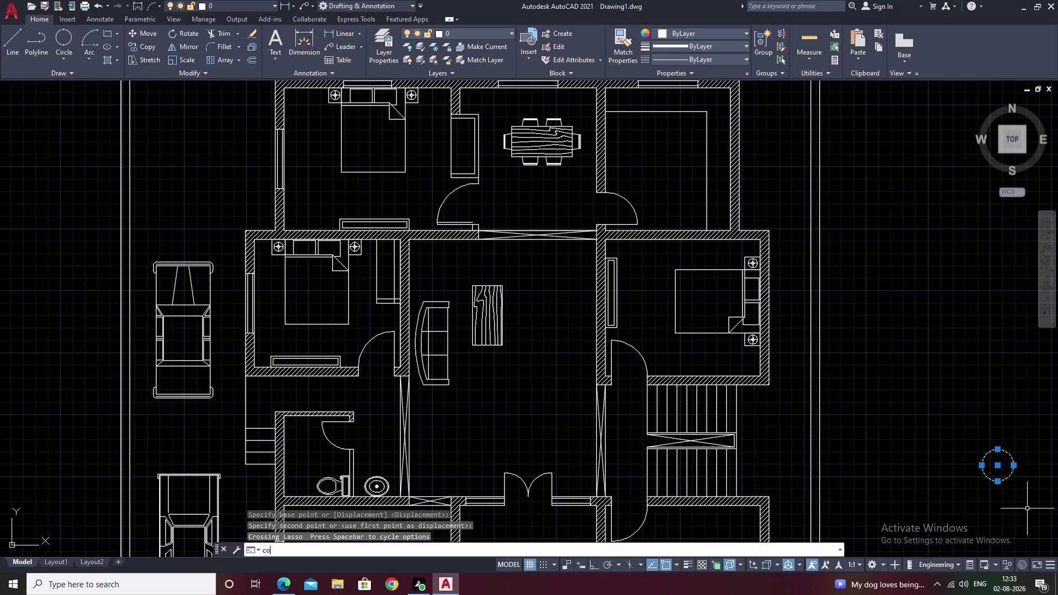
key(space)
click(998, 469)
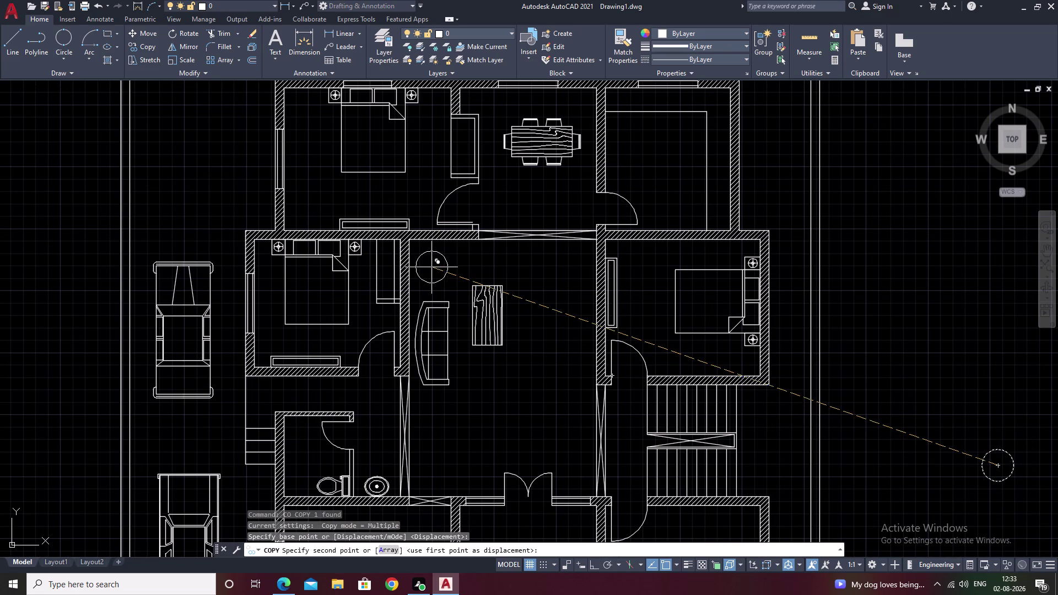
click(438, 265)
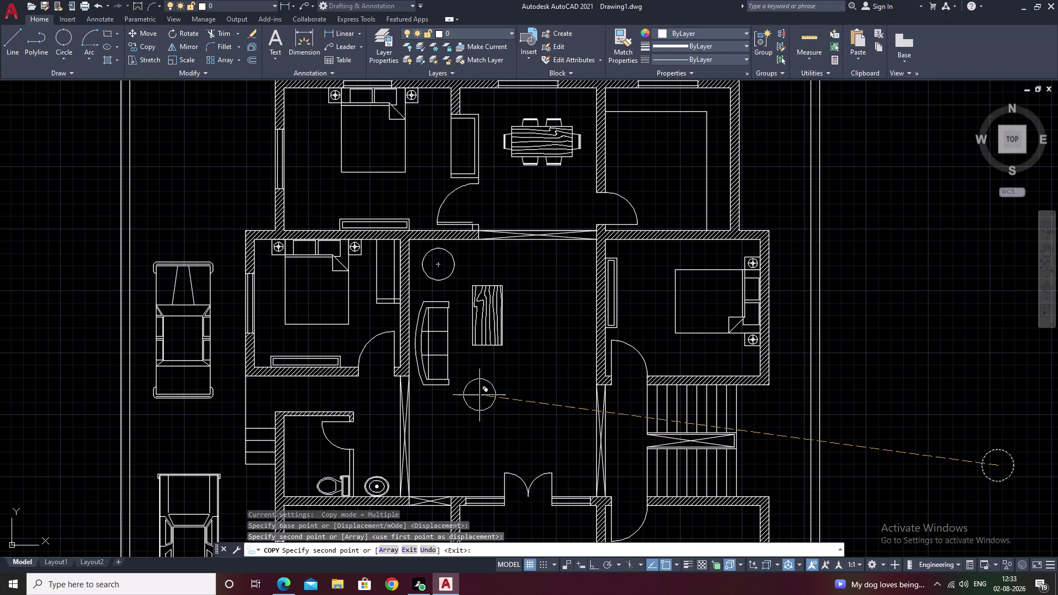
key(Escape)
Reposition the sofa beside the wooden table.
scroll(up, 3)
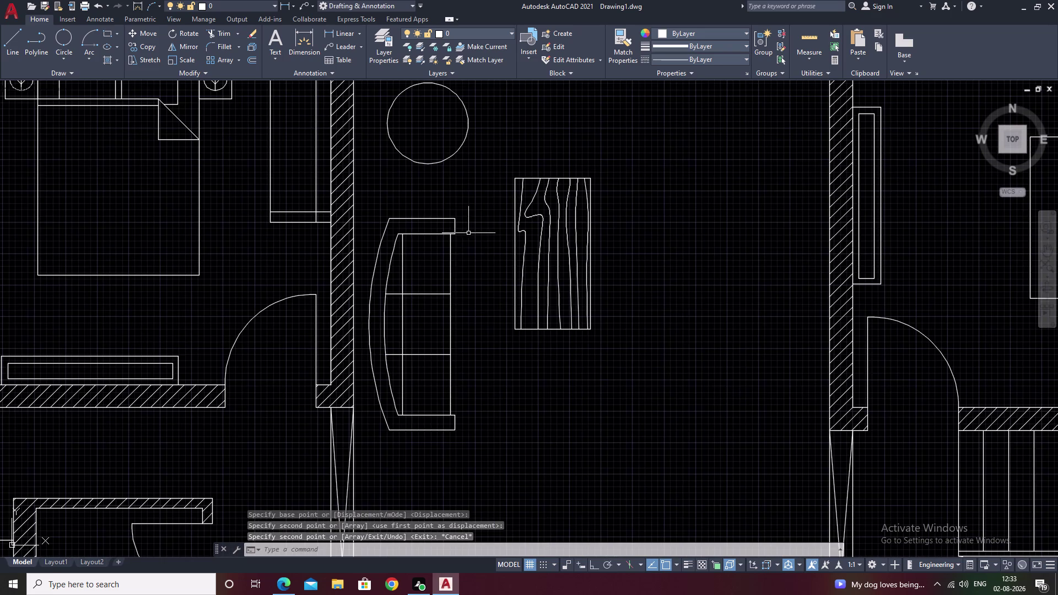
drag(460, 219, 429, 422)
text(m)
key(space)
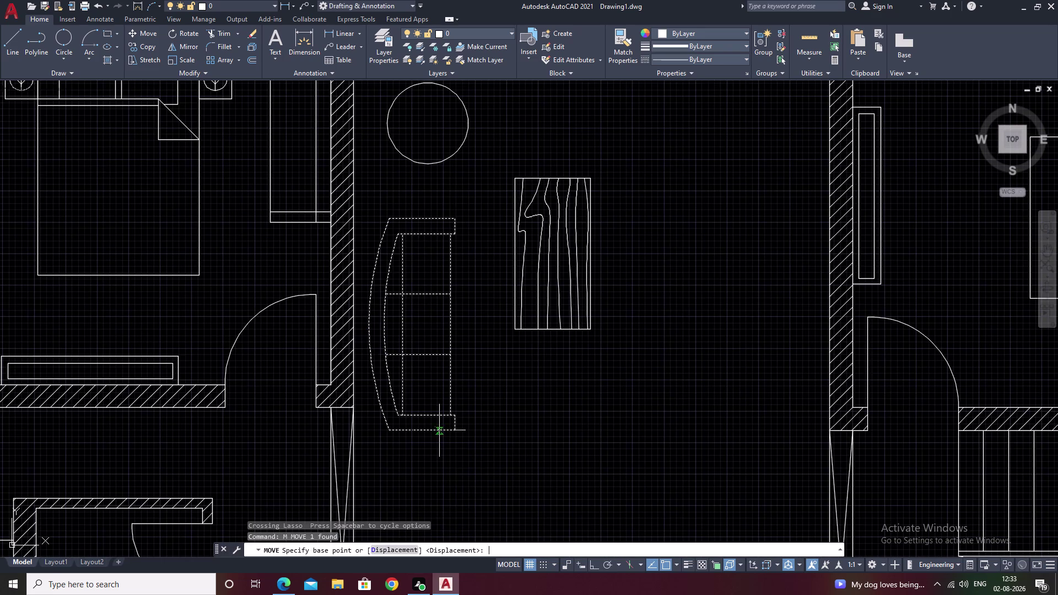
click(451, 326)
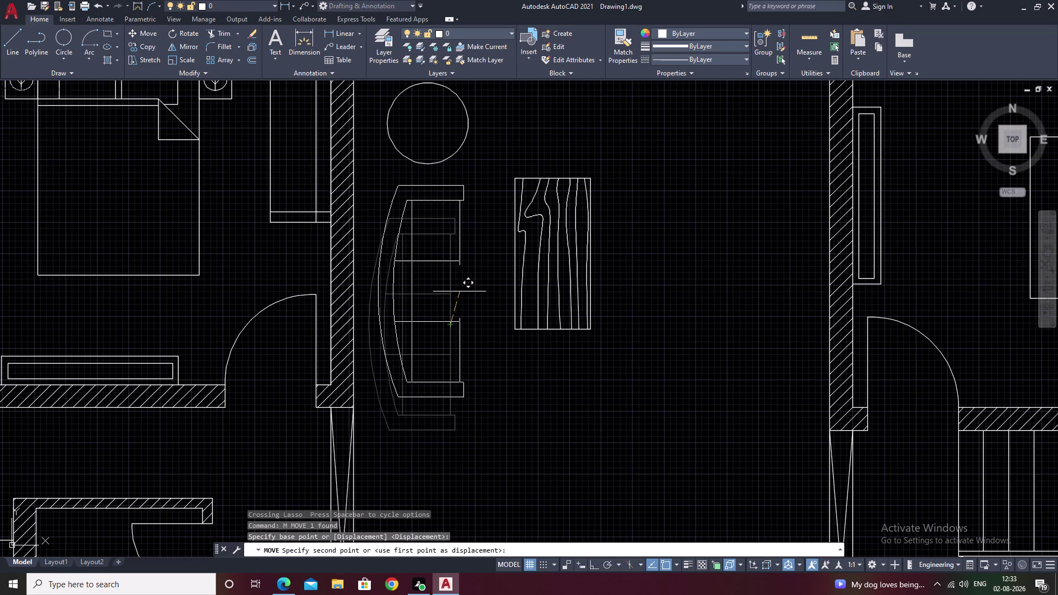
click(460, 291)
Copy the loose outside circle from its centre to just below the sofa.
middle_drag(549, 427, 519, 310)
scroll(down, 3)
middle_drag(594, 350, 510, 360)
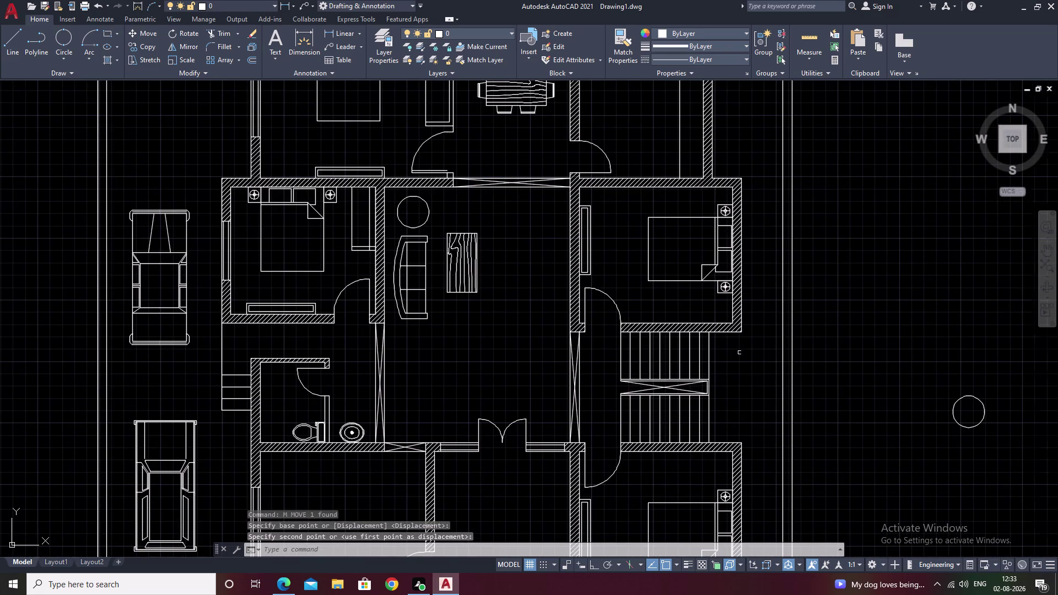
drag(986, 342, 1057, 501)
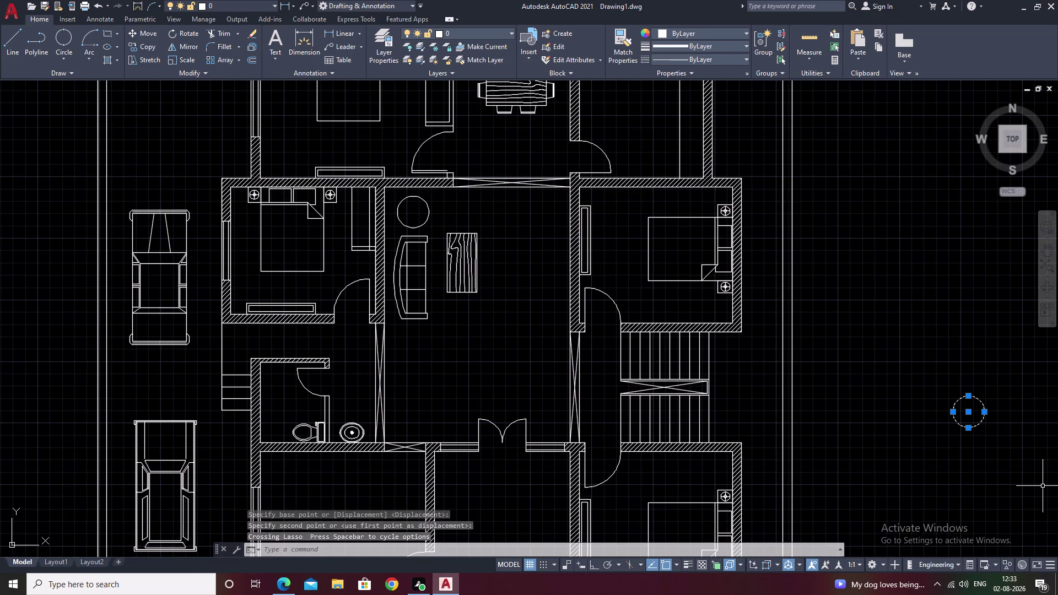
text(co)
key(space)
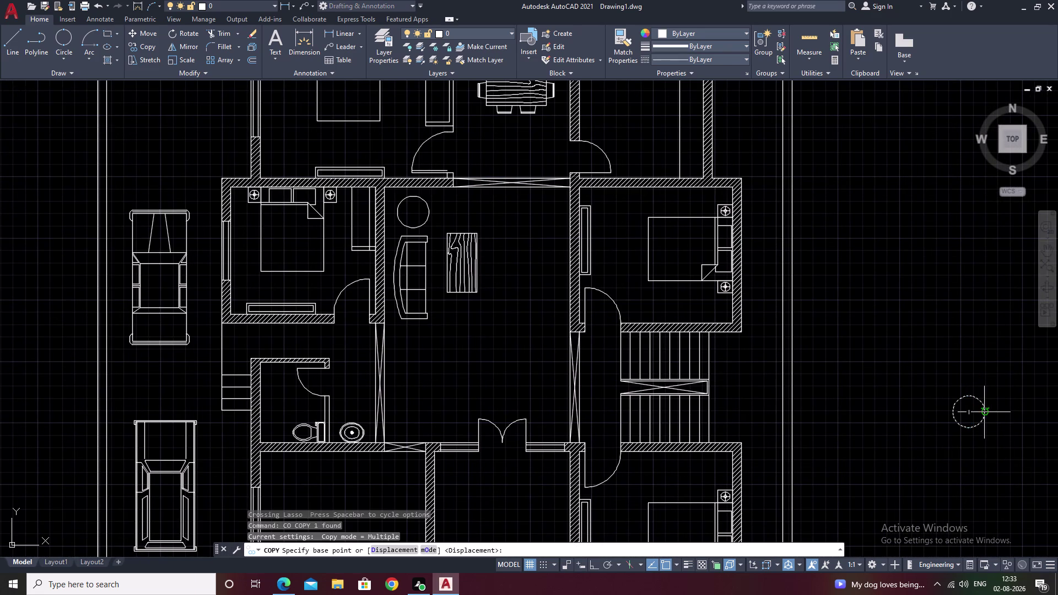
click(972, 413)
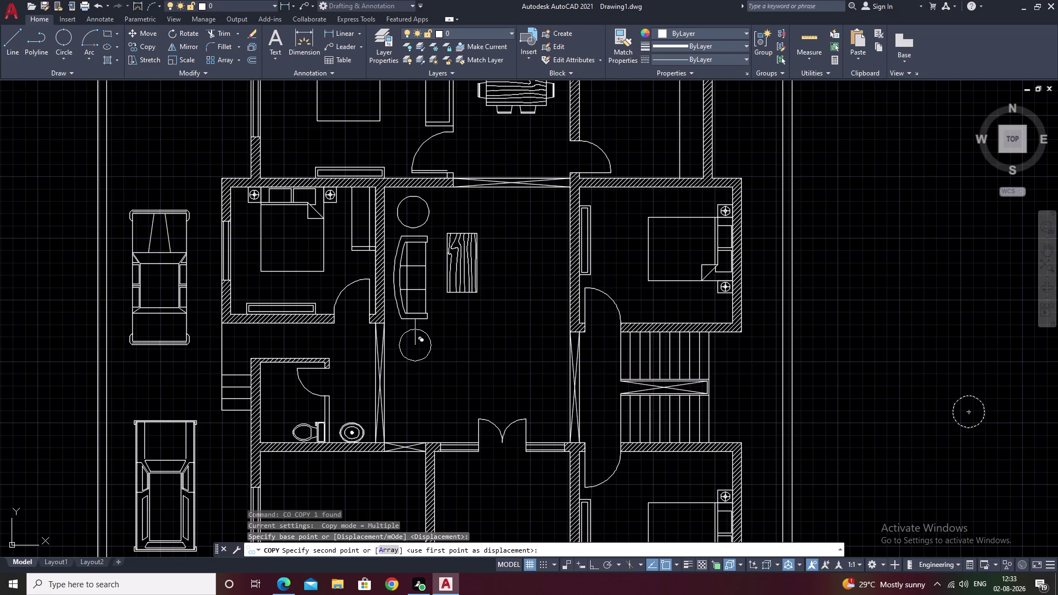
click(415, 345)
key(Escape)
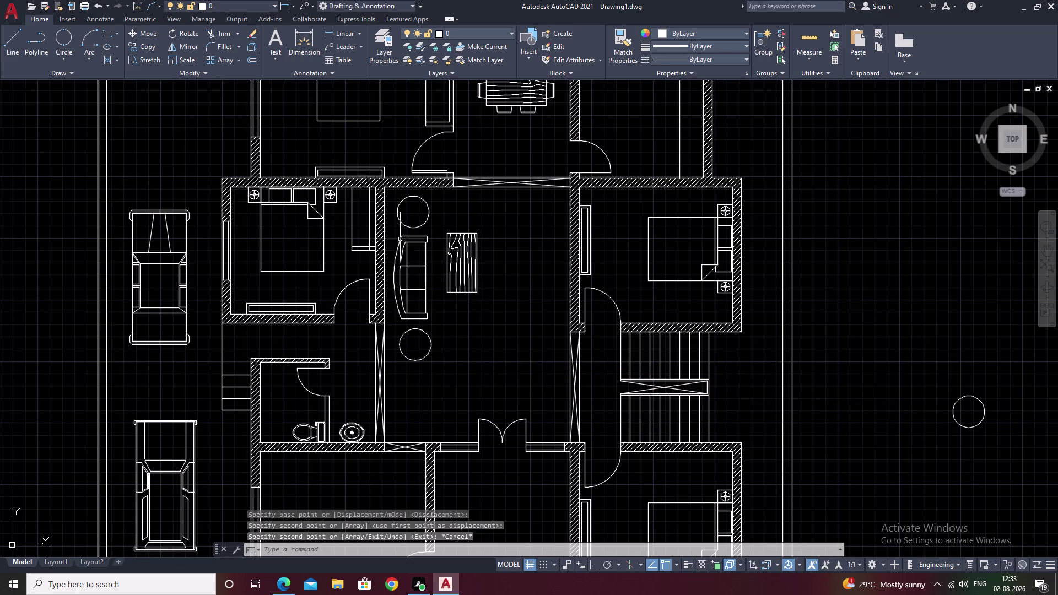
drag(490, 228, 465, 333)
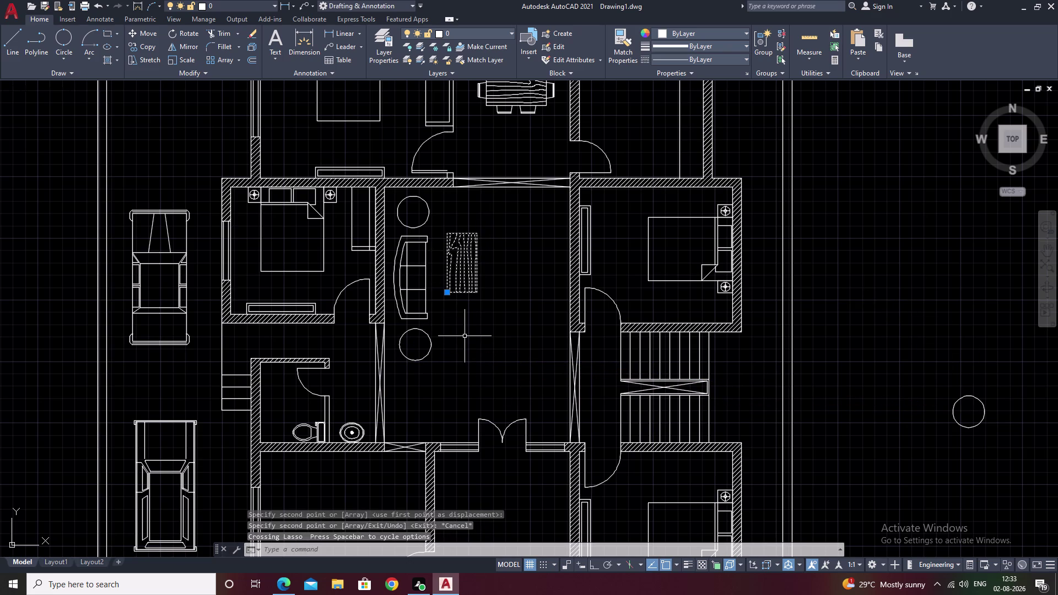
Move the wooden table slightly lower beside the sofa.
text(m)
key(space)
click(476, 297)
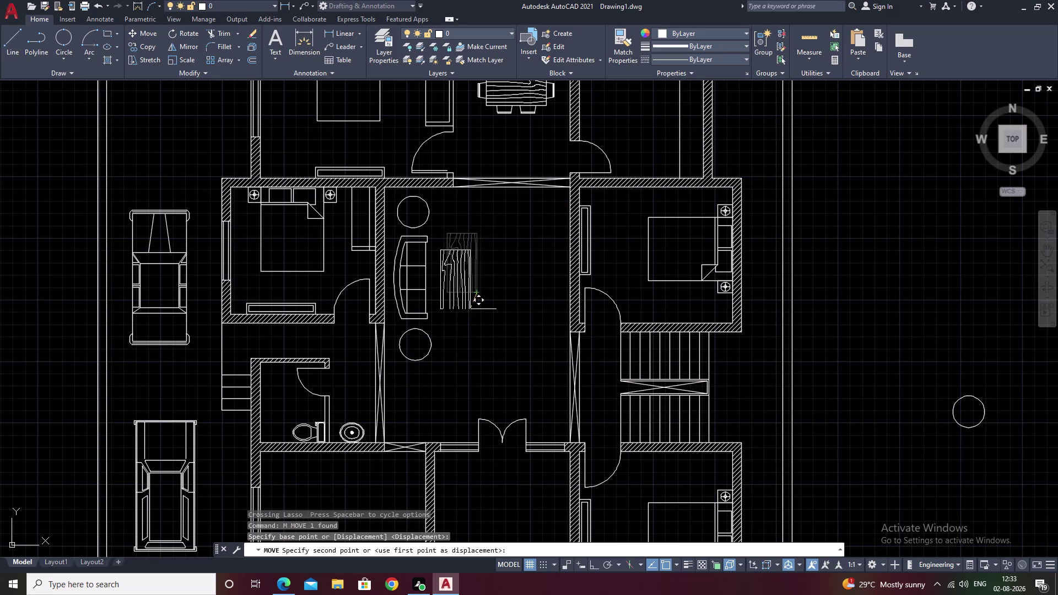
click(470, 310)
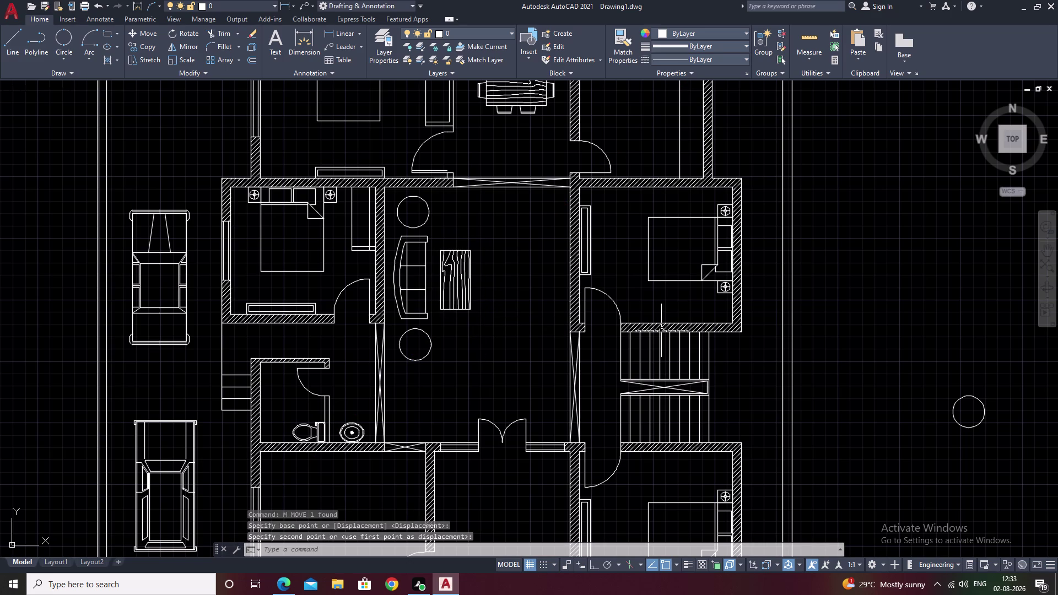
key(Escape)
Erase the stray circle outside the house and recentre the whole plan.
drag(987, 364, 976, 492)
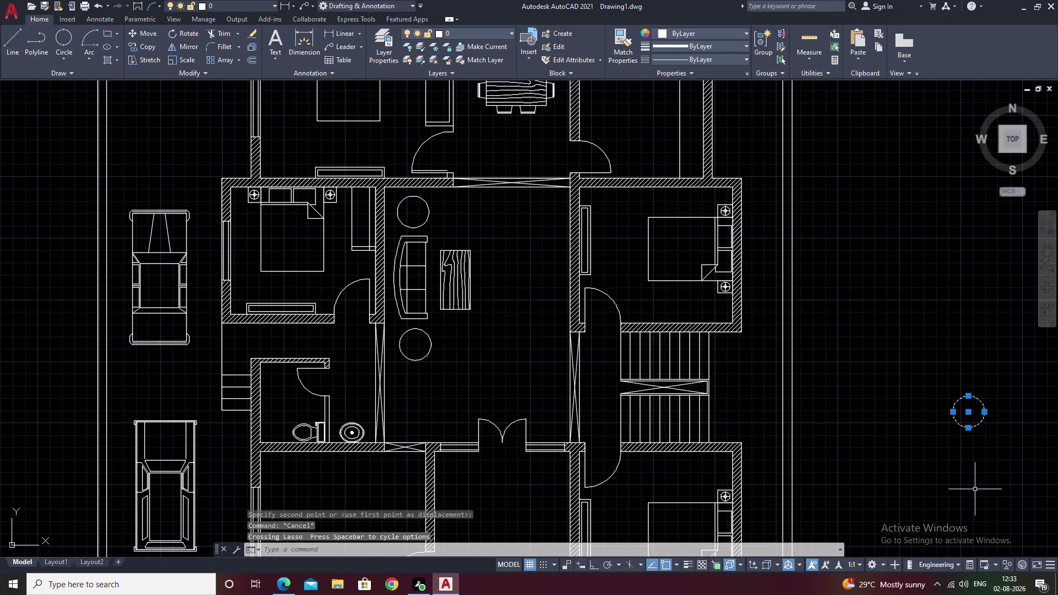
text(e)
key(space)
scroll(down, 3)
middle_drag(869, 378, 809, 394)
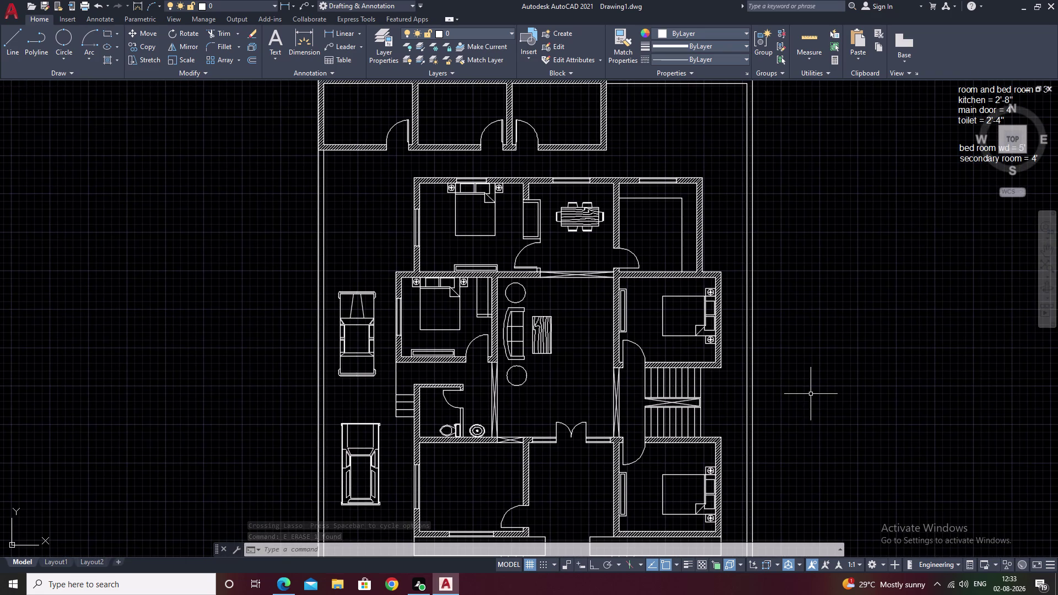
middle_drag(813, 391, 764, 408)
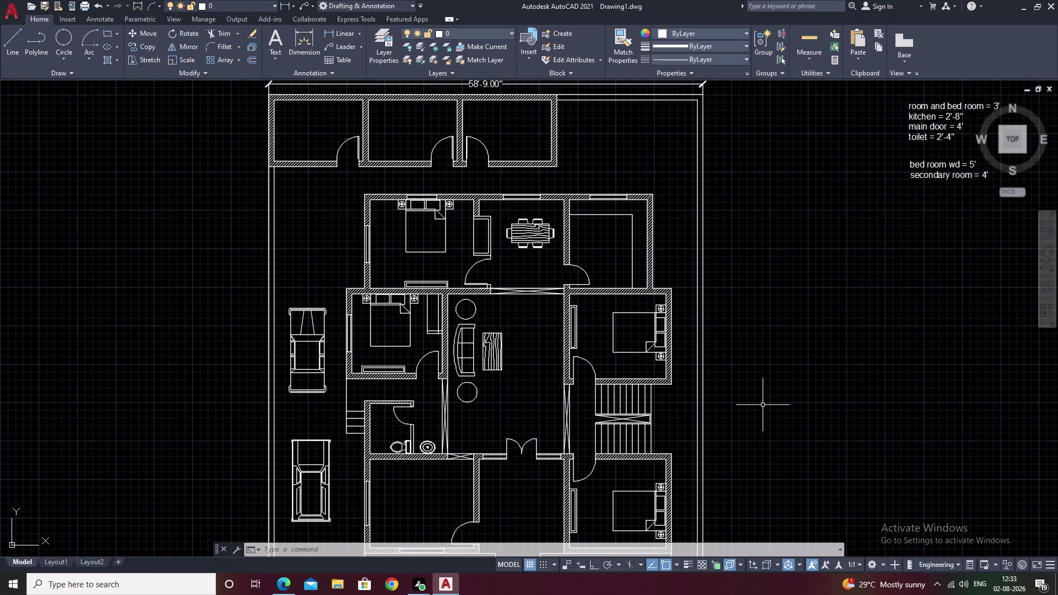
key(ctrl+3)
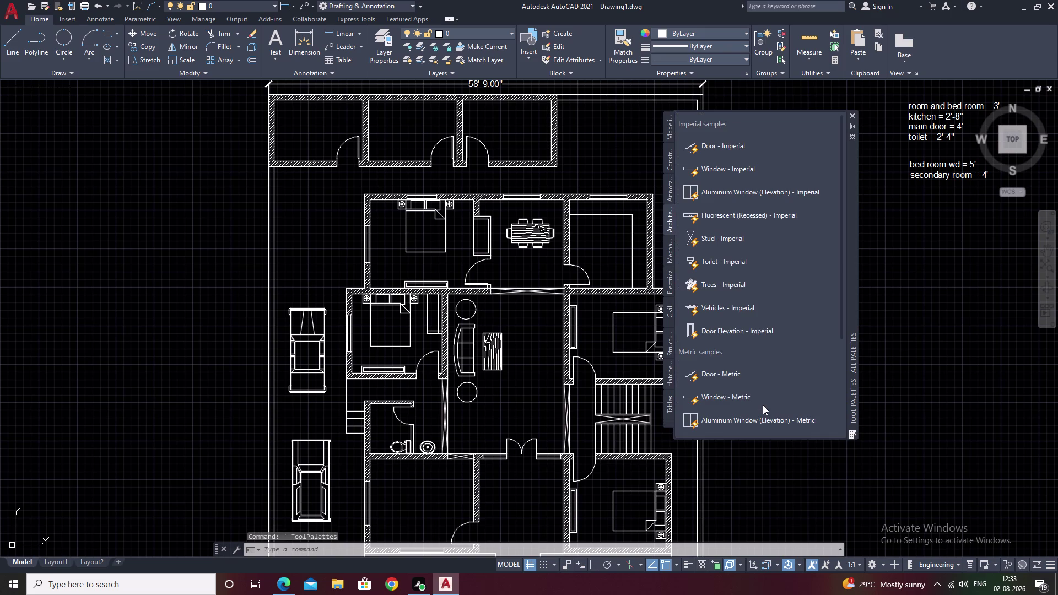
scroll(down, 3)
scroll(down, 3)
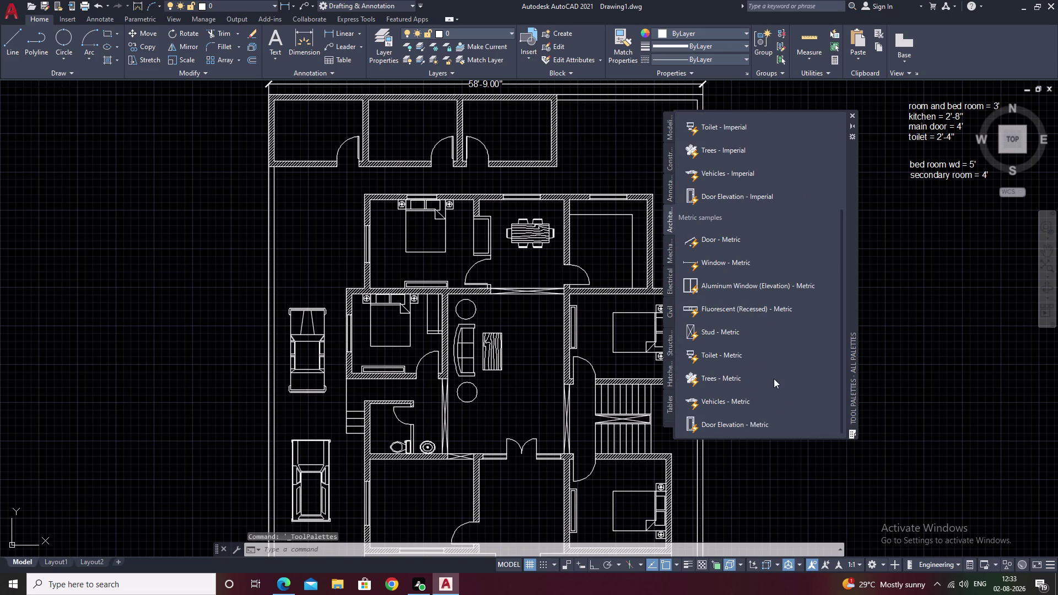
scroll(up, 3)
scroll(up, 3)
scroll(up, 3)
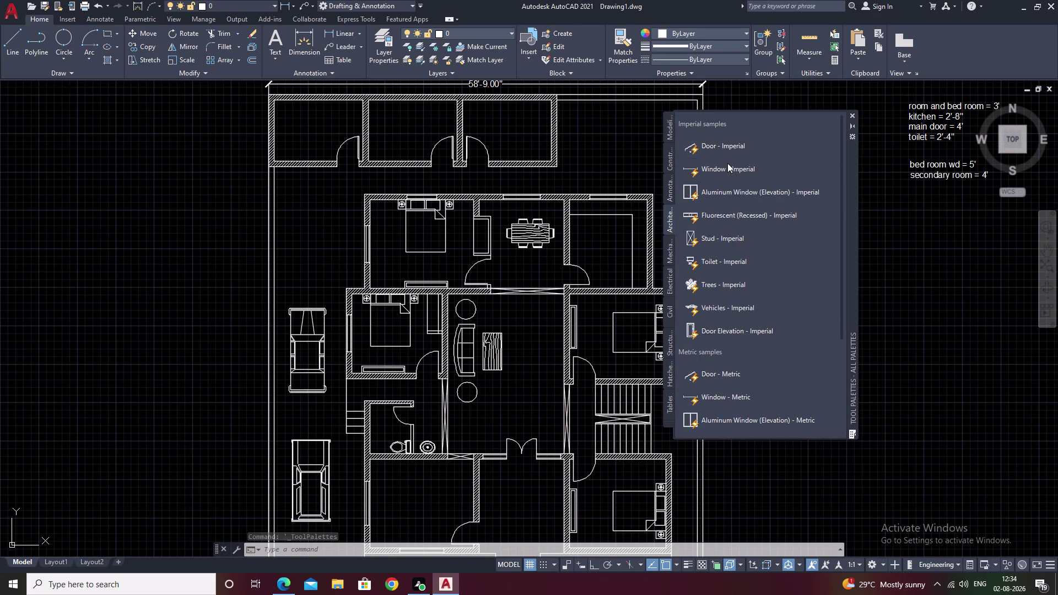
scroll(down, 3)
scroll(down, 3)
scroll(down, 3)
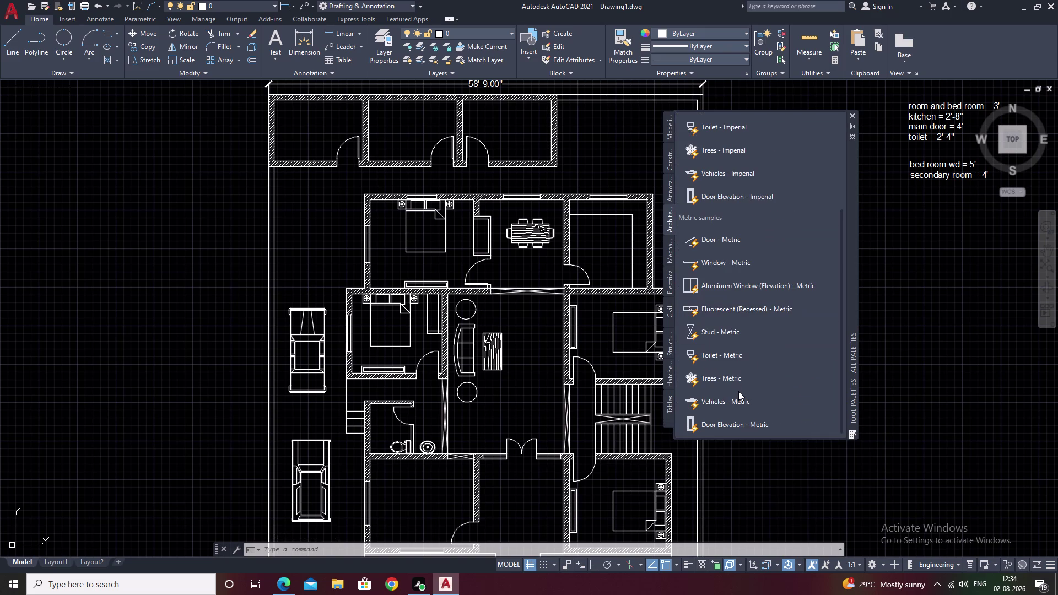
key(Escape)
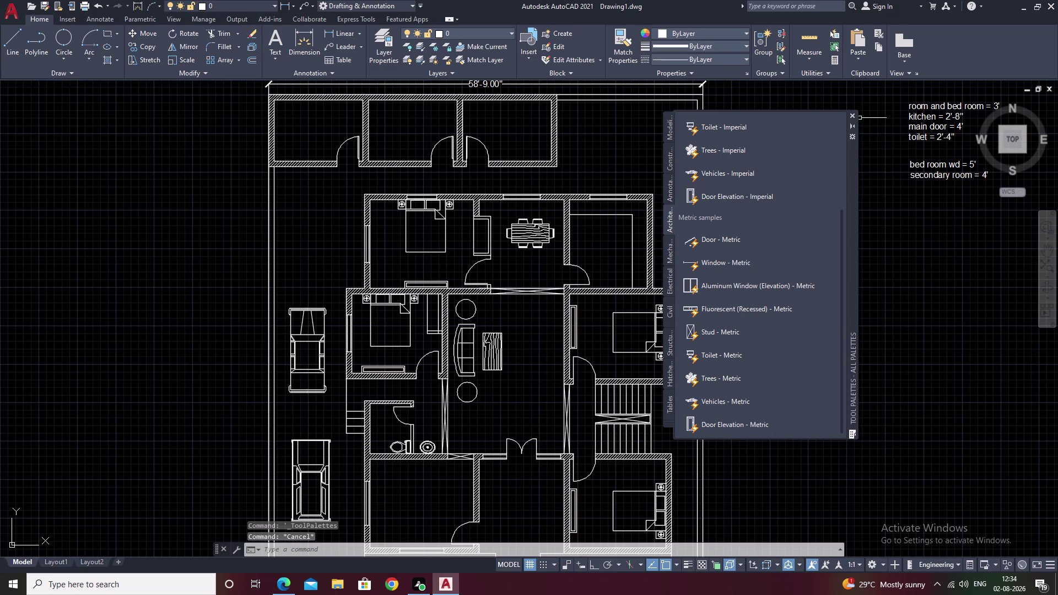
click(853, 114)
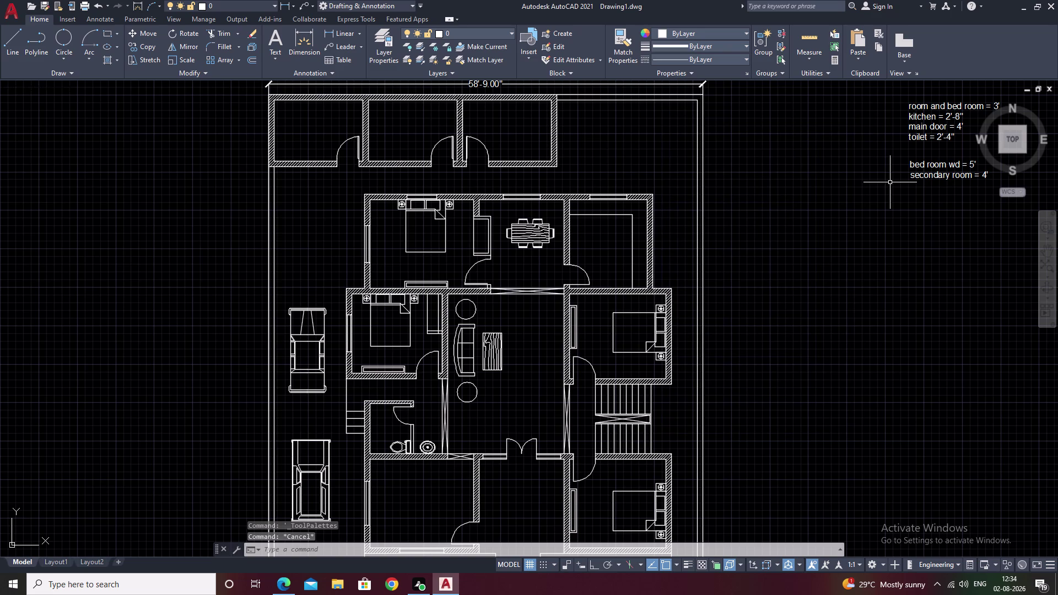
key(ctrl+2)
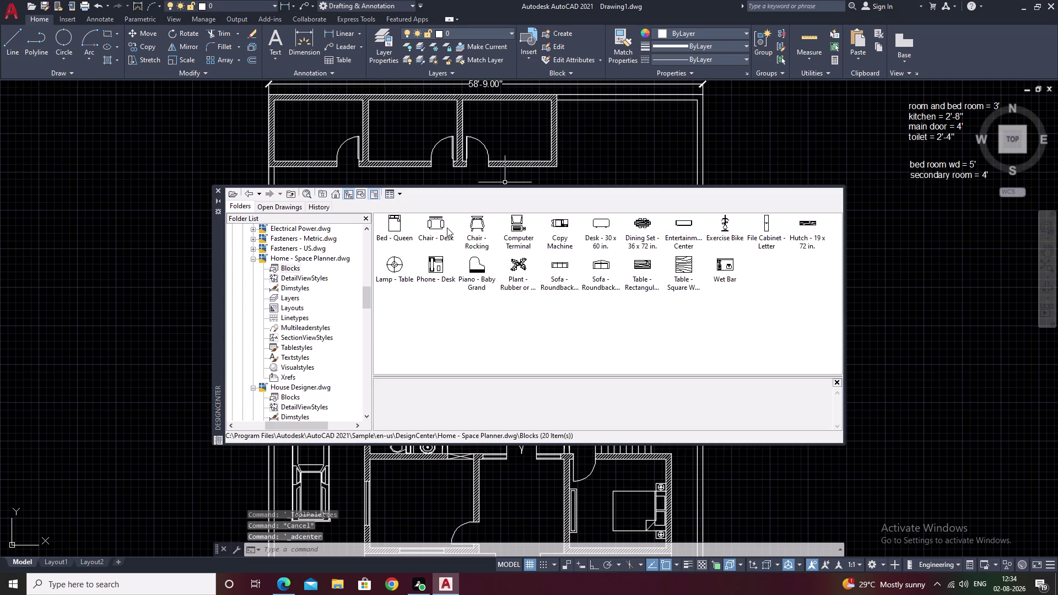
Try dragging the Chair - Desk block from DesignCenter into the drawing.
drag(434, 220, 591, 250)
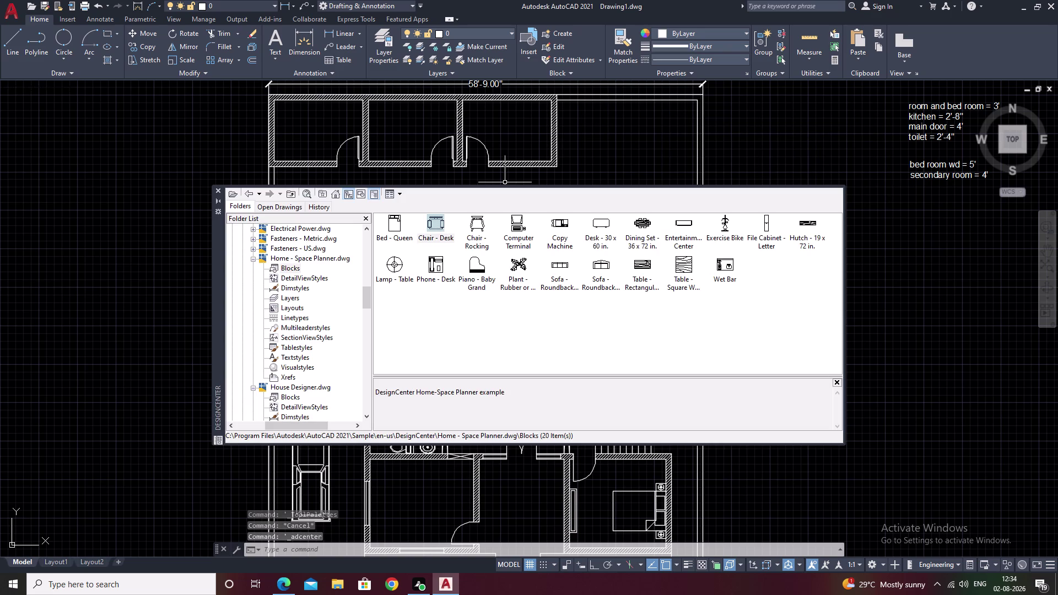
drag(591, 250, 831, 275)
drag(855, 279, 859, 280)
drag(887, 283, 899, 284)
right_drag(887, 283, 895, 284)
click(900, 284)
click(903, 259)
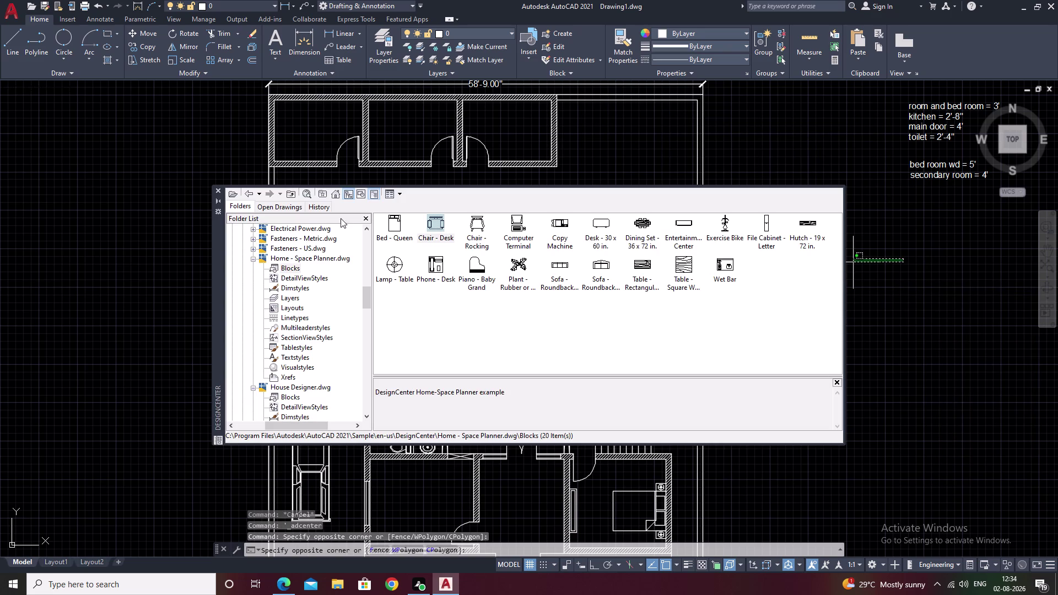
drag(436, 226, 676, 260)
drag(682, 262, 695, 262)
drag(717, 262, 867, 267)
click(697, 262)
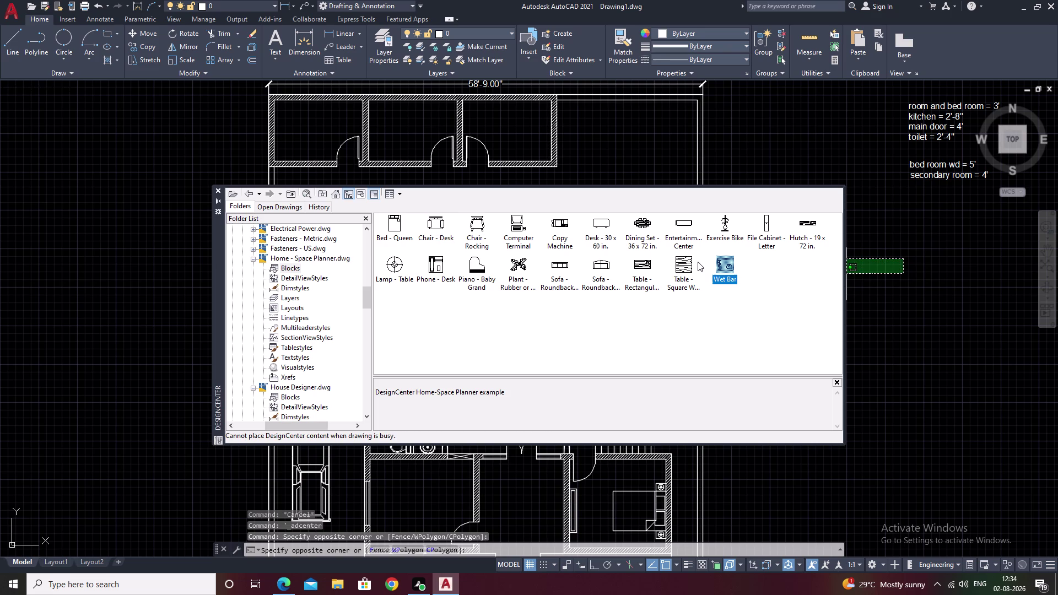
Try double-clicking to insert the desk chair, then cancel the leftover command.
drag(428, 219, 468, 224)
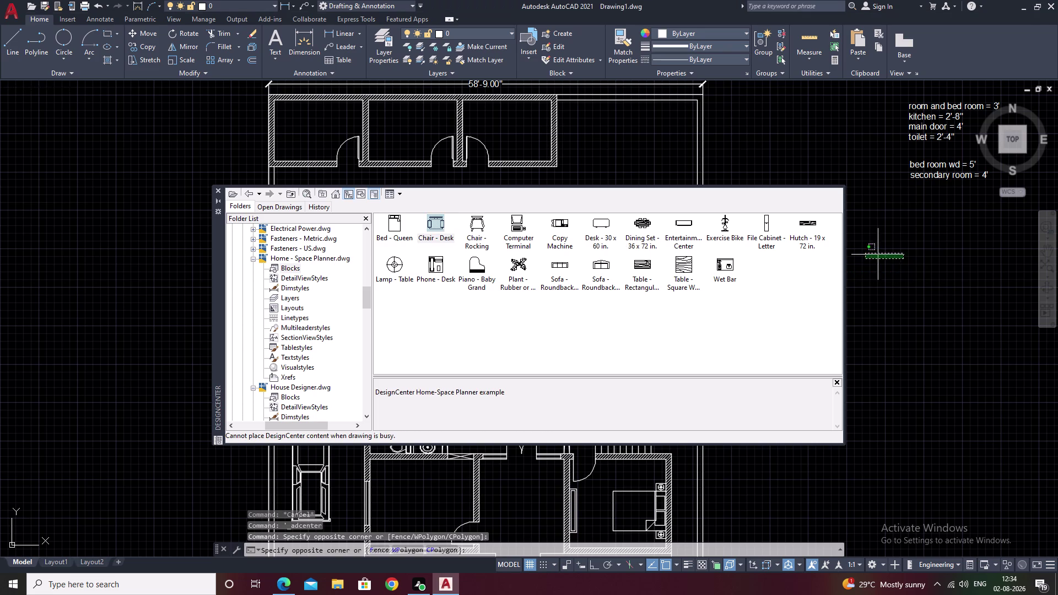
double_click(909, 289)
key(Escape)
key(Escape)
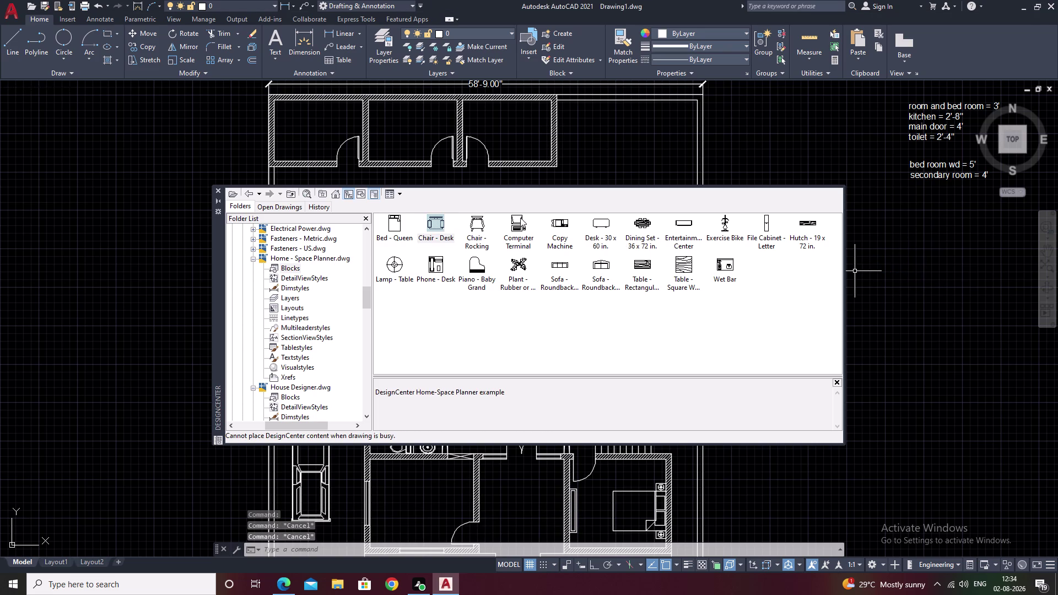
key(Escape)
key(Escape)
Insert the Chair - Desk block right of the plan and close DesignCenter.
drag(439, 226, 460, 226)
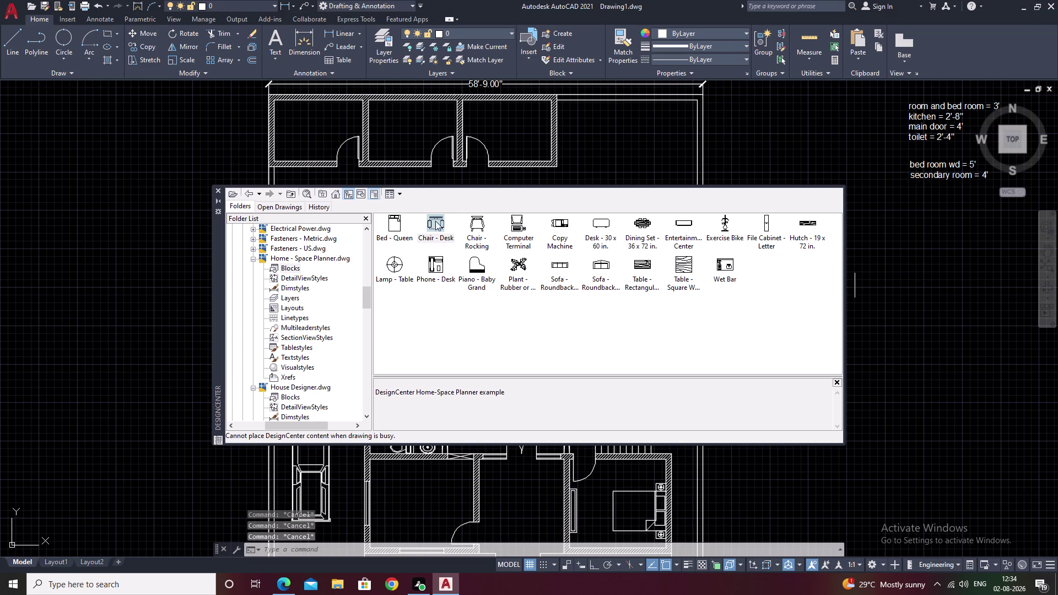
click(440, 224)
click(442, 227)
right_click(442, 227)
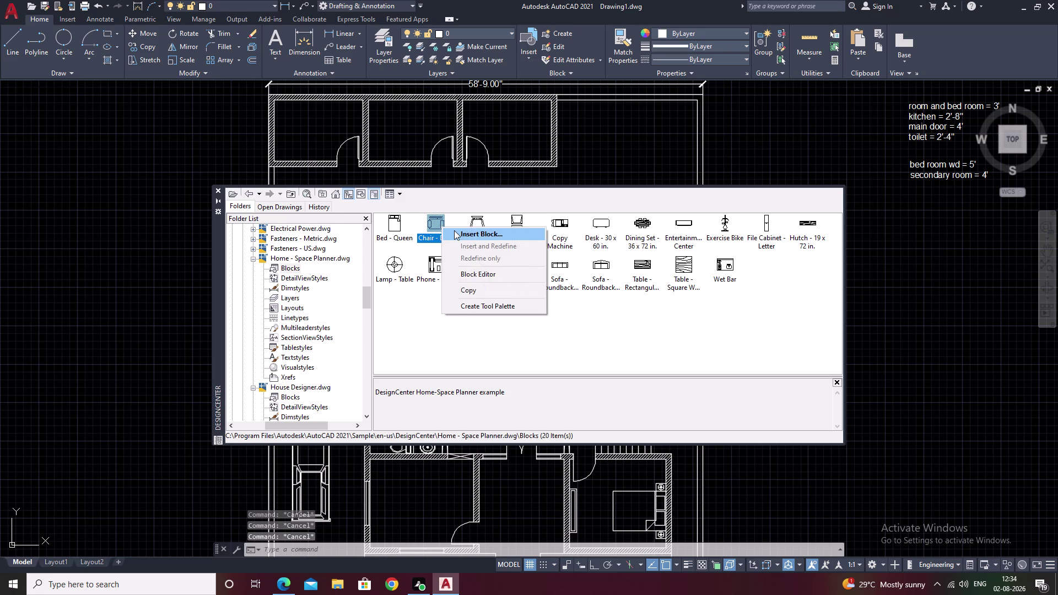
click(454, 230)
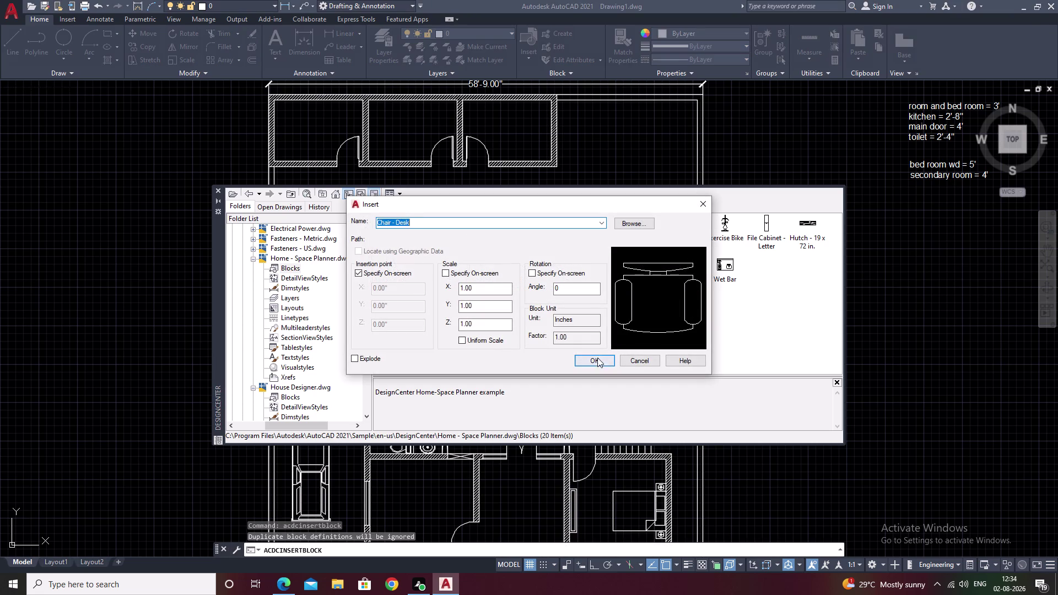
click(597, 359)
click(900, 270)
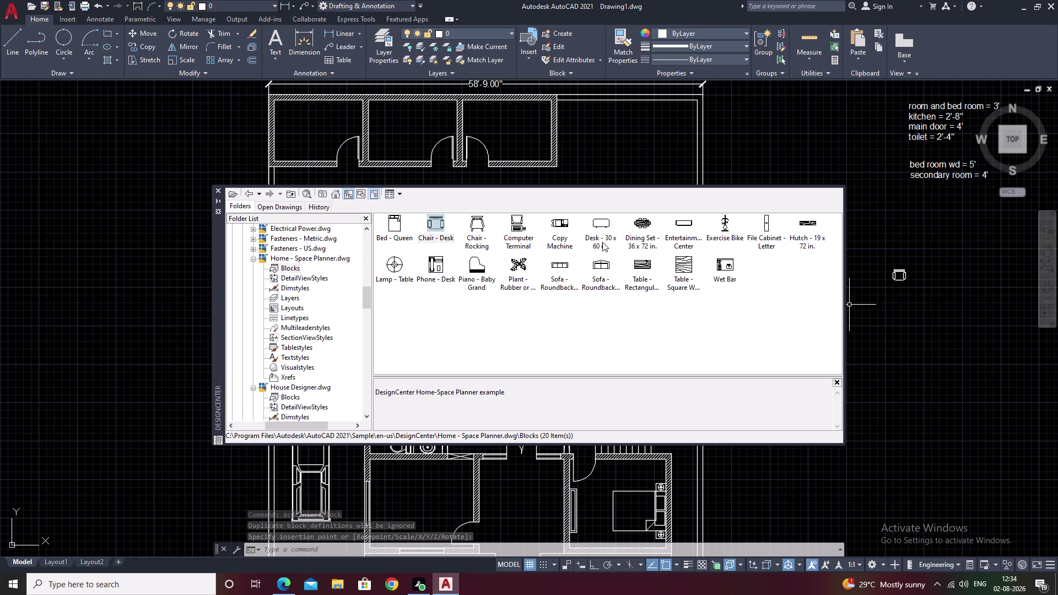
key(Escape)
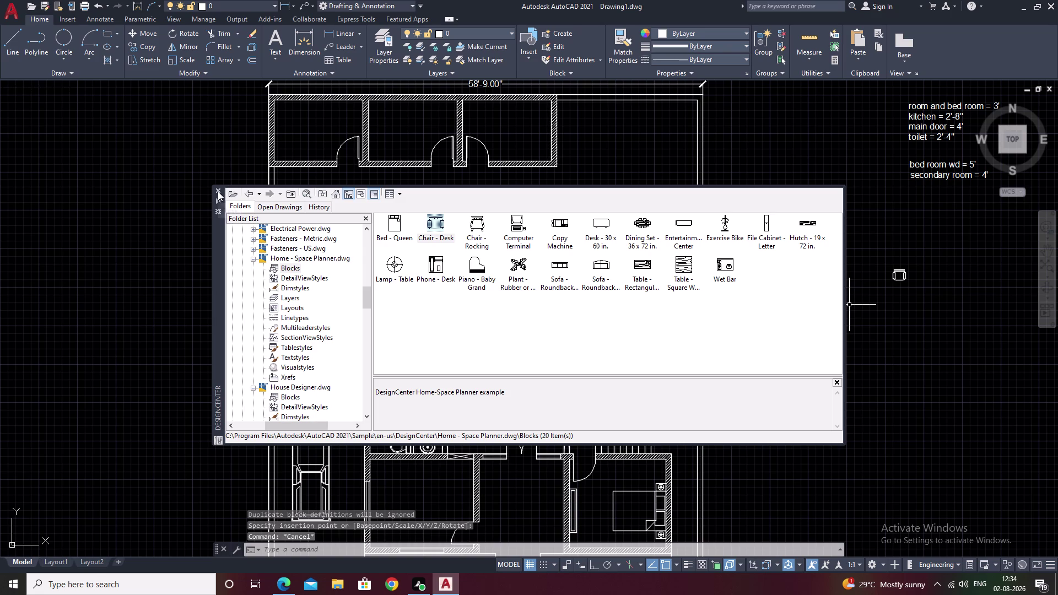
click(218, 189)
scroll(up, 3)
Start a rectangular array on the inserted desk chair.
middle_drag(974, 300, 758, 330)
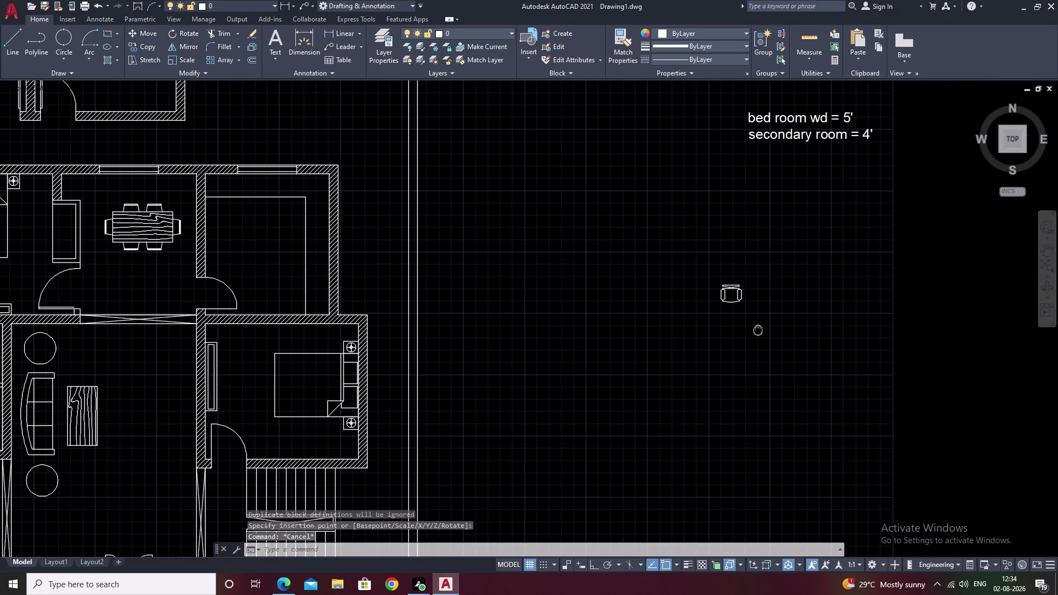
drag(777, 271, 811, 368)
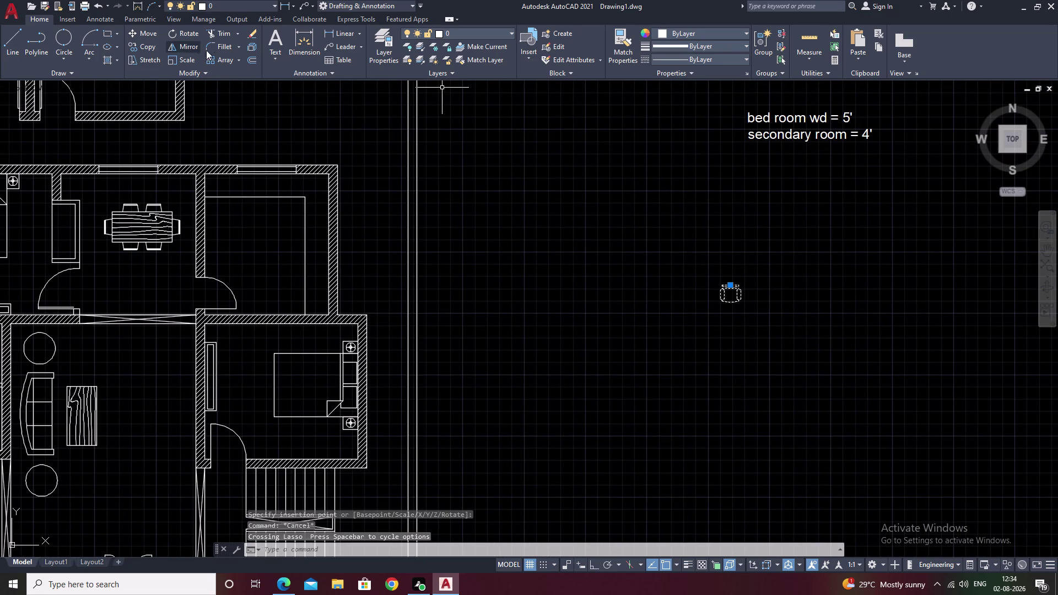
click(238, 58)
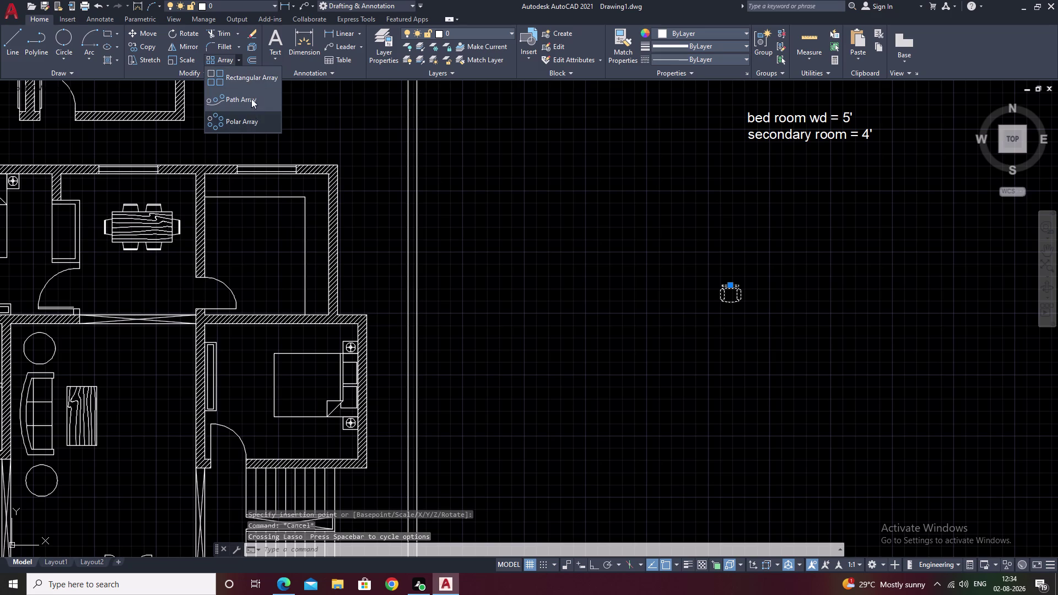
click(252, 80)
click(236, 30)
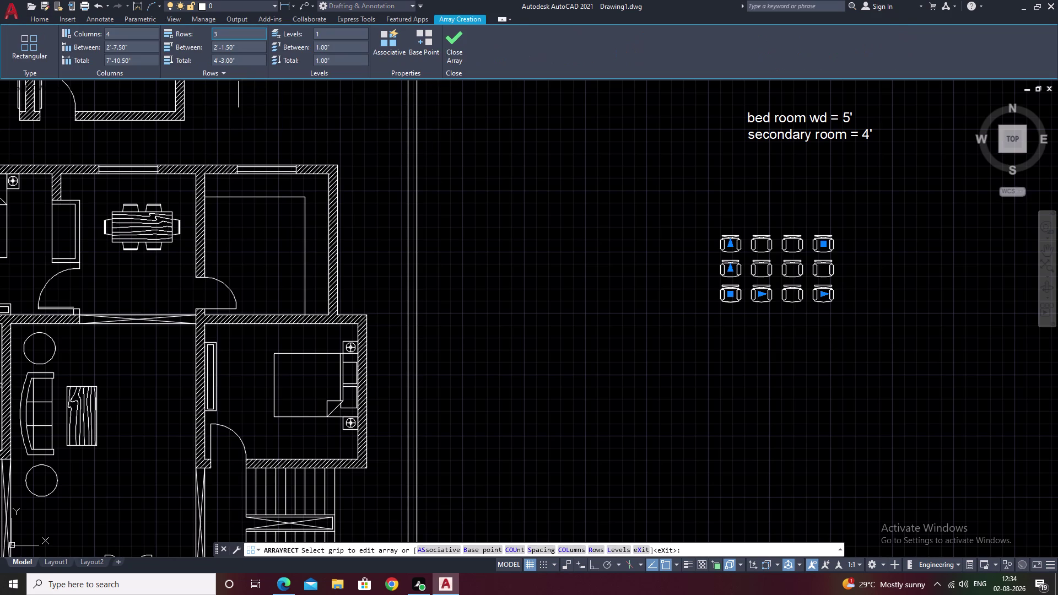
Set the array to 1 row and 2 columns and finish it.
key(BackSpace)
key(1)
double_click(120, 35)
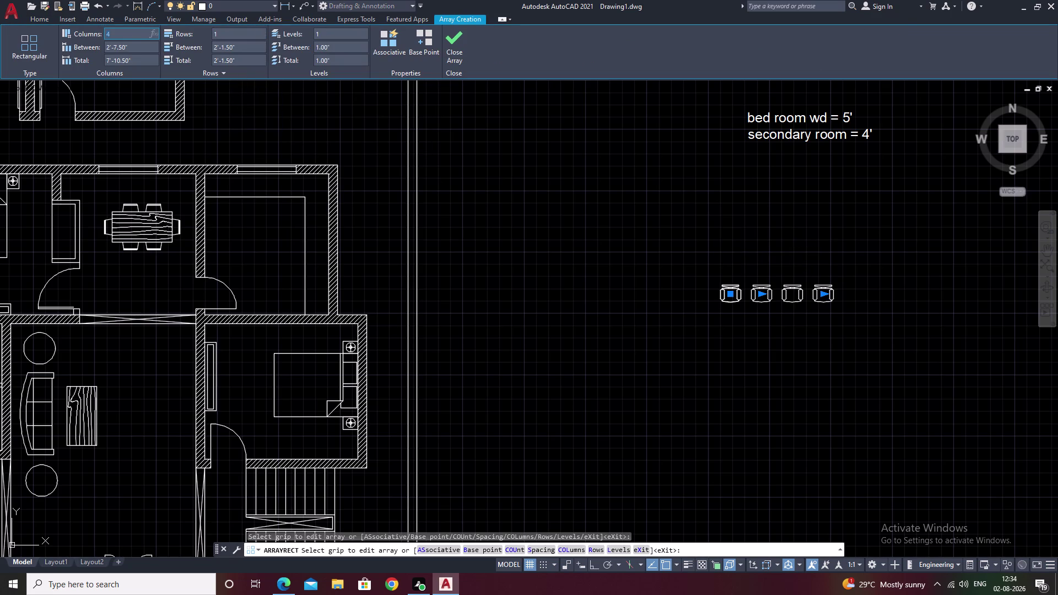
key(BackSpace)
key(2)
click(259, 133)
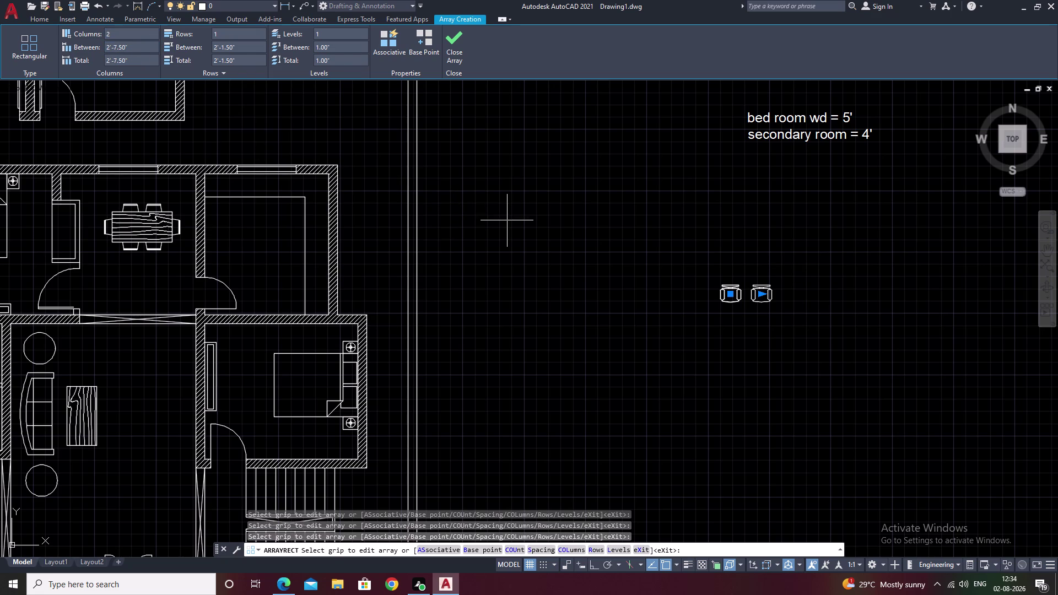
key(Escape)
scroll(up, 3)
drag(770, 265, 658, 461)
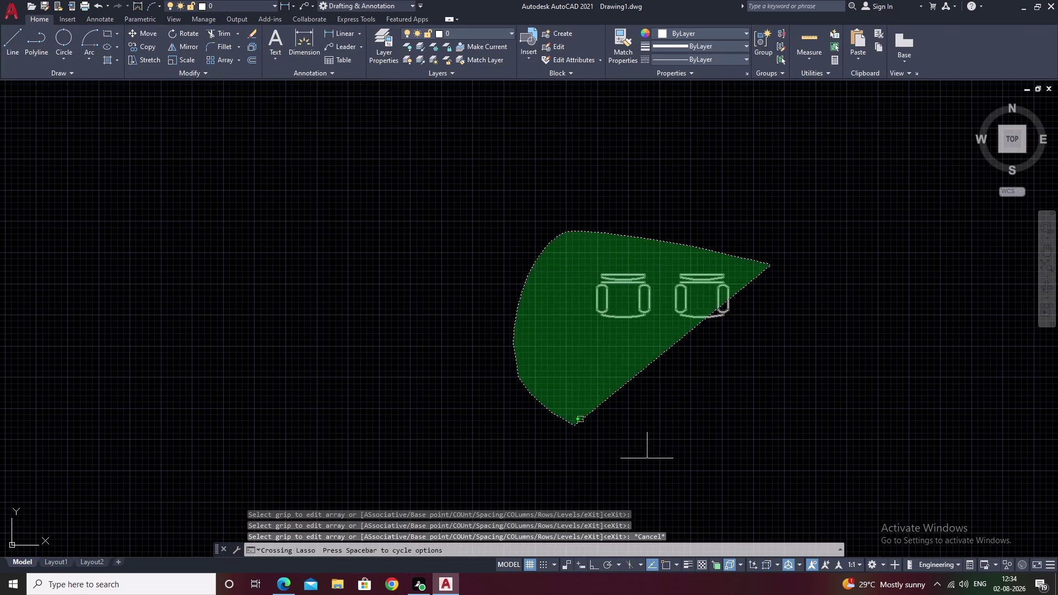
Begin moving both desk chairs with MOVE, then cancel after panning toward the plan.
drag(658, 461, 688, 470)
text(m)
key(space)
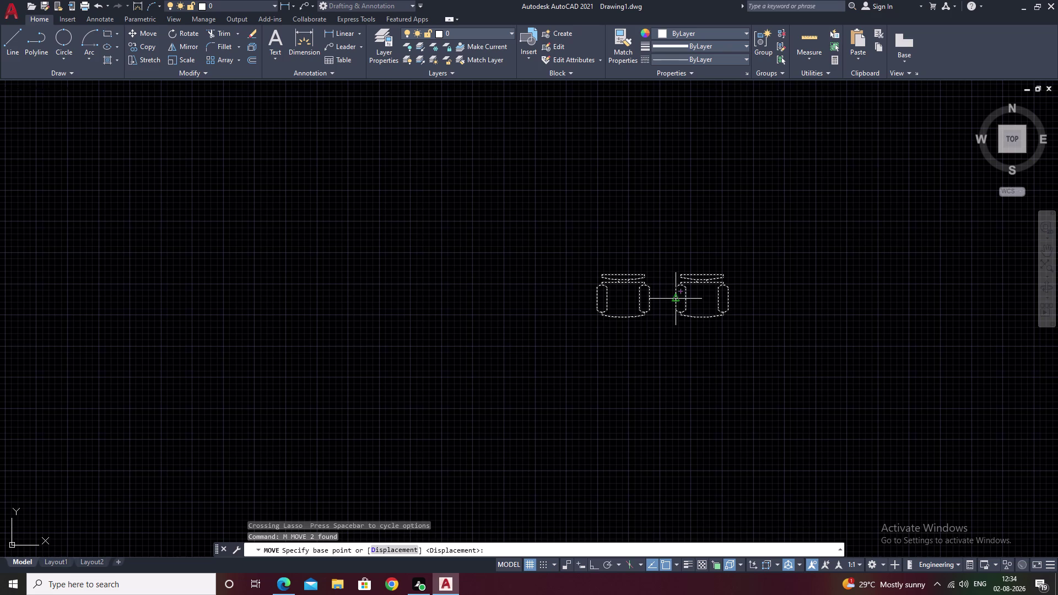
click(675, 300)
scroll(down, 3)
middle_drag(419, 294, 679, 266)
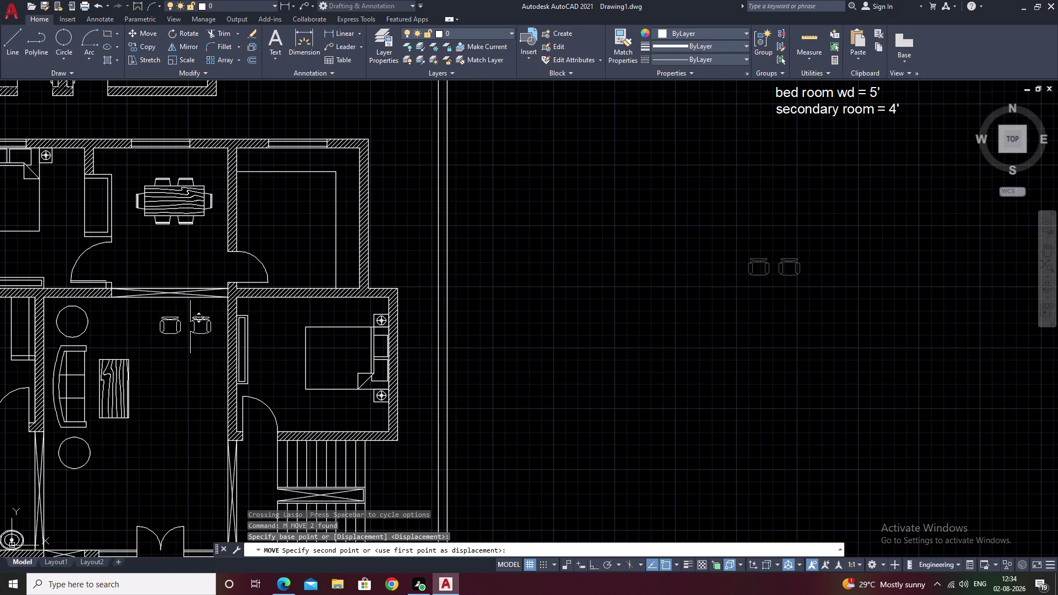
scroll(up, 3)
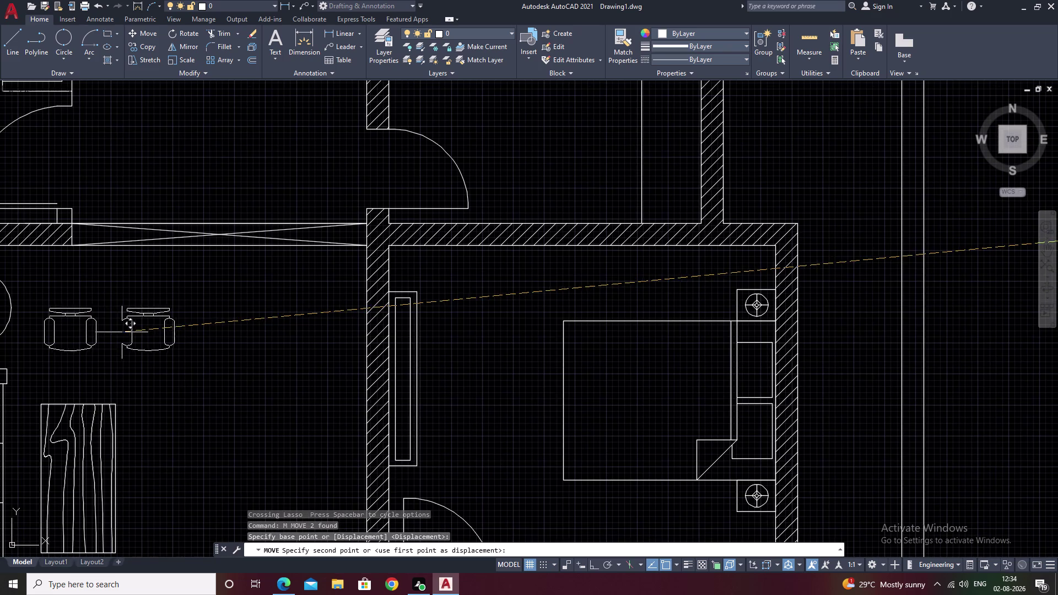
key(Escape)
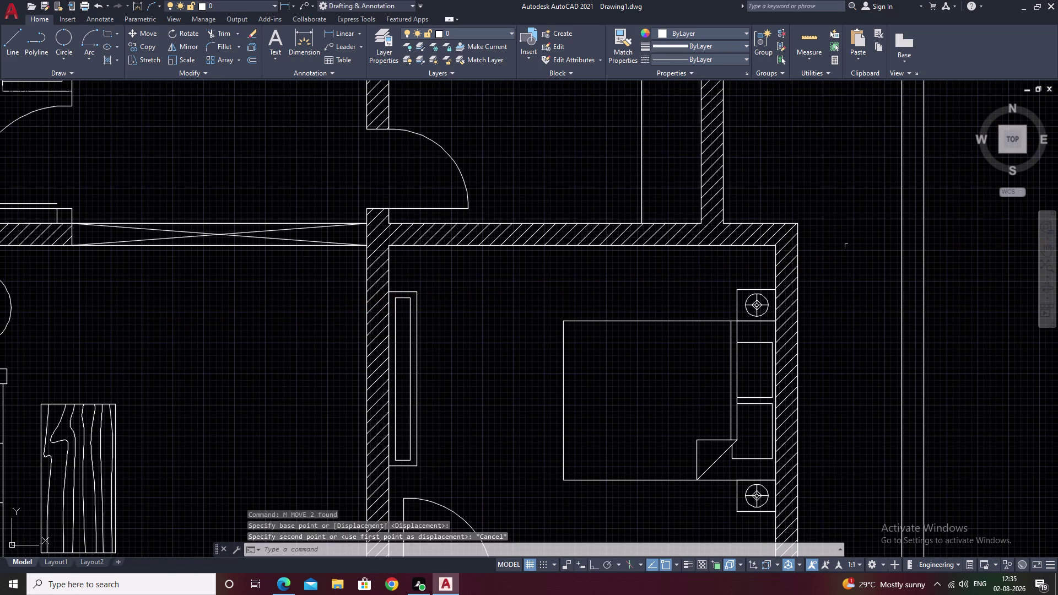
Return to the chairs and try scaling both with SC, then cancel the resize.
middle_drag(847, 246, 245, 259)
scroll(up, 3)
scroll(down, 3)
middle_drag(735, 287, 614, 305)
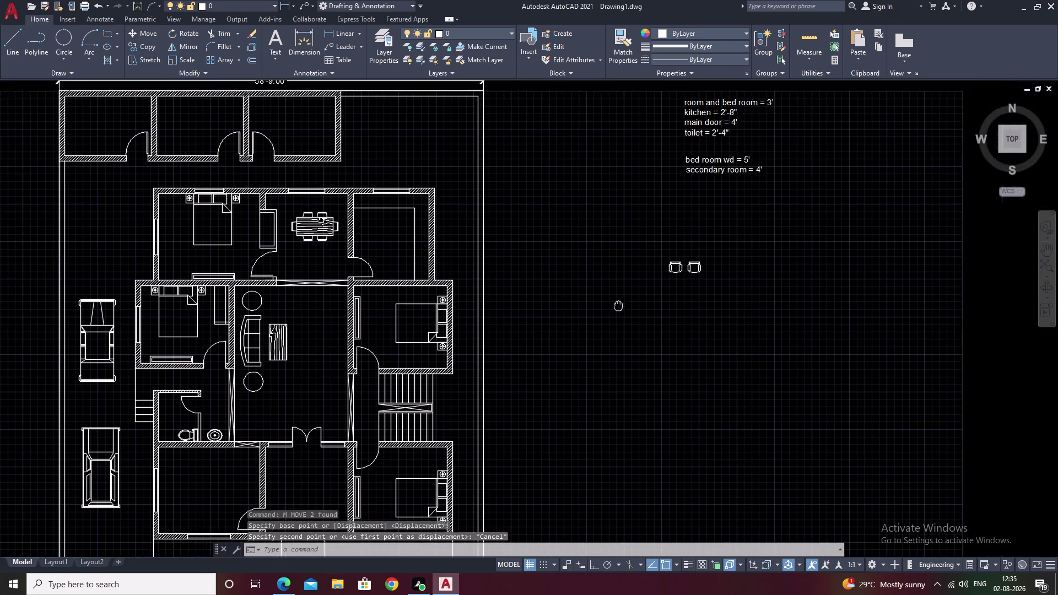
scroll(up, 3)
drag(683, 204, 667, 406)
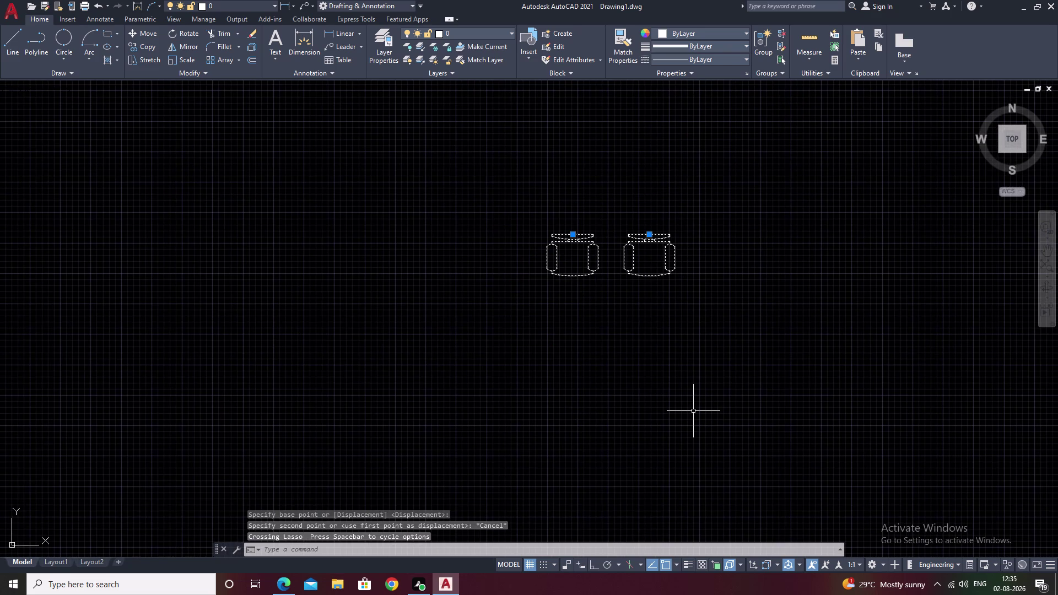
text(sc)
key(space)
click(669, 277)
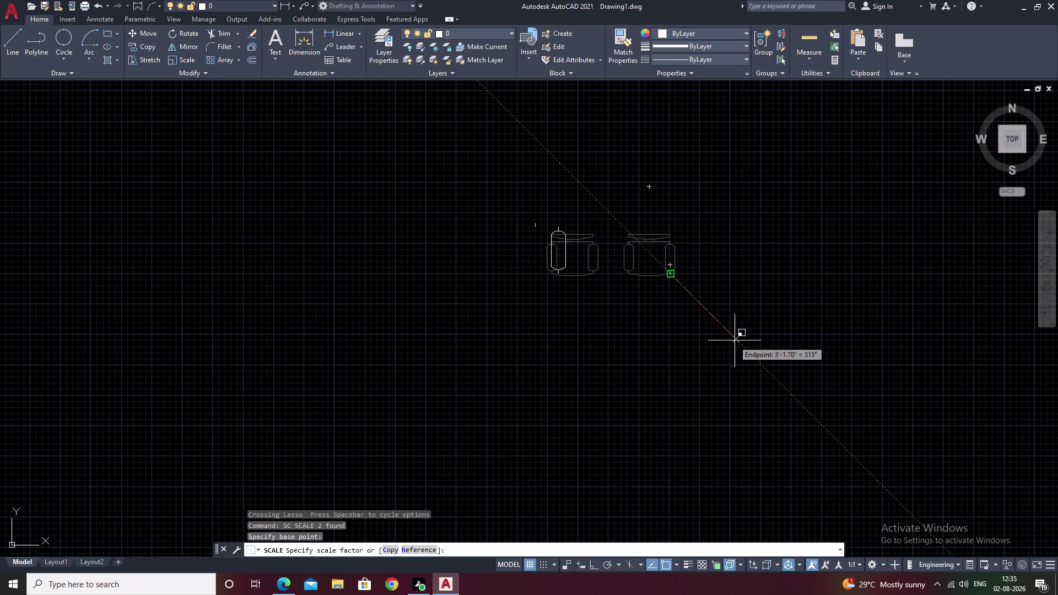
click(736, 341)
key(Escape)
key(Escape)
Reselect both chairs and carry them with MOVE toward the living room's round table.
drag(682, 172, 634, 163)
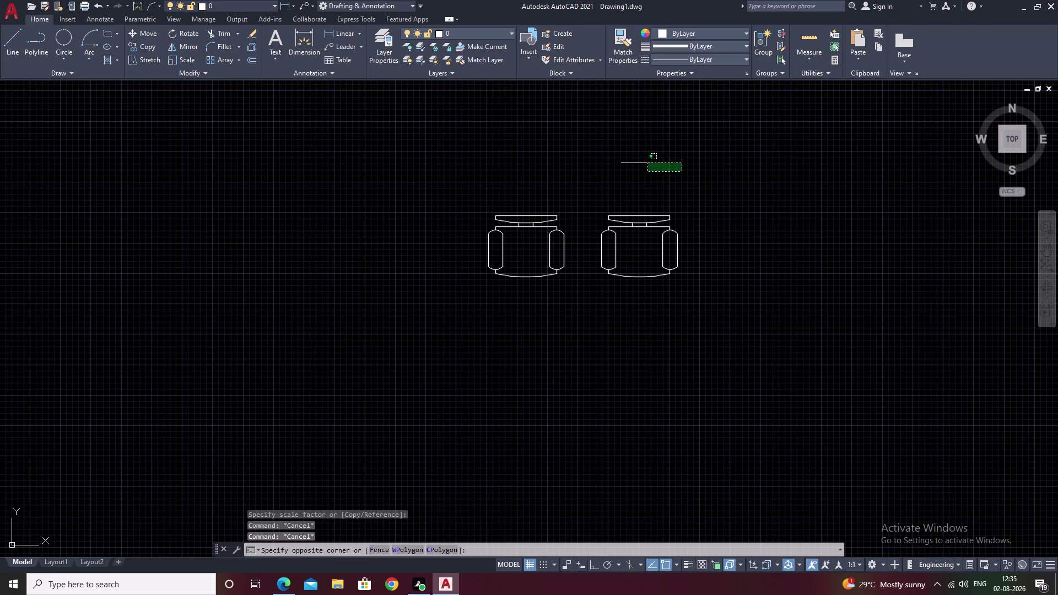
drag(633, 162, 619, 446)
text(m)
key(space)
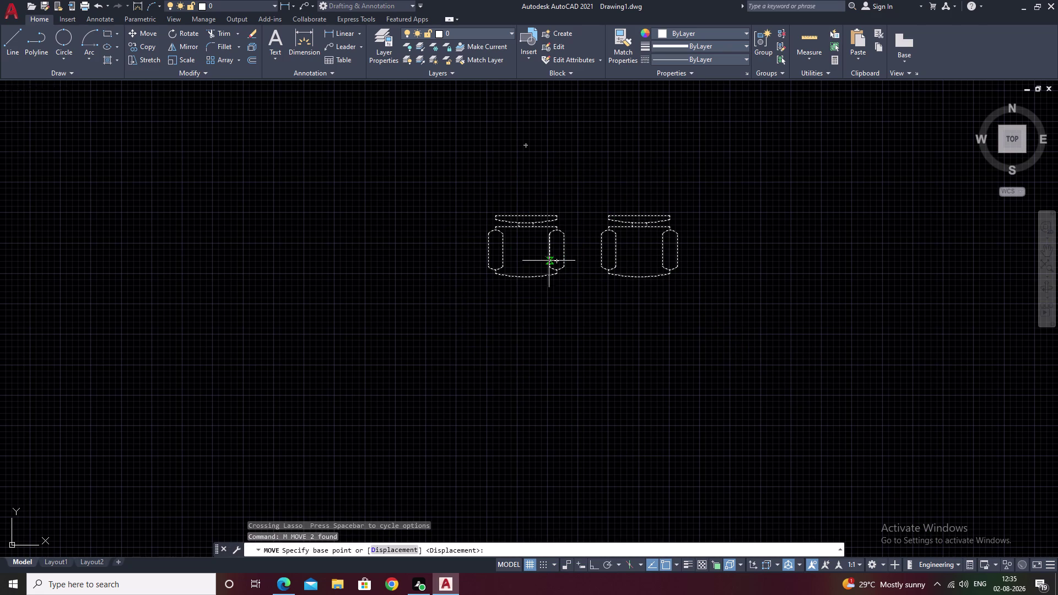
click(567, 267)
scroll(down, 3)
middle_drag(296, 322, 632, 313)
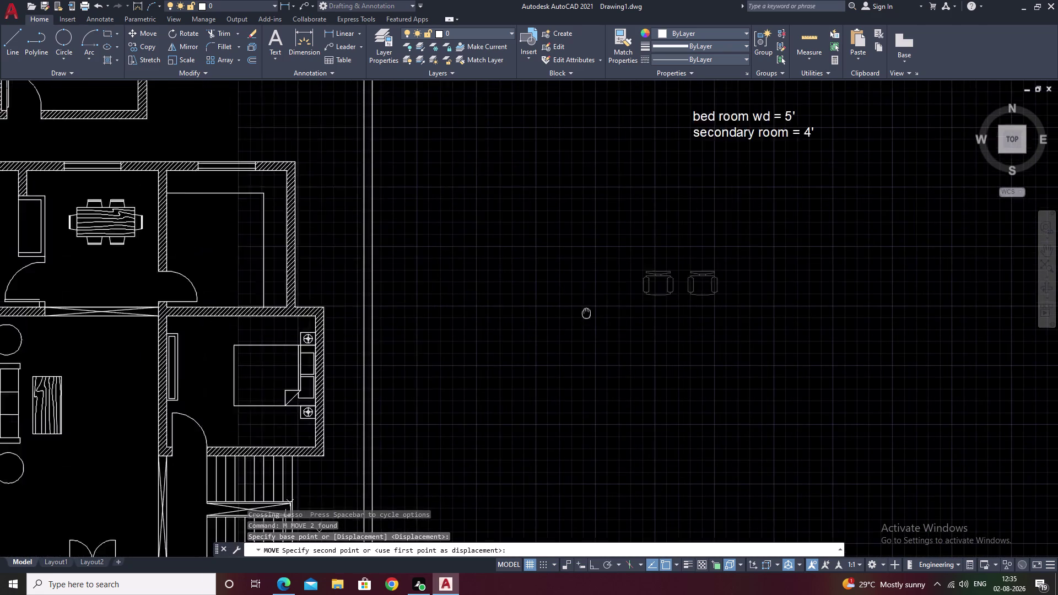
middle_drag(631, 312, 702, 317)
scroll(up, 3)
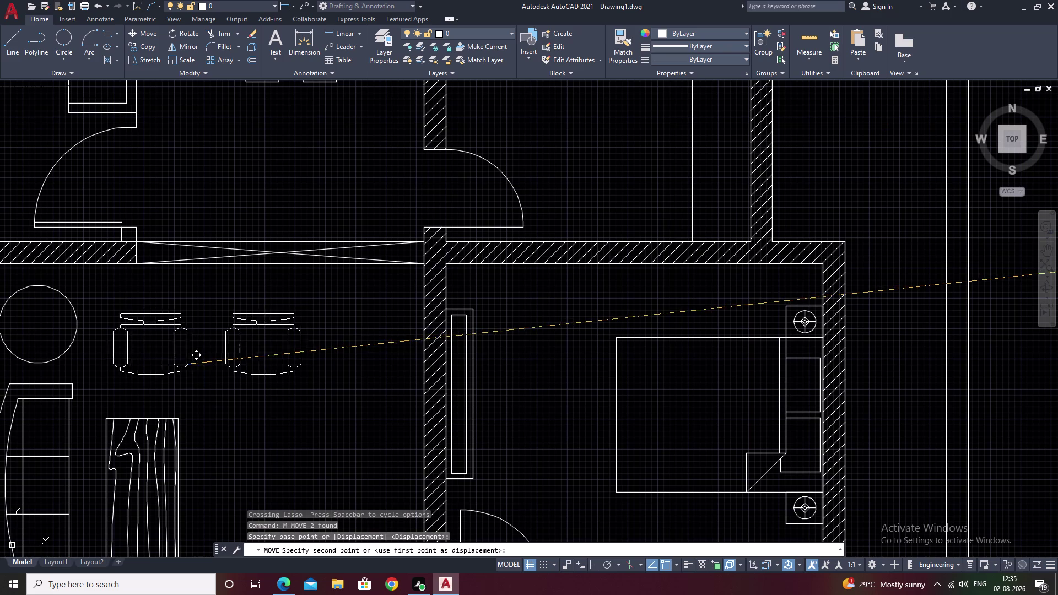